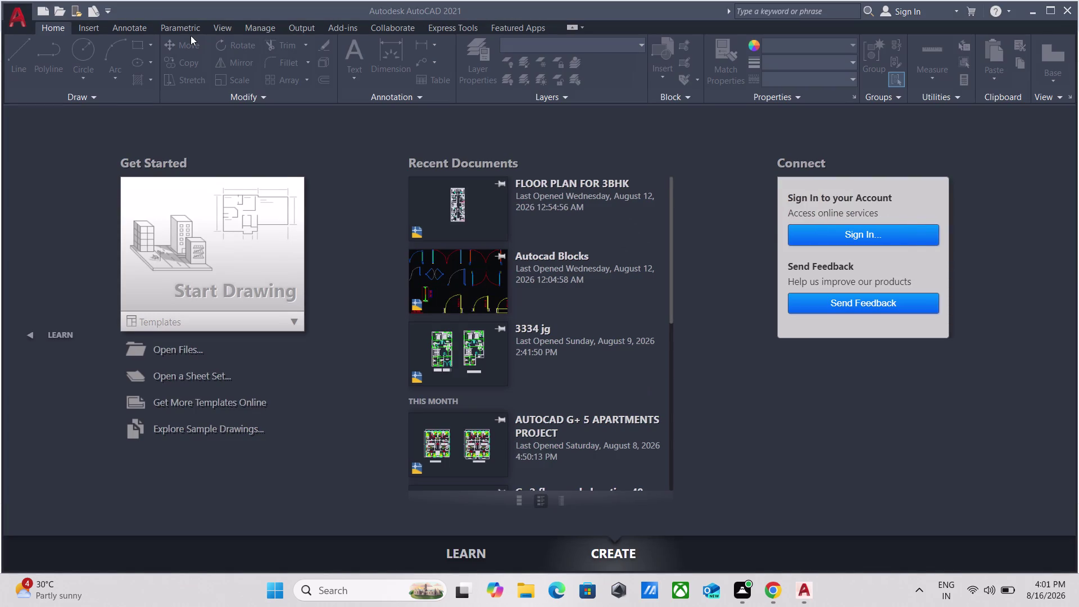
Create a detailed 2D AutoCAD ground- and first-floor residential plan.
Start a new blank drawing and run the OPTIONS command.
click(249, 293)
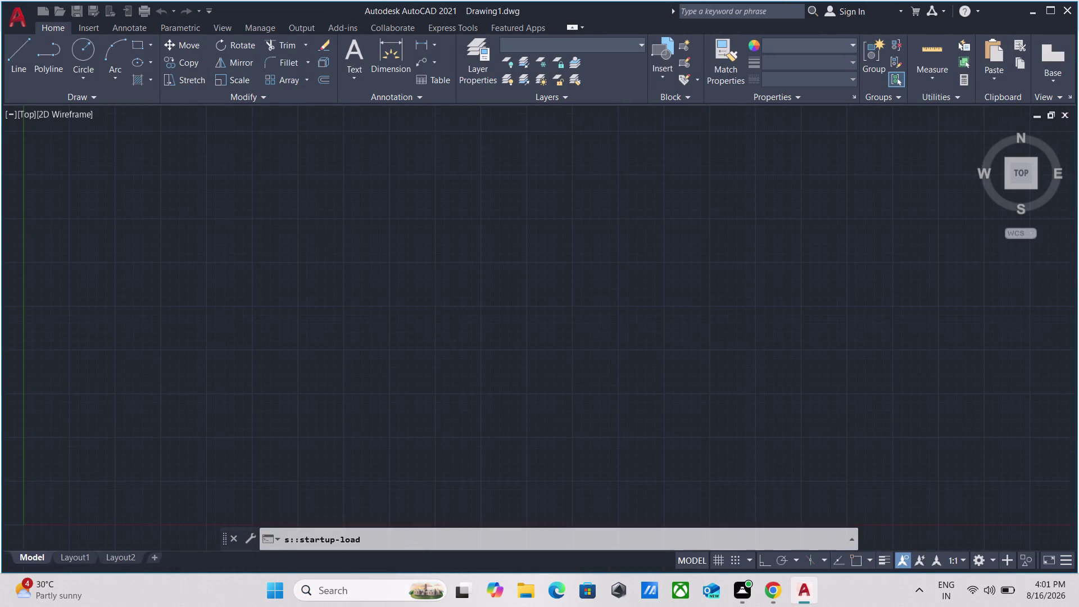
click(421, 540)
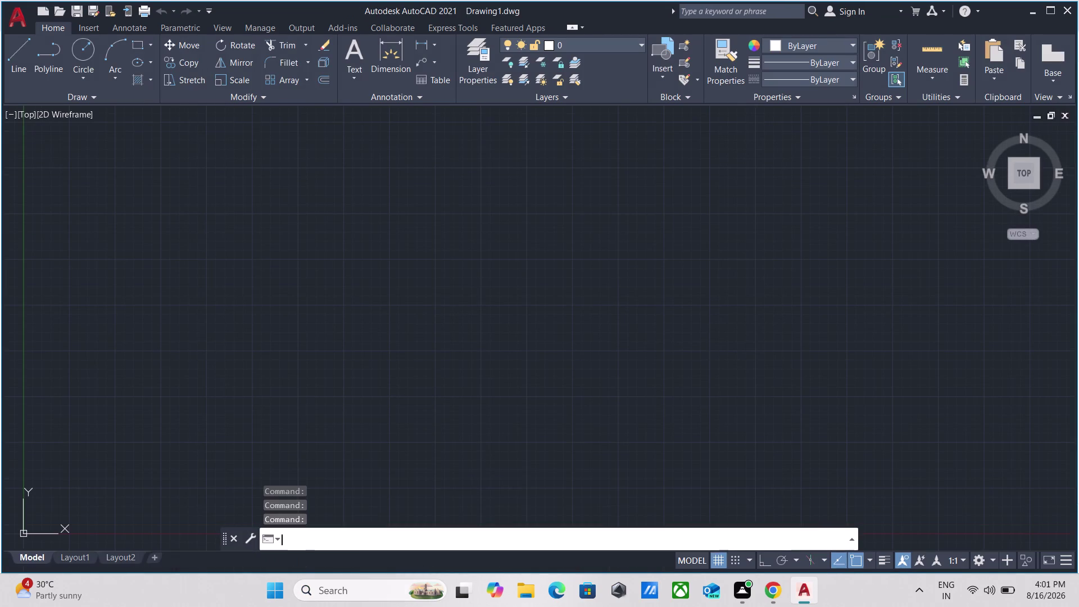
text(op)
text(tio)
text(ns)
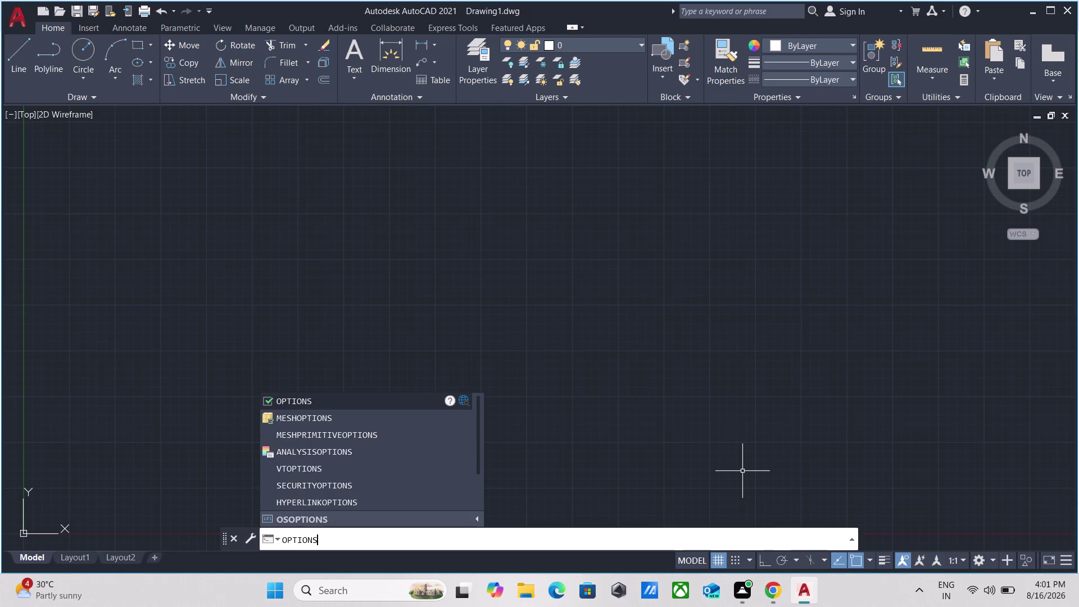
key(Return)
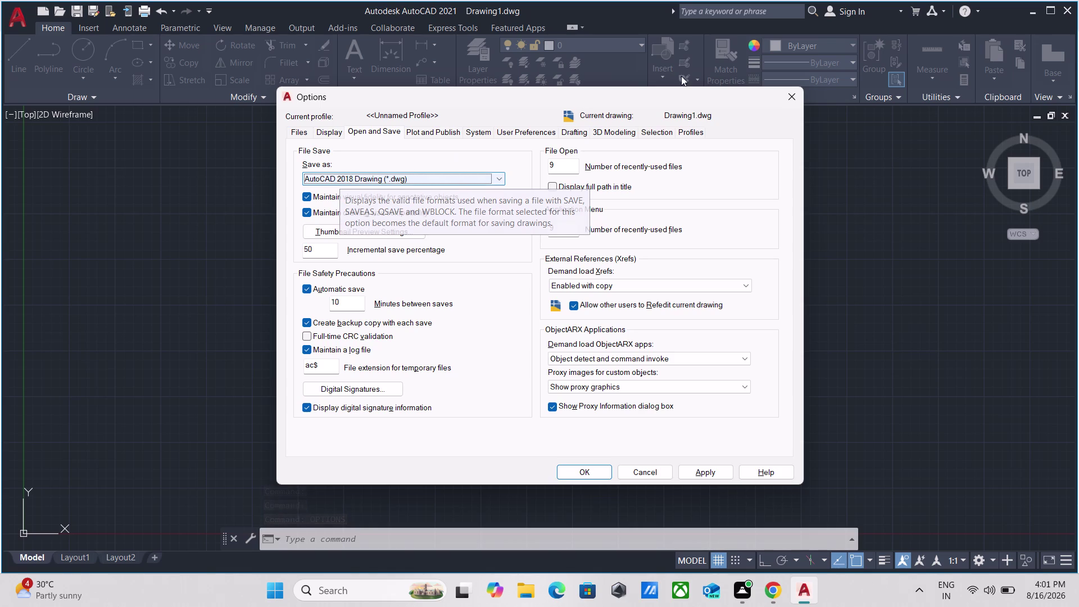
Apply the Open and Save settings, keeping AutoCAD 2018 drawing format, and close Options.
click(708, 107)
click(707, 116)
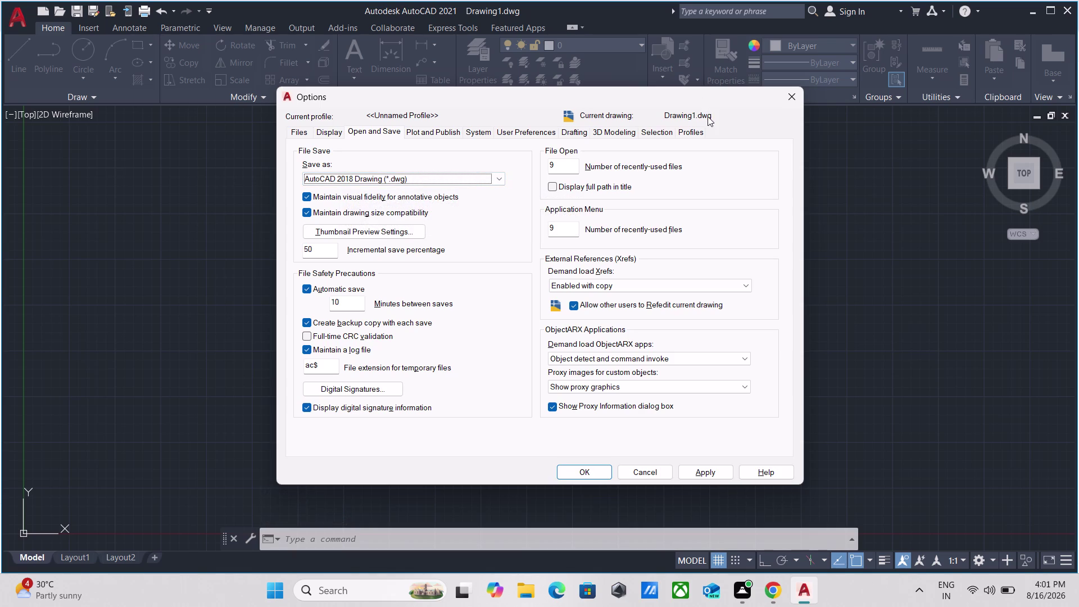
click(423, 112)
click(377, 130)
click(303, 352)
click(303, 351)
click(688, 477)
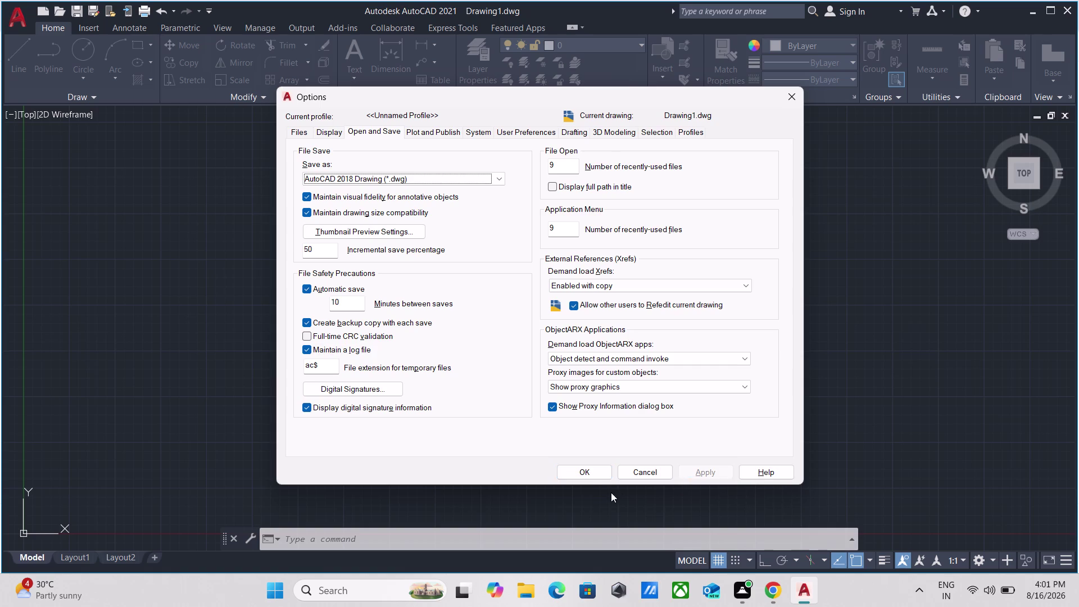
click(578, 478)
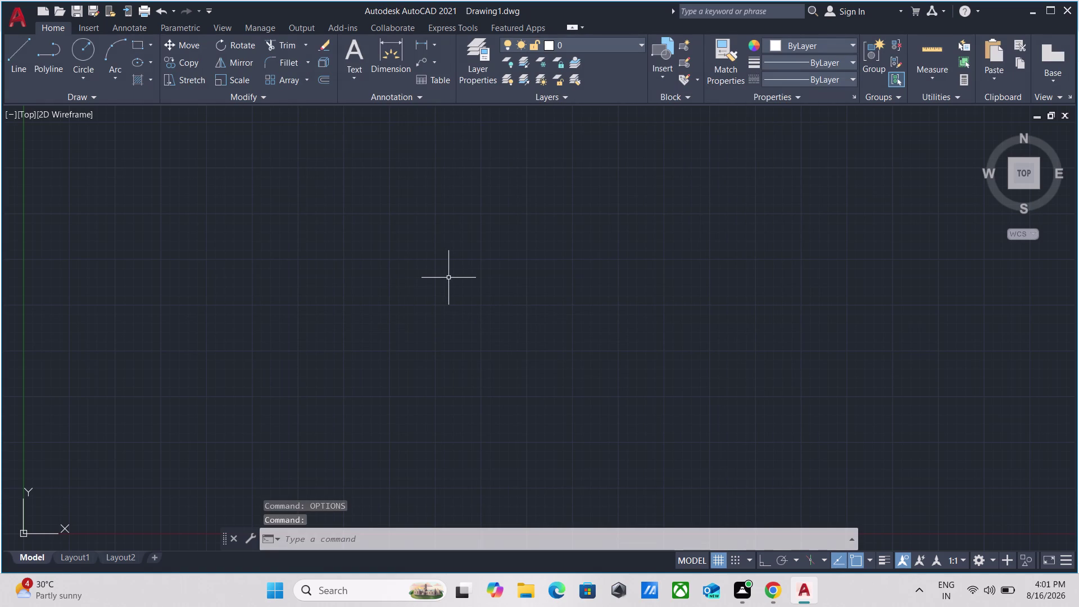
Set units via UN to Engineering, 0'-0.0" precision, Inches insertion scale.
text(un)
key(Return)
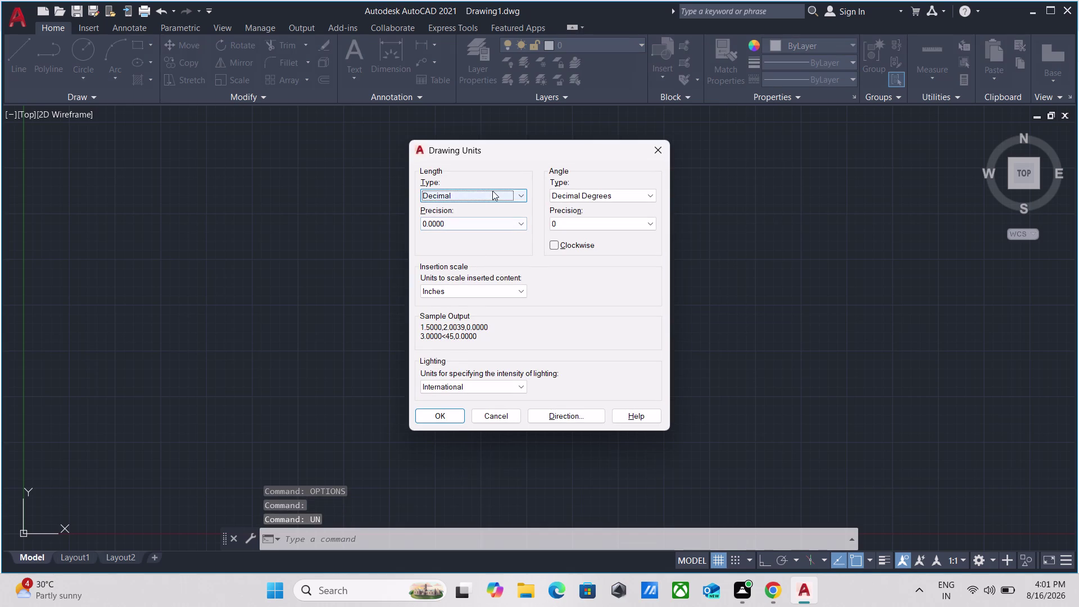
click(492, 190)
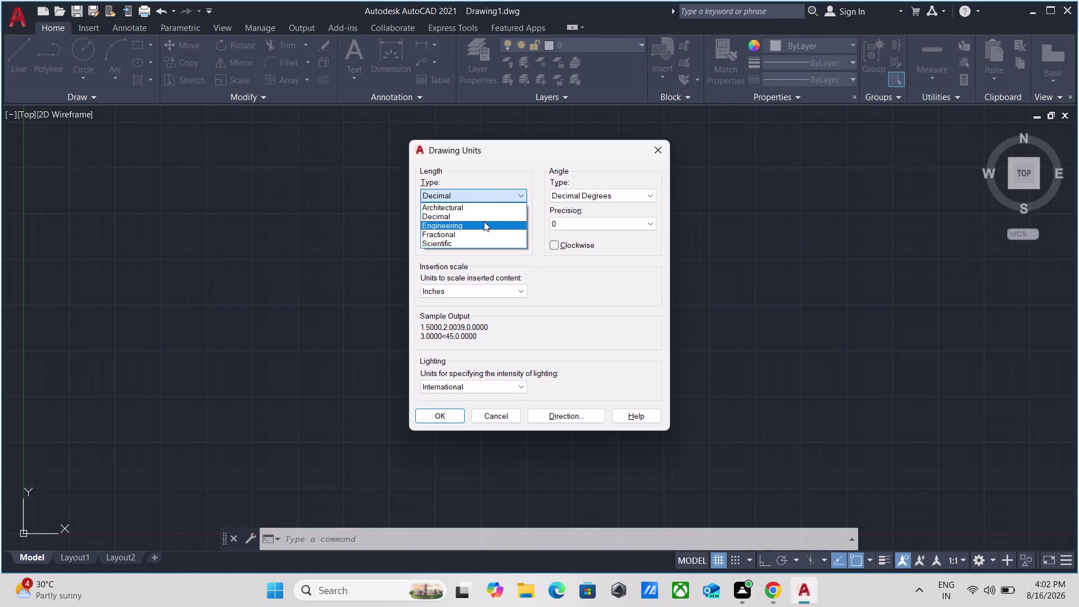
click(484, 220)
click(484, 219)
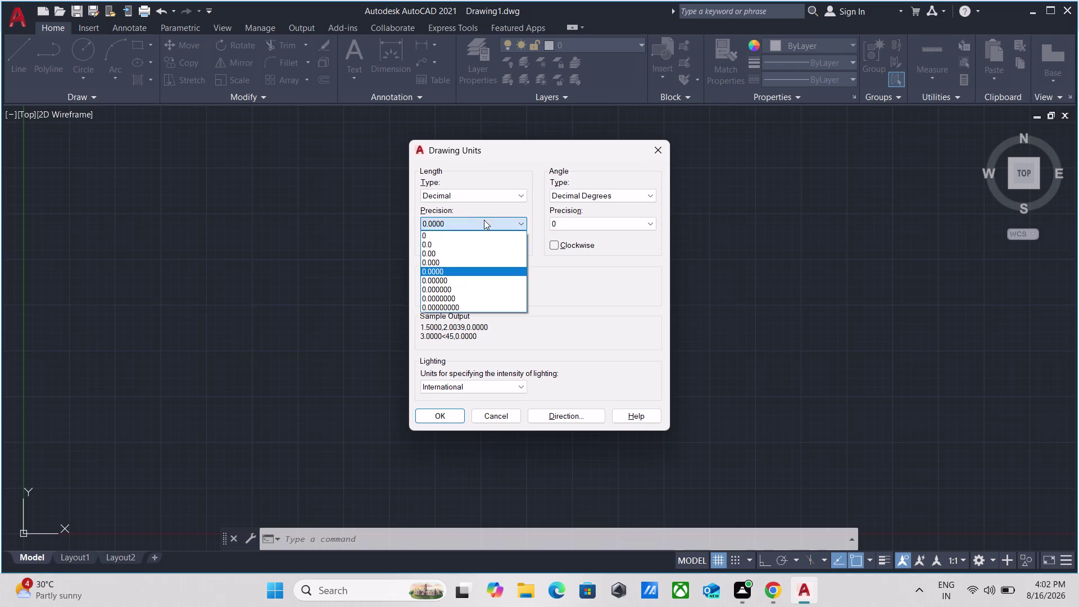
click(495, 193)
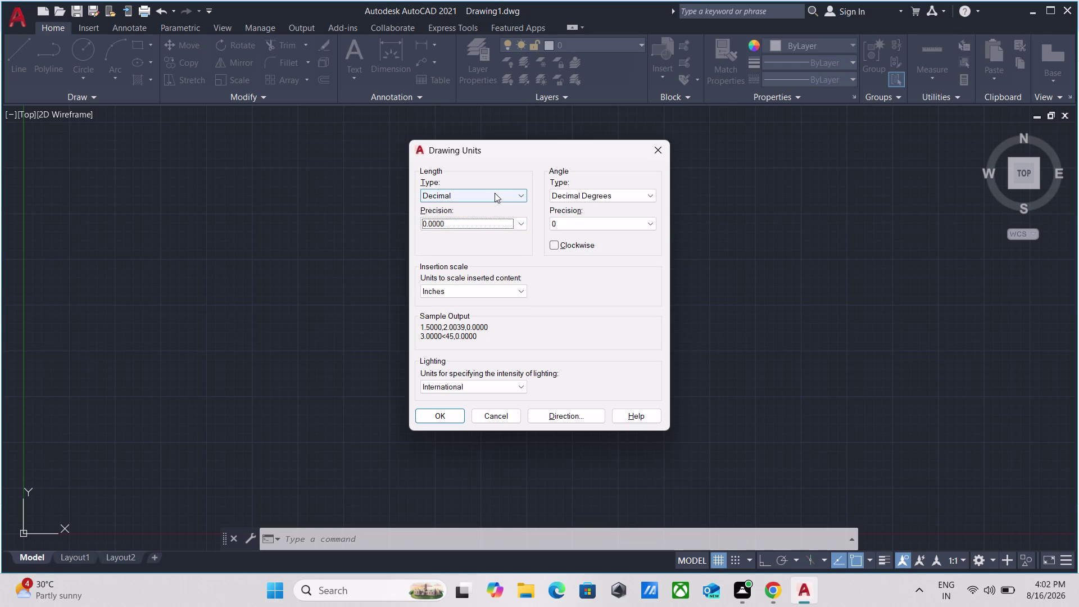
click(495, 193)
click(491, 224)
click(491, 226)
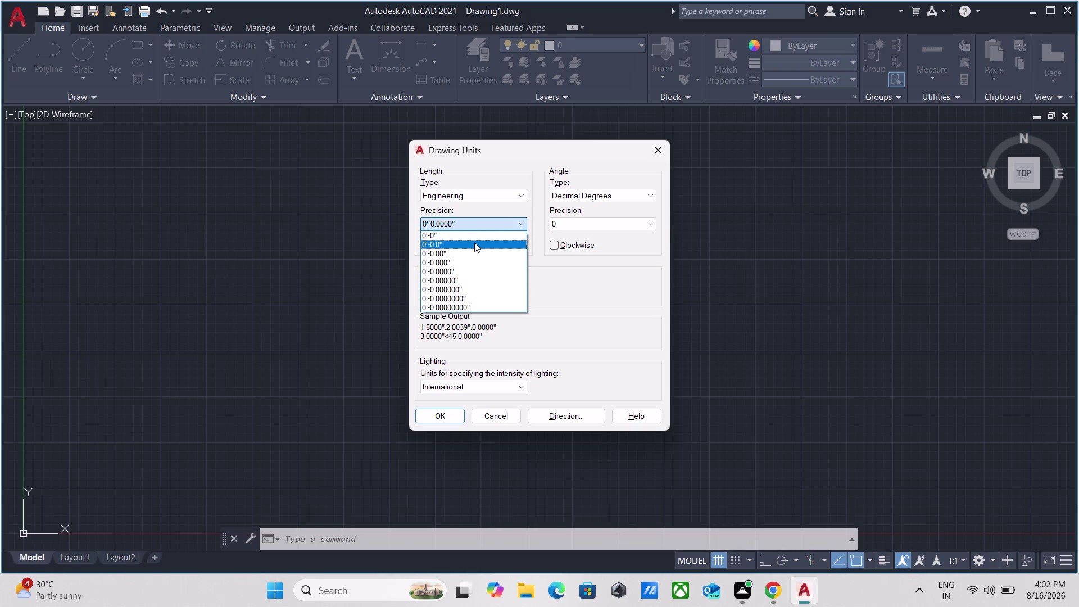
click(474, 242)
click(493, 285)
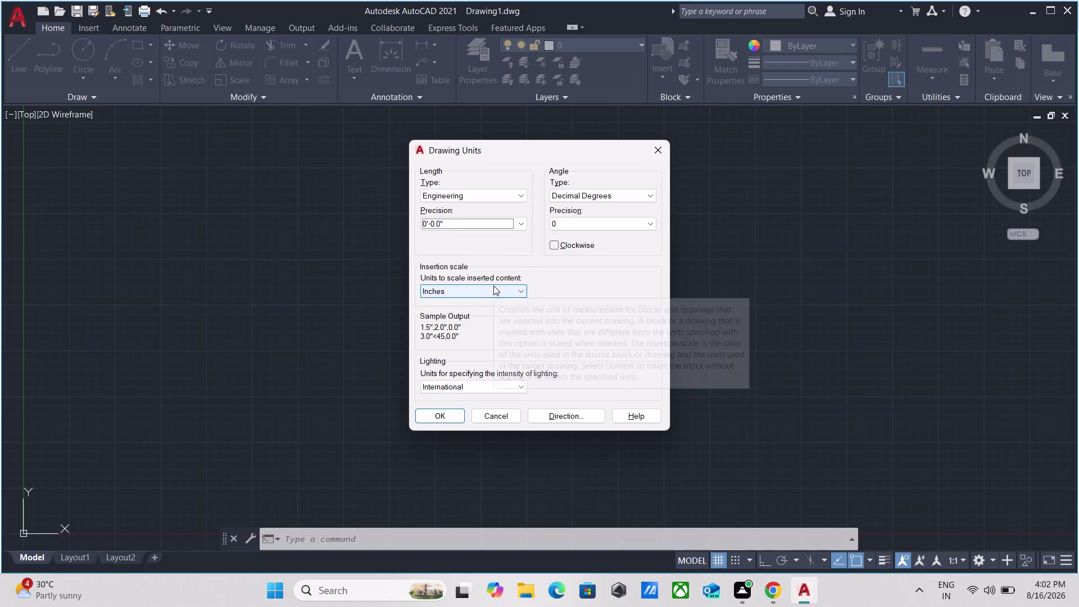
click(482, 311)
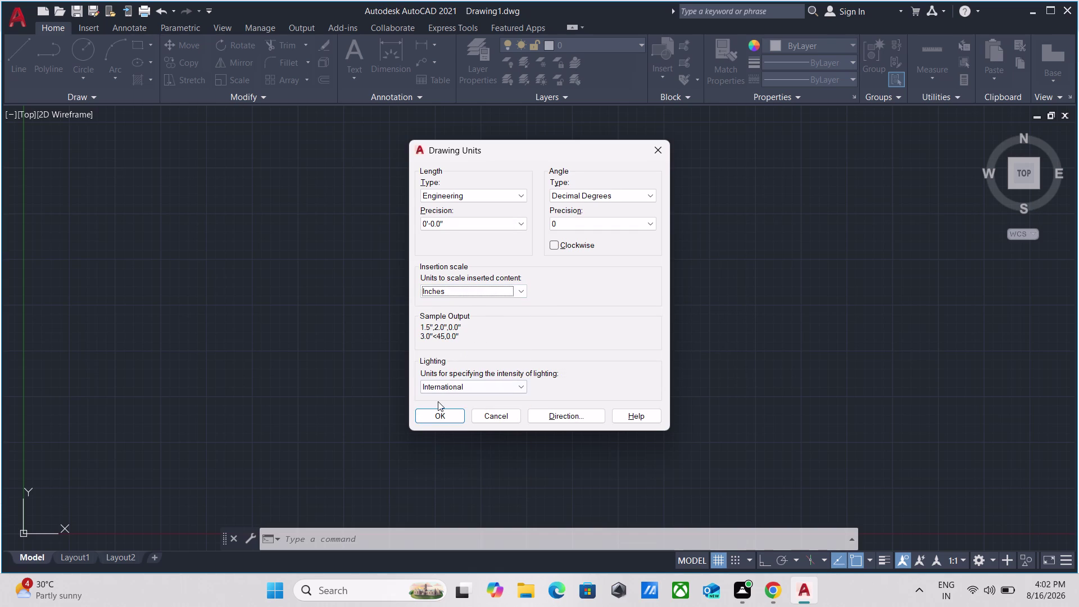
click(438, 403)
click(439, 413)
scroll(down, 3)
middle_drag(459, 247, 474, 286)
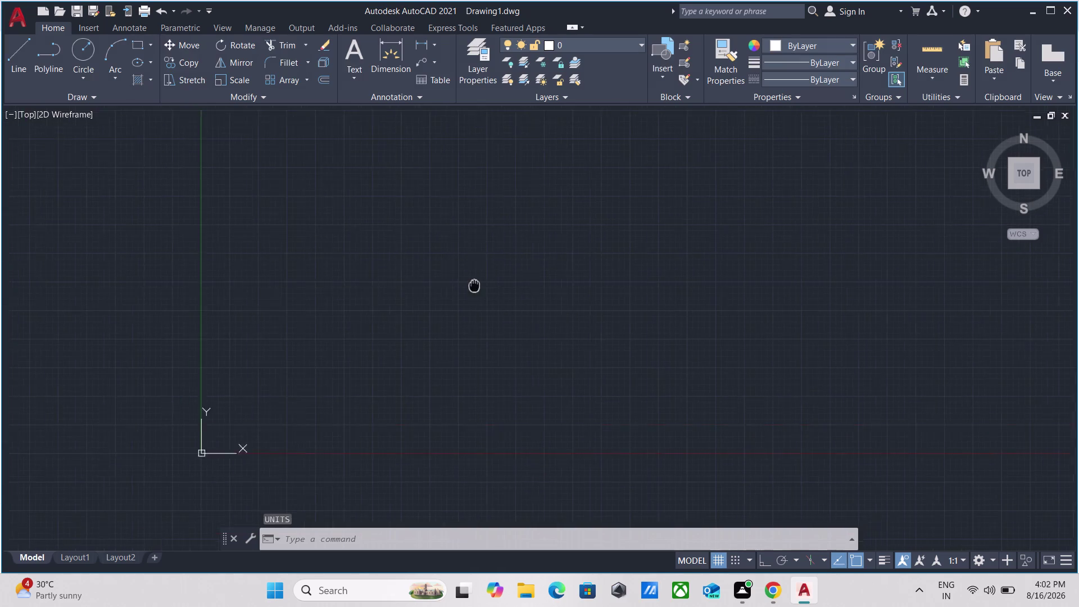
middle_drag(475, 286, 404, 323)
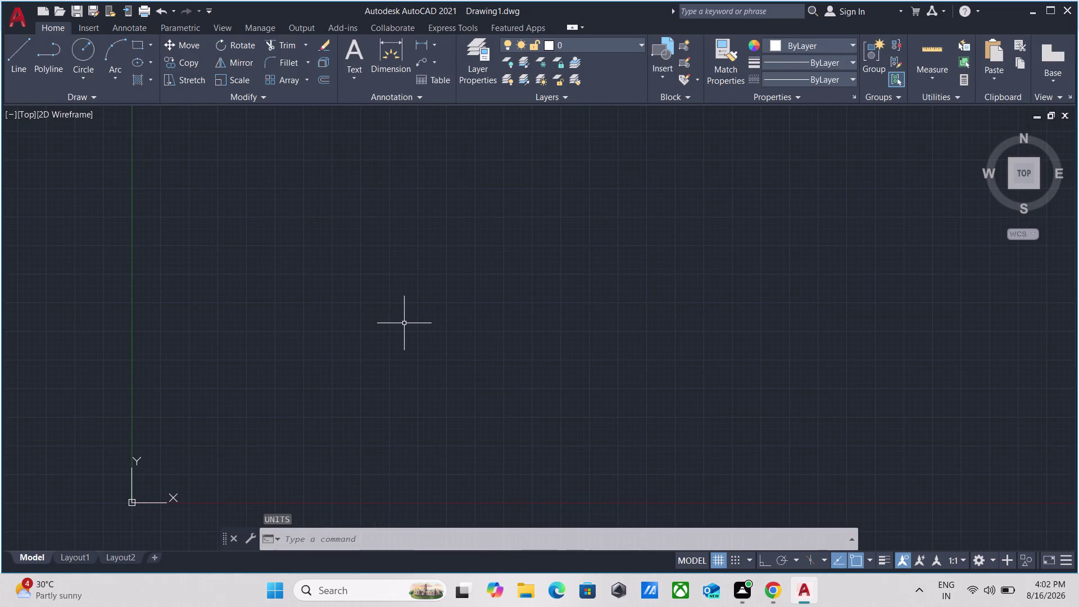
Draw crossing horizontal and vertical construction lines with XLINE and Ortho on.
key(x)
key(l)
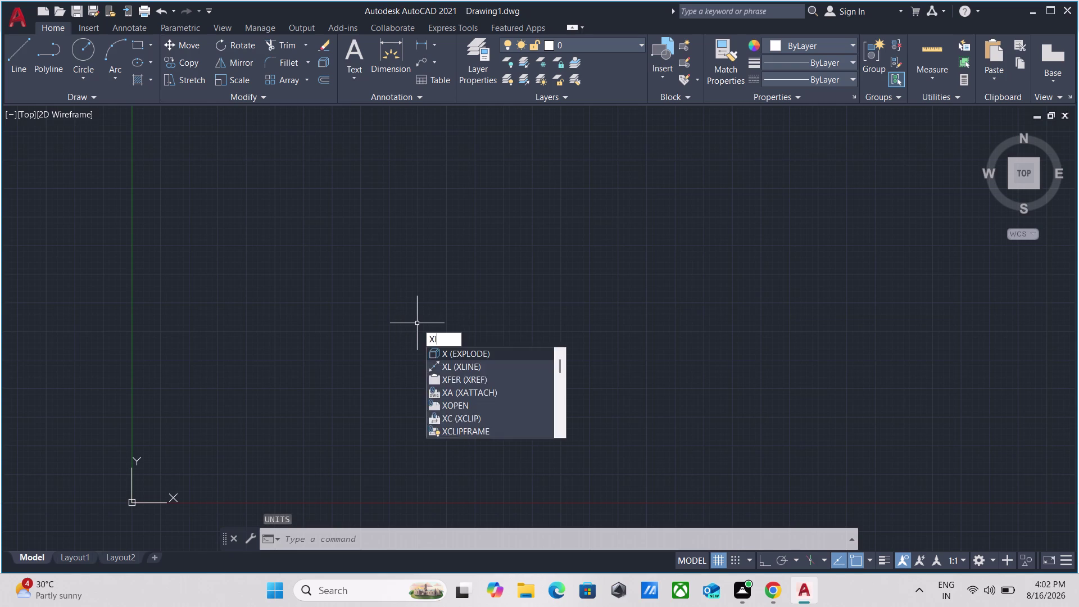
key(Return)
click(526, 184)
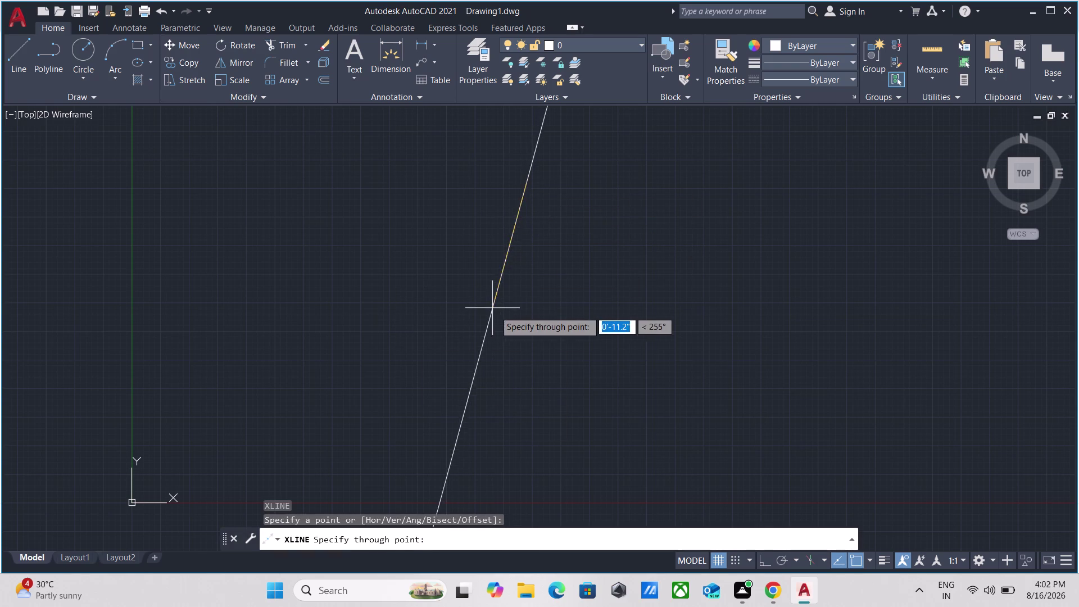
key(F8)
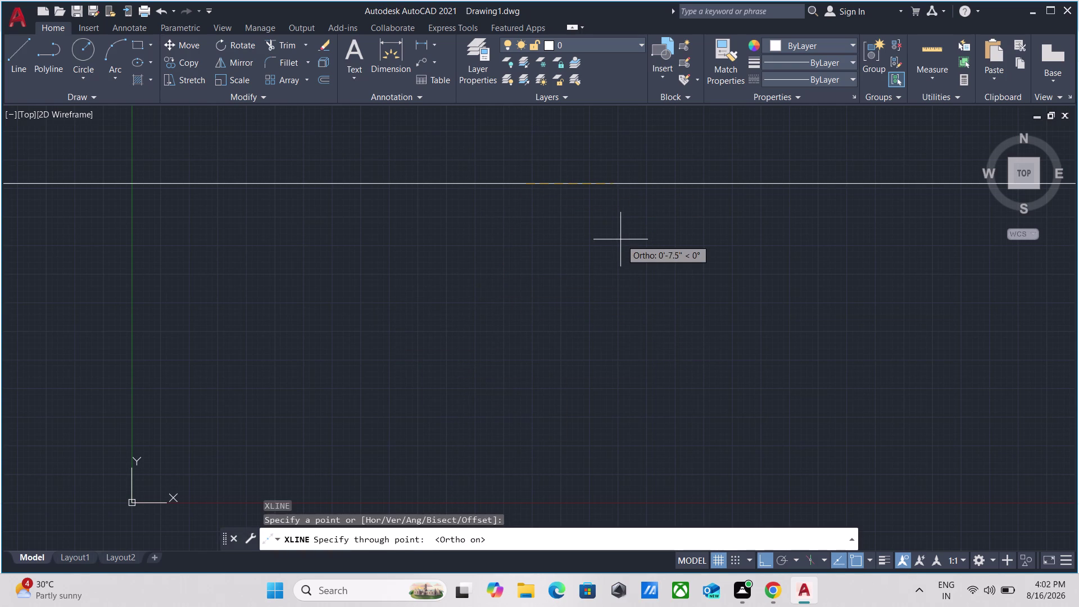
click(461, 409)
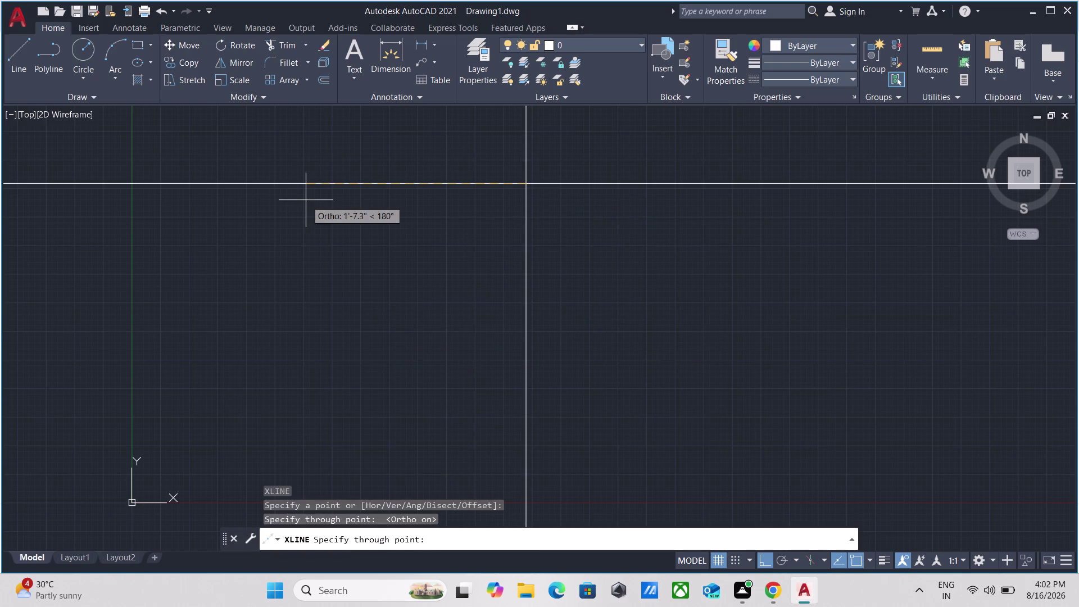
click(305, 199)
key(Escape)
scroll(down, 3)
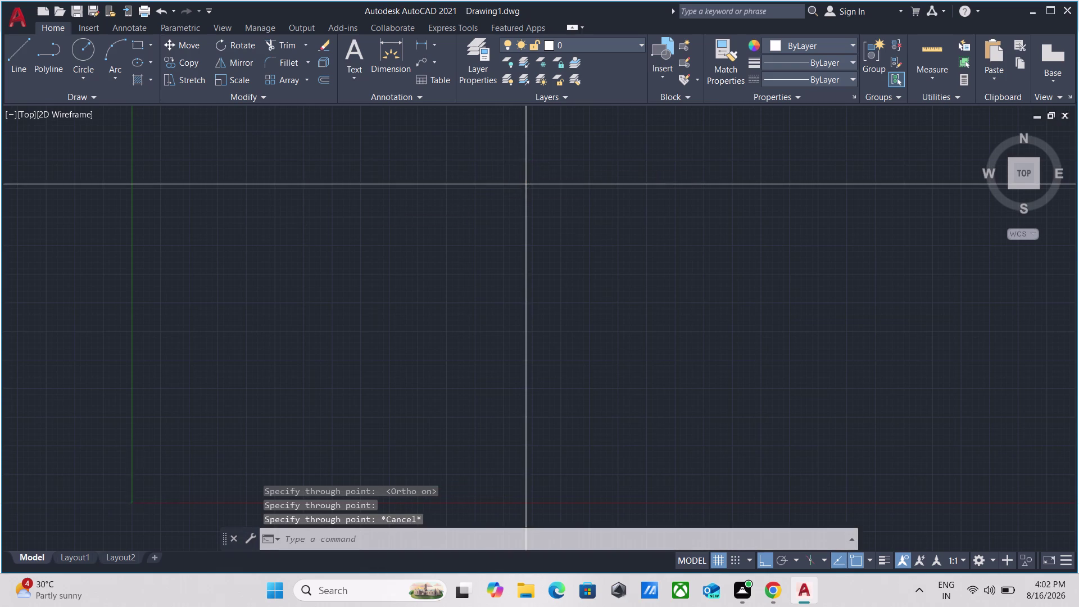
middle_drag(598, 270, 456, 447)
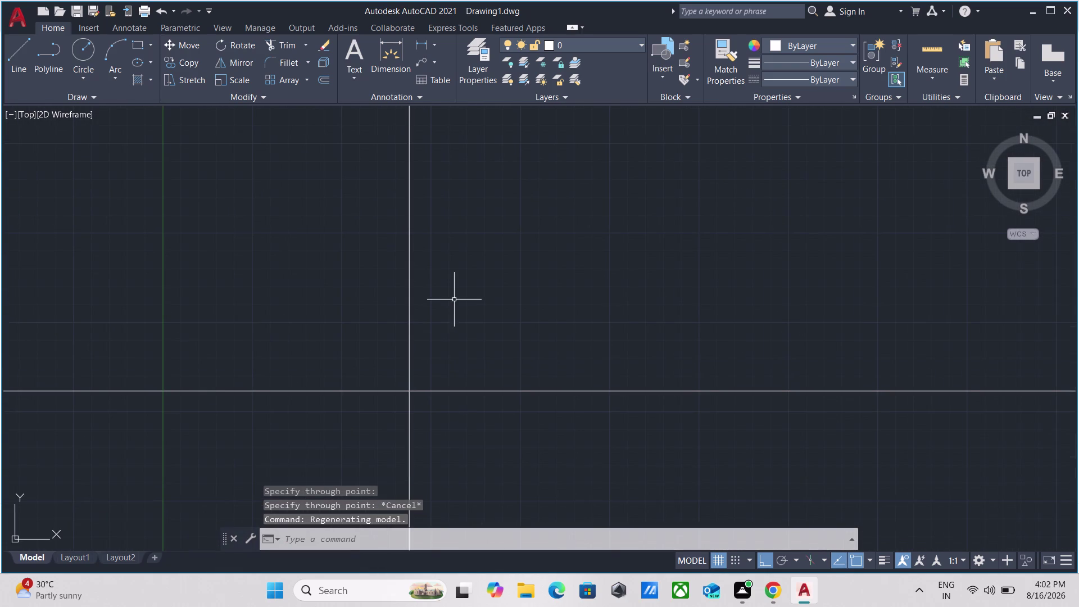
middle_drag(454, 299, 382, 312)
middle_drag(374, 293, 389, 273)
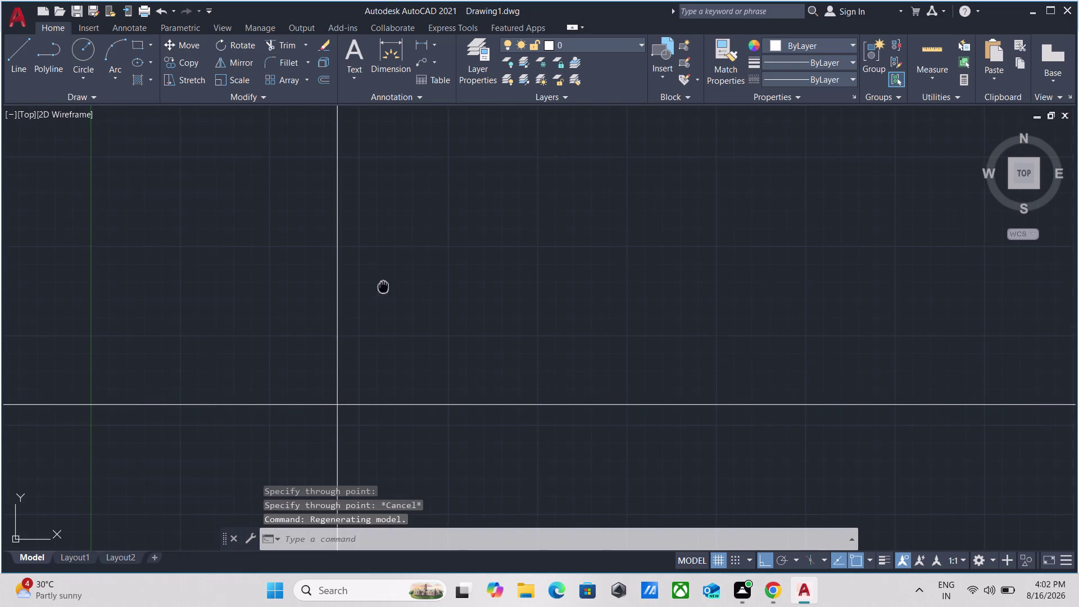
middle_drag(389, 273, 398, 249)
Move both construction lines to a new position.
drag(402, 432, 382, 407)
click(210, 245)
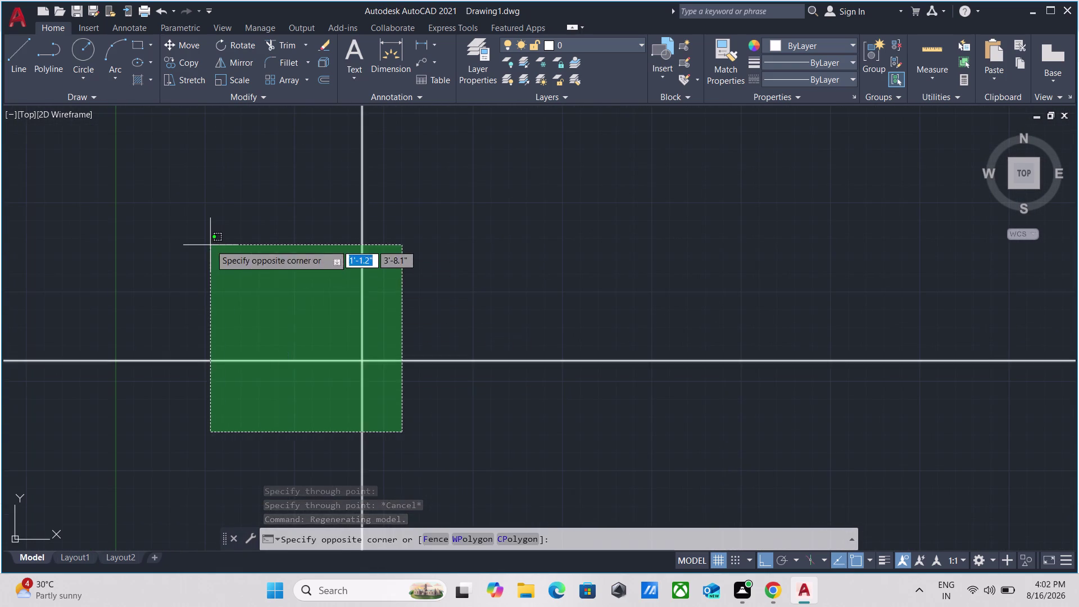
key(m)
key(Return)
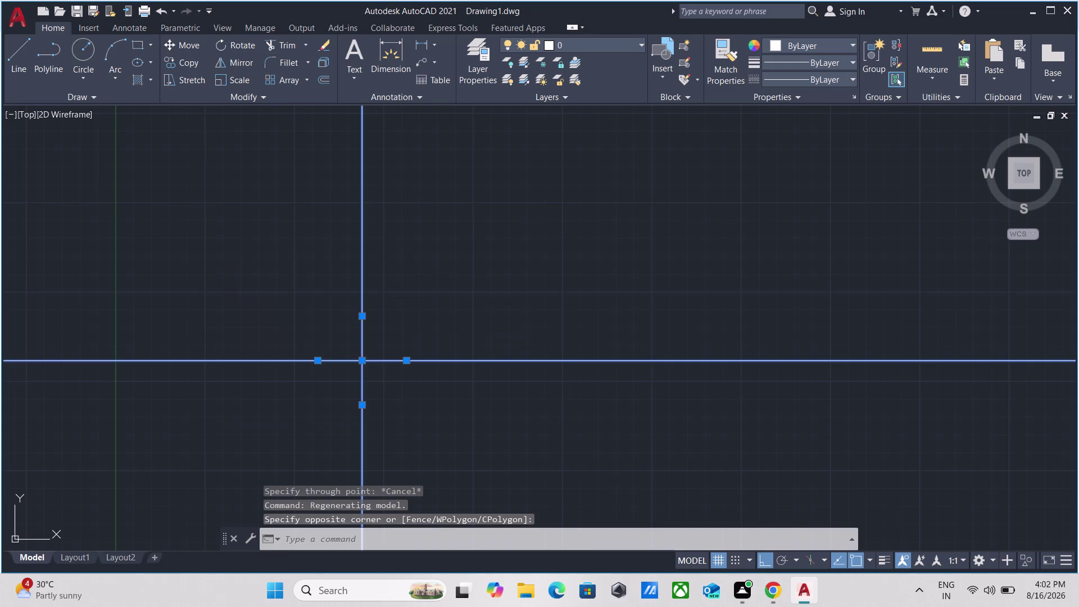
click(361, 362)
middle_drag(323, 109, 337, 280)
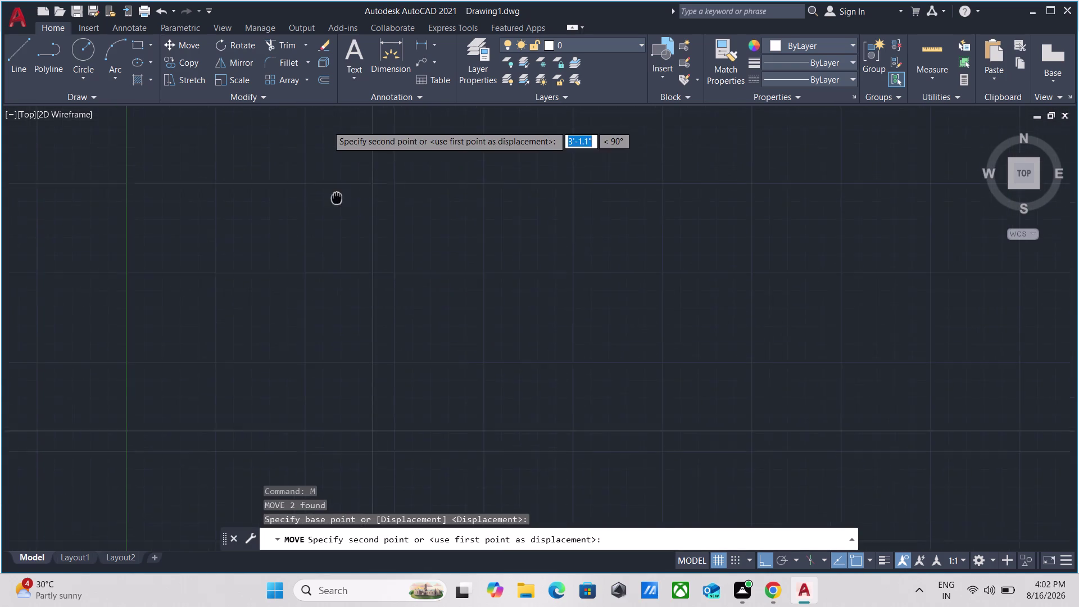
middle_drag(337, 280, 338, 281)
click(314, 241)
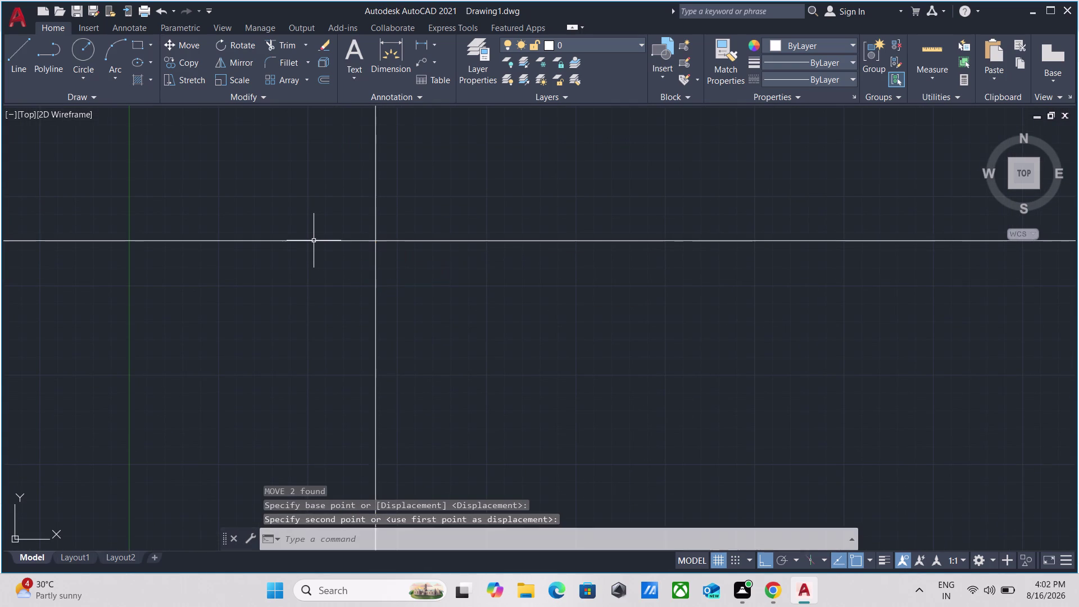
key(Escape)
scroll(down, 3)
scroll(down, 3)
scroll(up, 3)
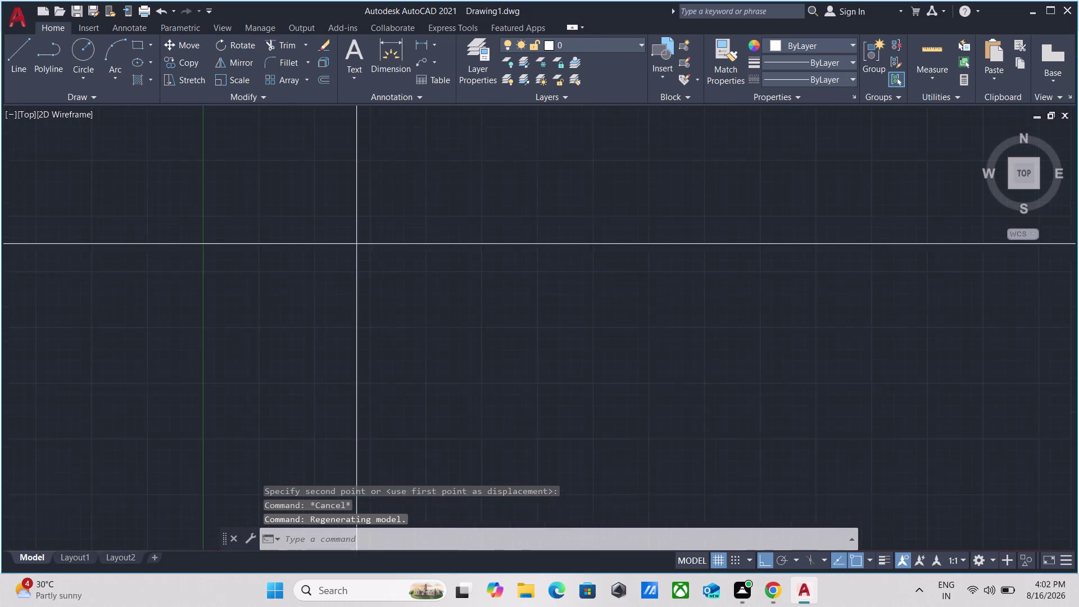
scroll(up, 3)
scroll(down, 3)
middle_drag(471, 282, 474, 318)
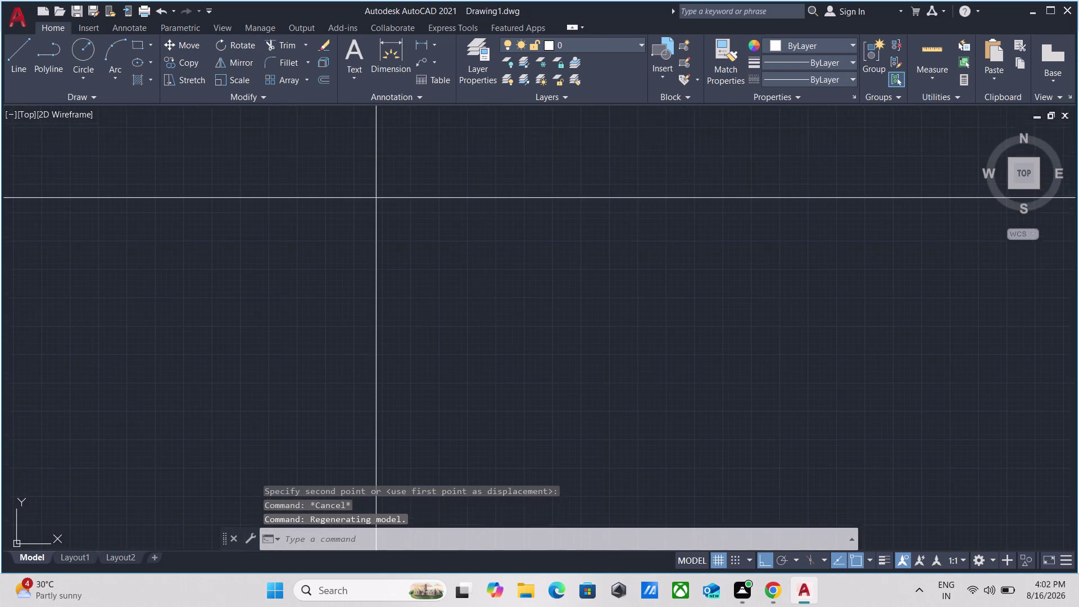
middle_drag(474, 317, 476, 331)
key(Escape)
text(d)
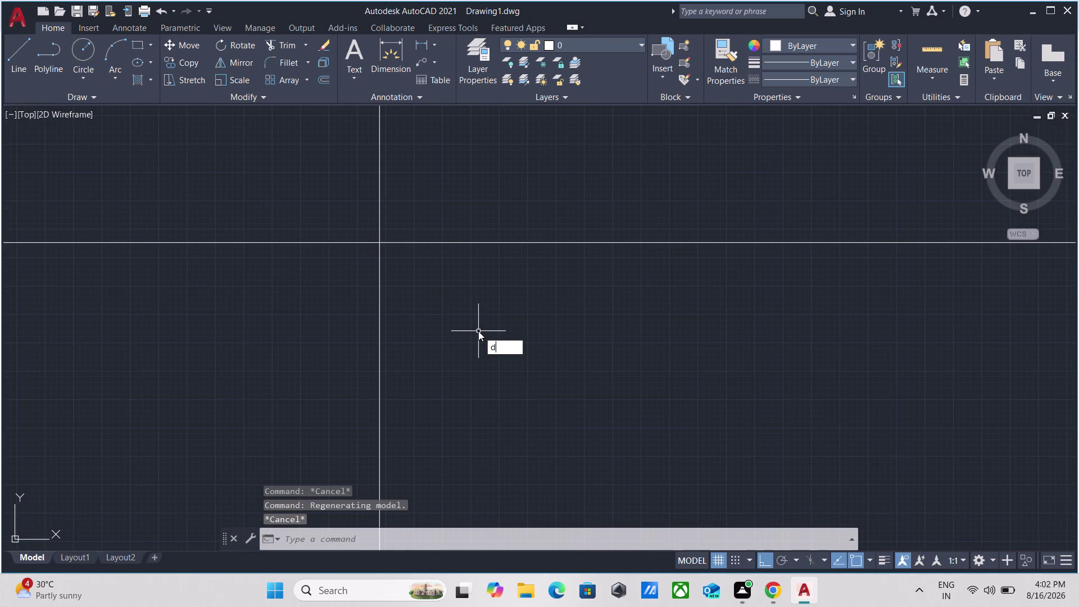
text(i)
key(m)
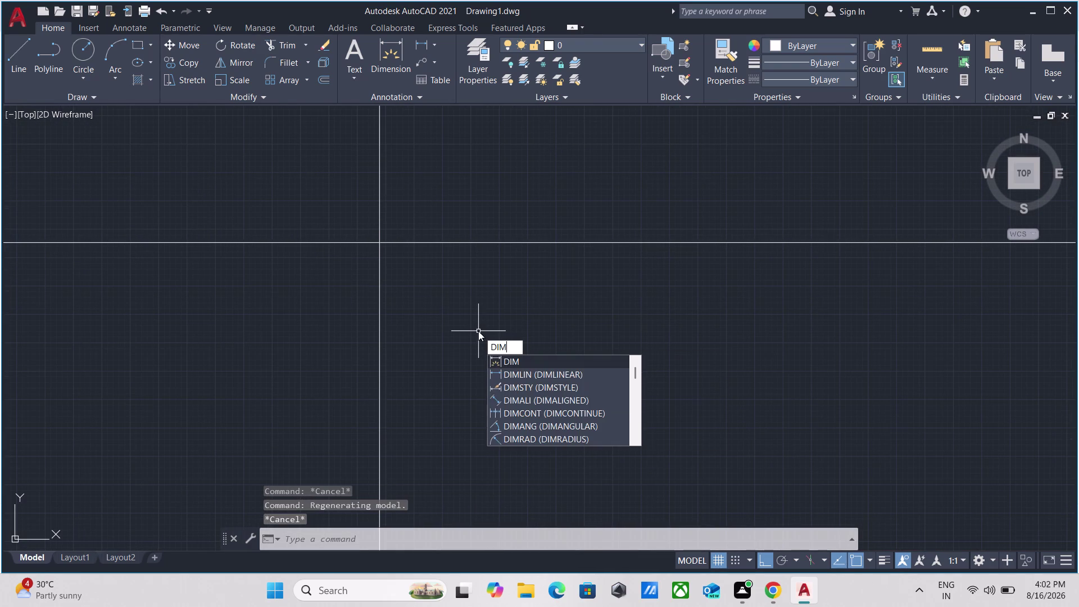
text(styl)
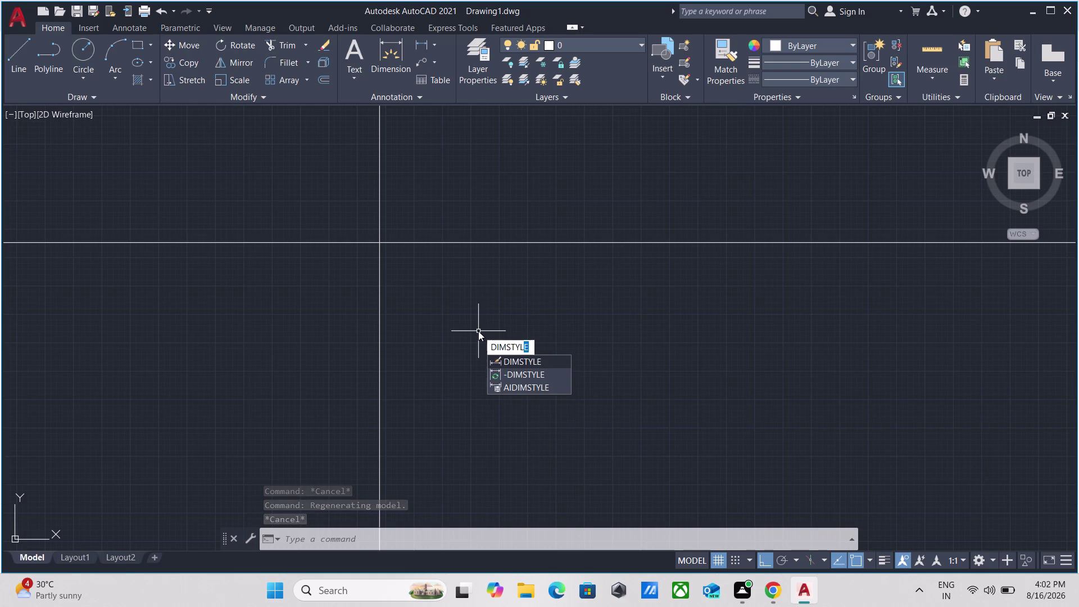
text(e)
key(Return)
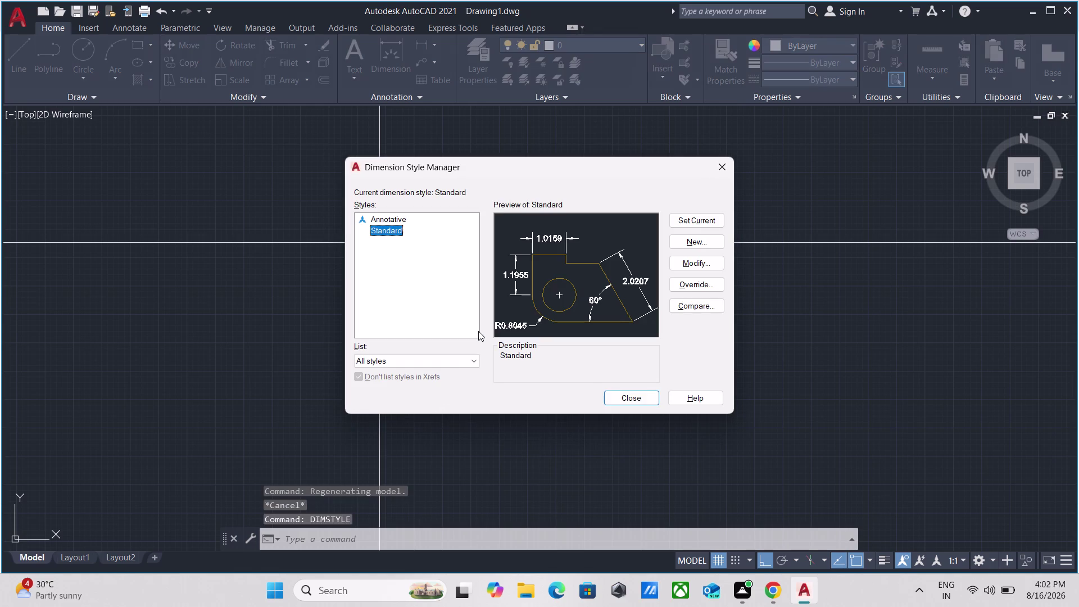
click(715, 170)
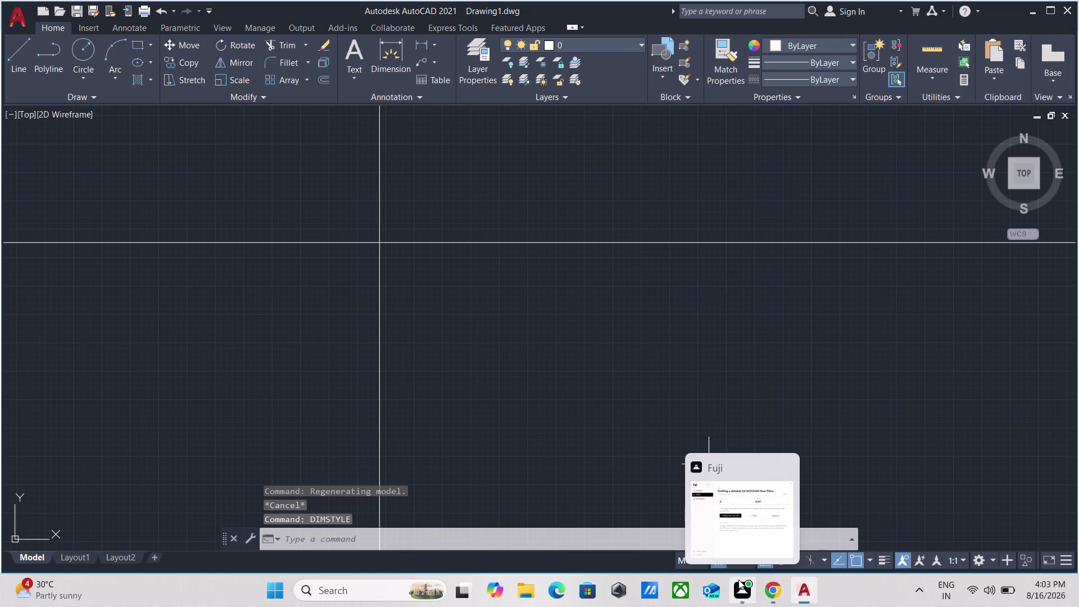
click(401, 538)
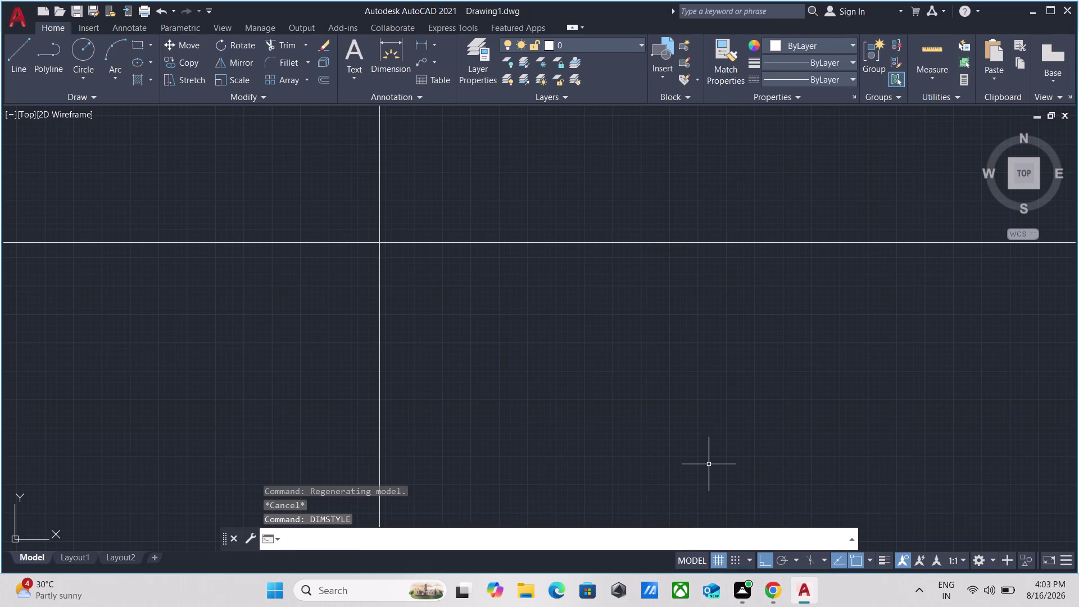
Run LOGFILENAME to display the session's log file path.
text(log)
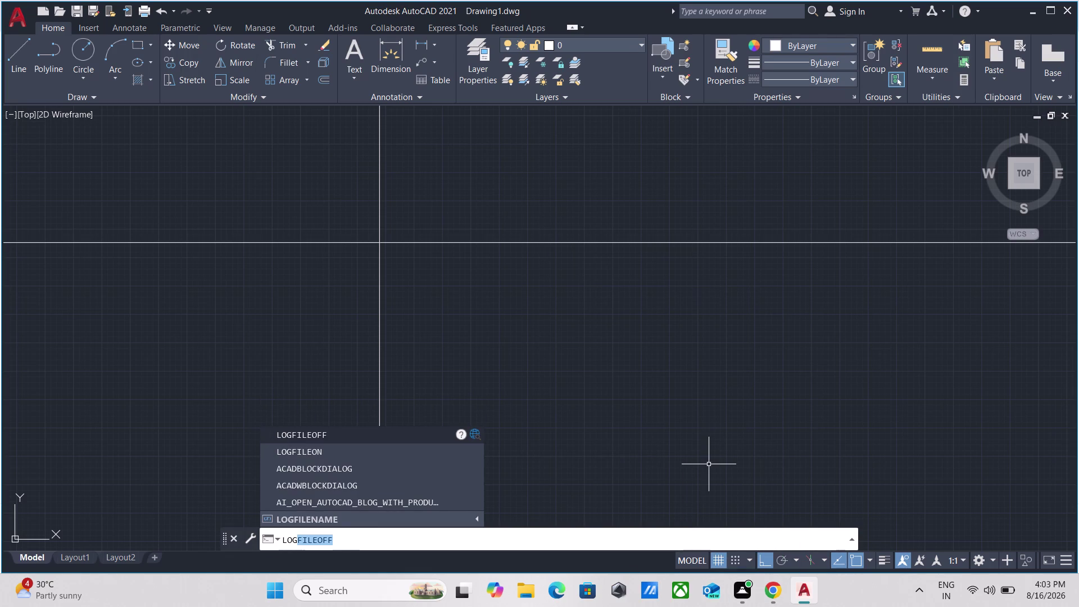
text(f)
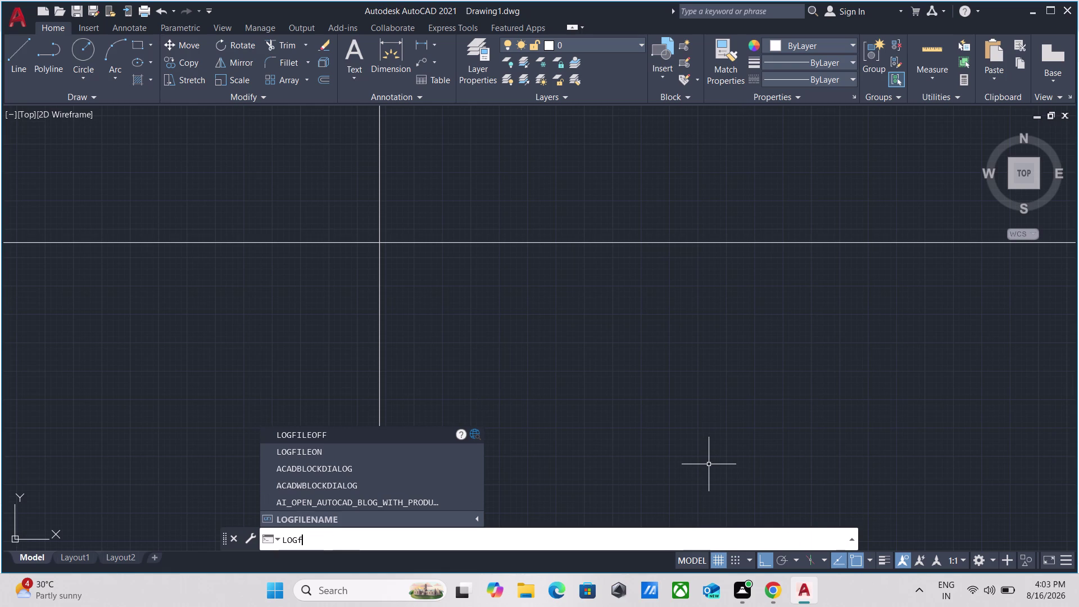
text(ile)
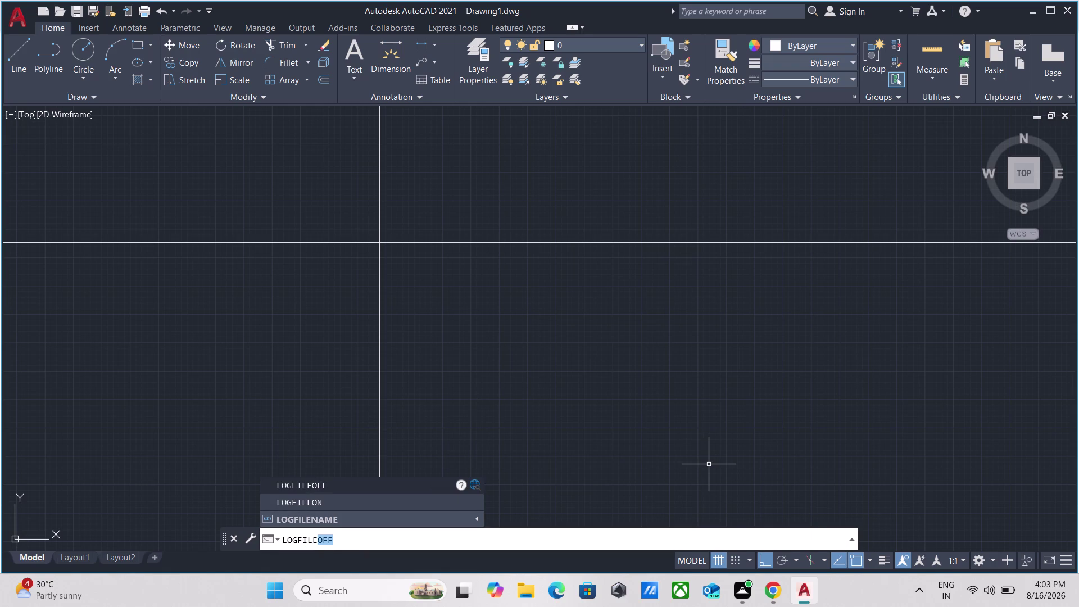
text(na)
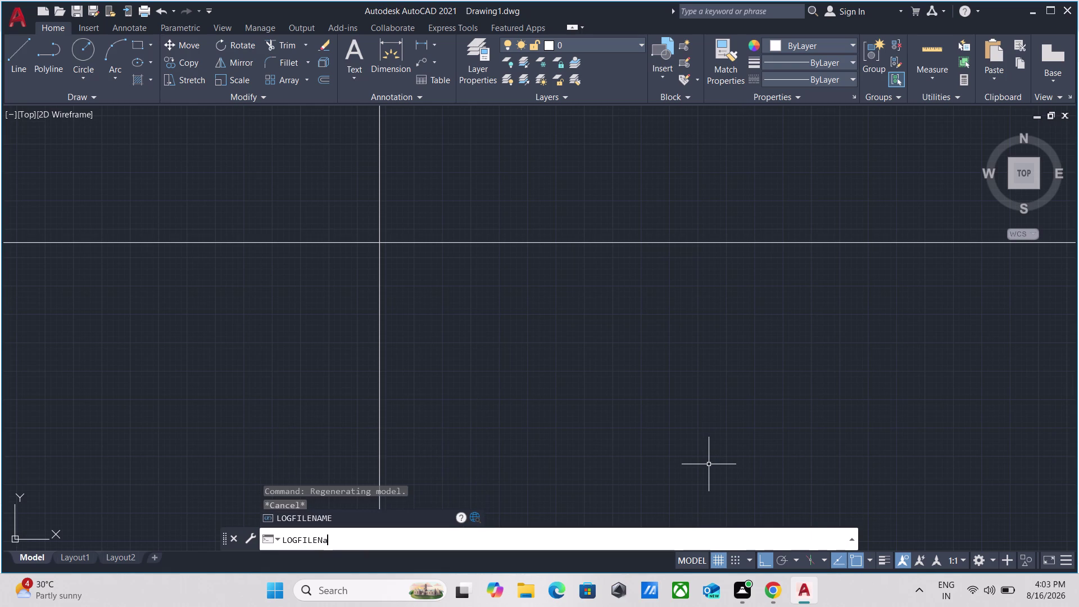
text(mw)
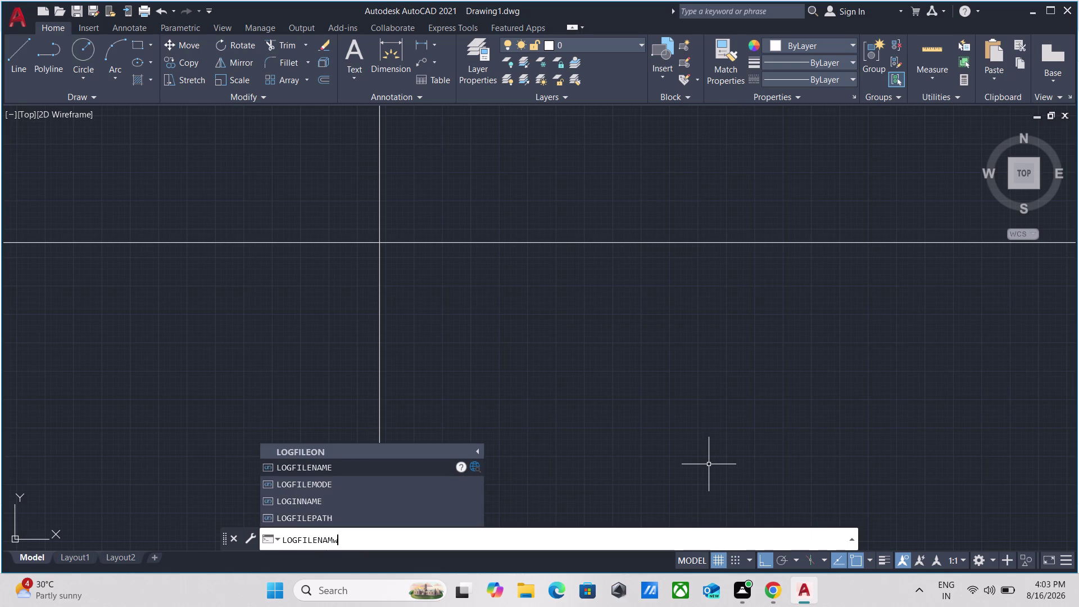
key(BackSpace)
key(e)
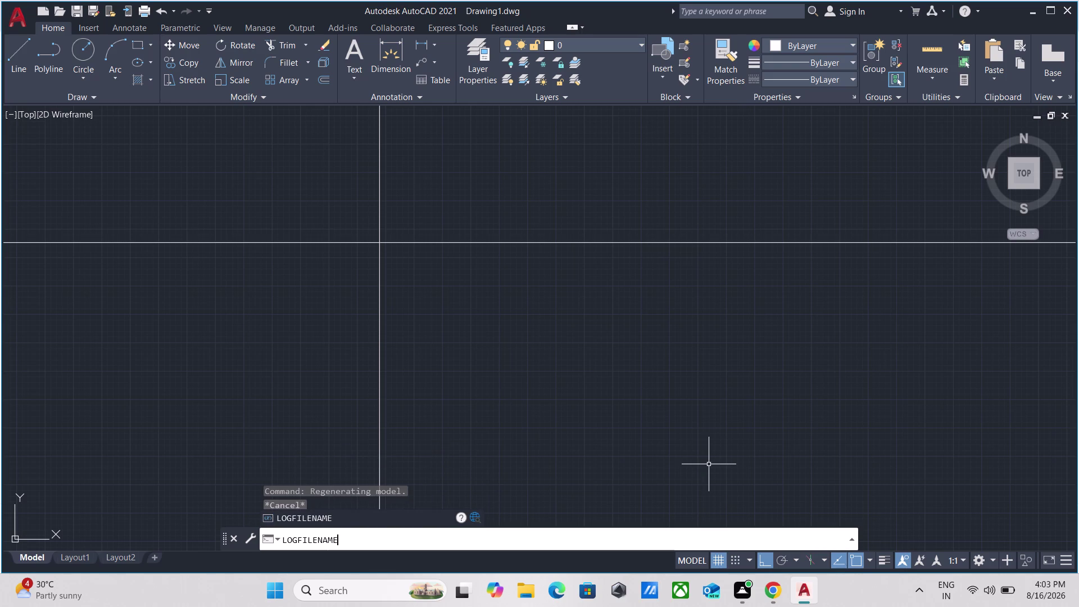
key(Return)
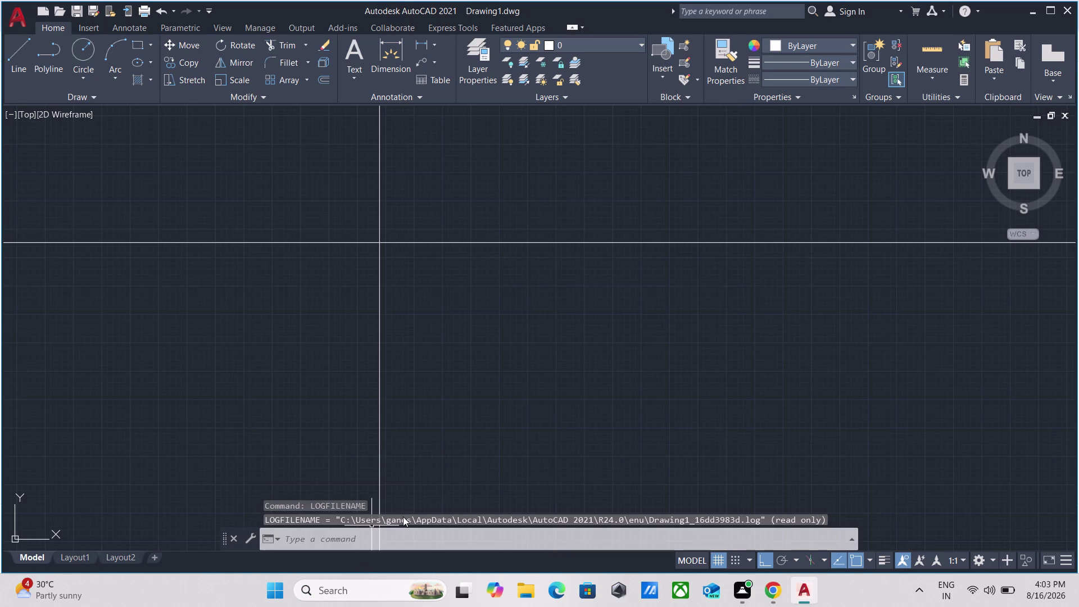
Review the command-line output and pan around the construction lines.
click(419, 523)
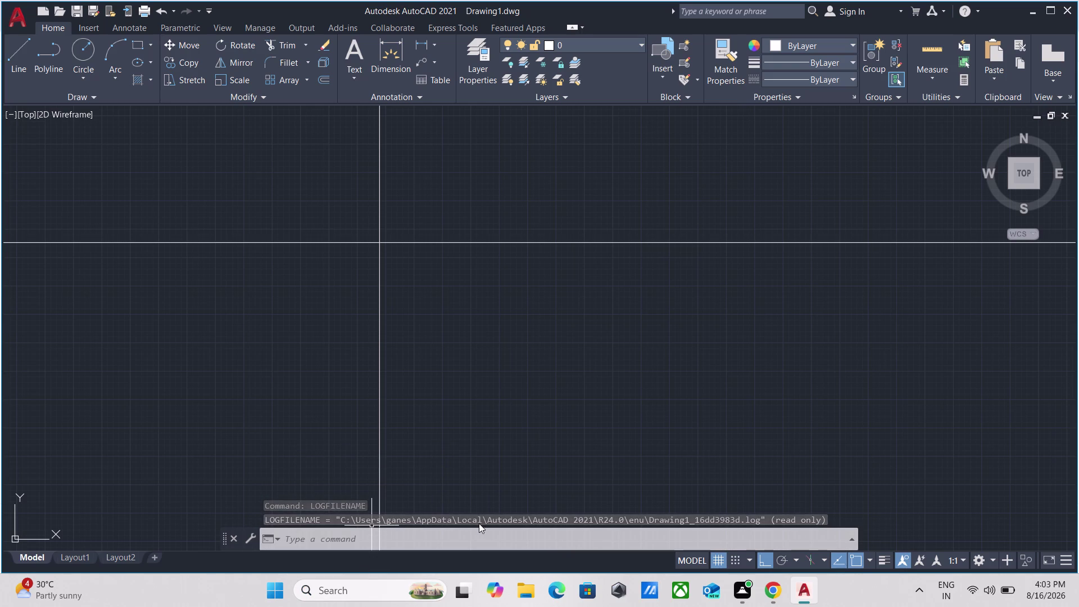
click(484, 523)
scroll(down, 3)
middle_drag(566, 300, 449, 286)
scroll(up, 3)
middle_drag(441, 293, 558, 337)
scroll(down, 3)
middle_drag(352, 282, 401, 303)
scroll(down, 3)
scroll(up, 3)
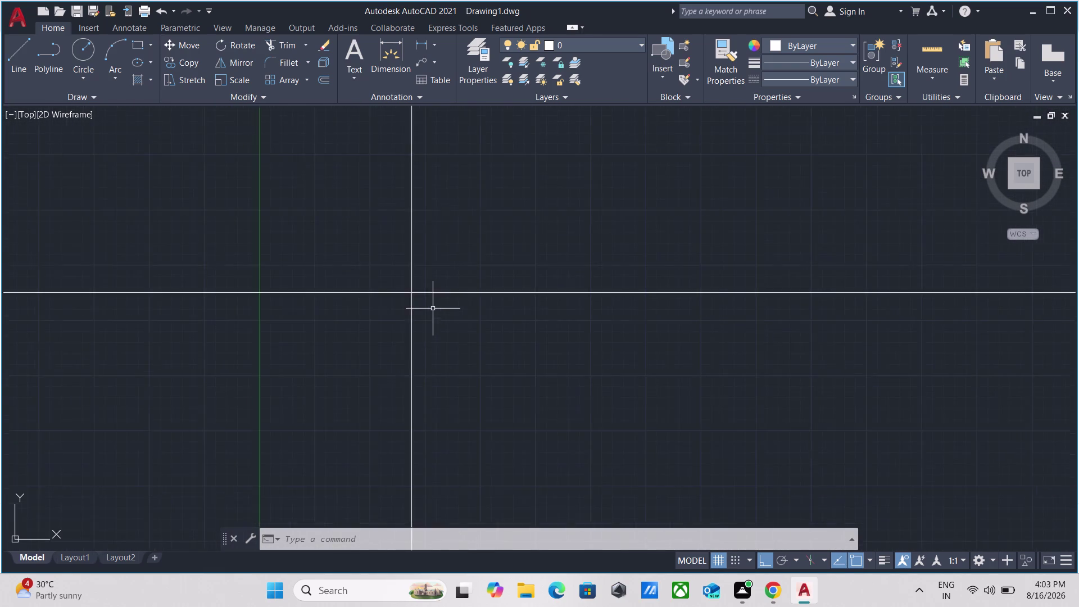
middle_drag(428, 305, 494, 343)
click(514, 359)
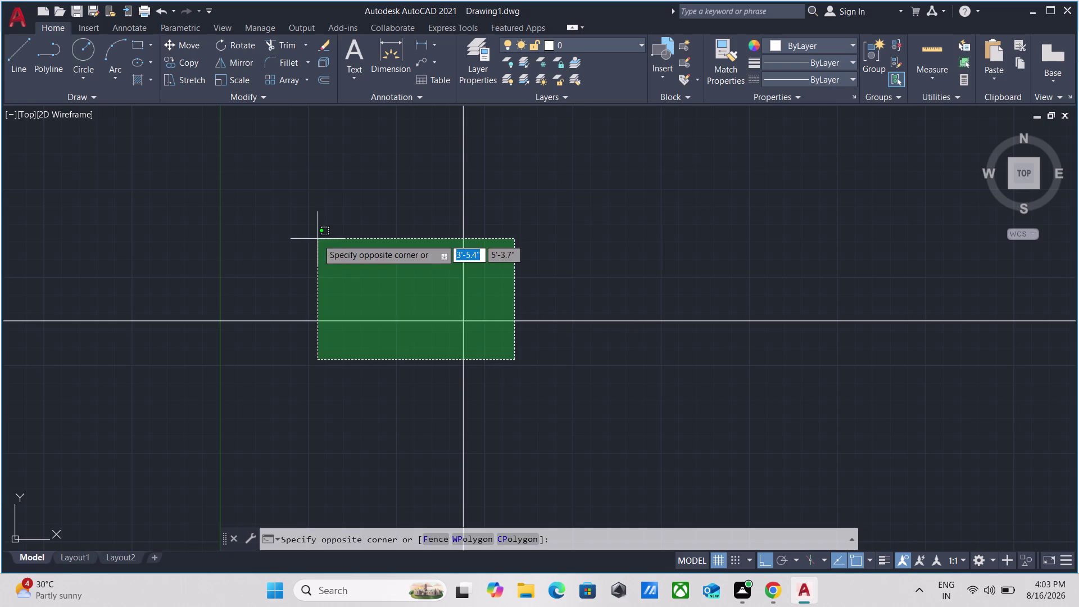
click(609, 369)
scroll(down, 3)
middle_drag(533, 398, 506, 369)
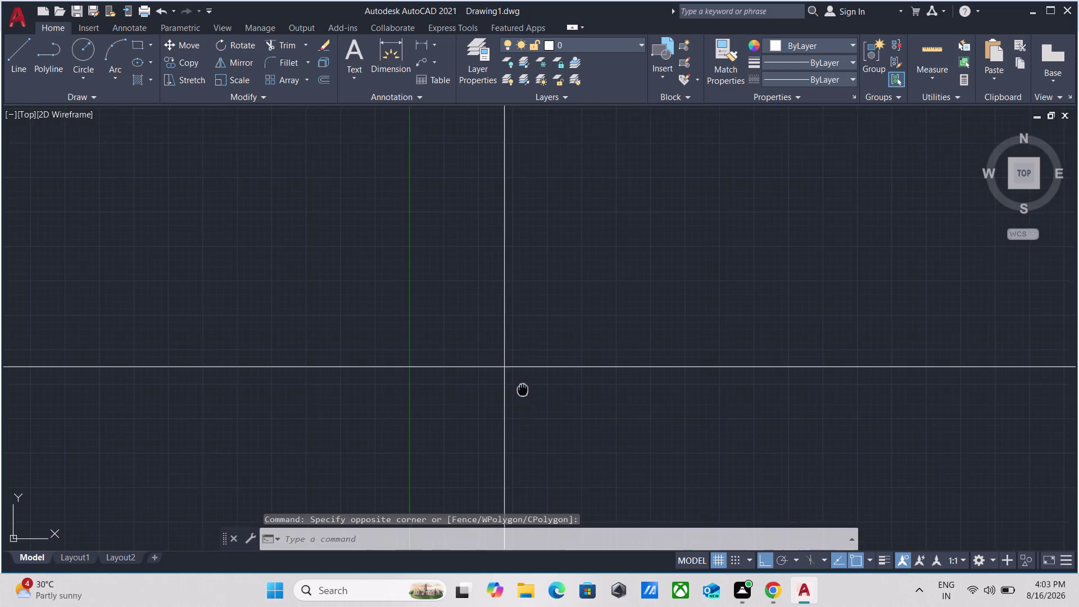
middle_drag(506, 368, 410, 248)
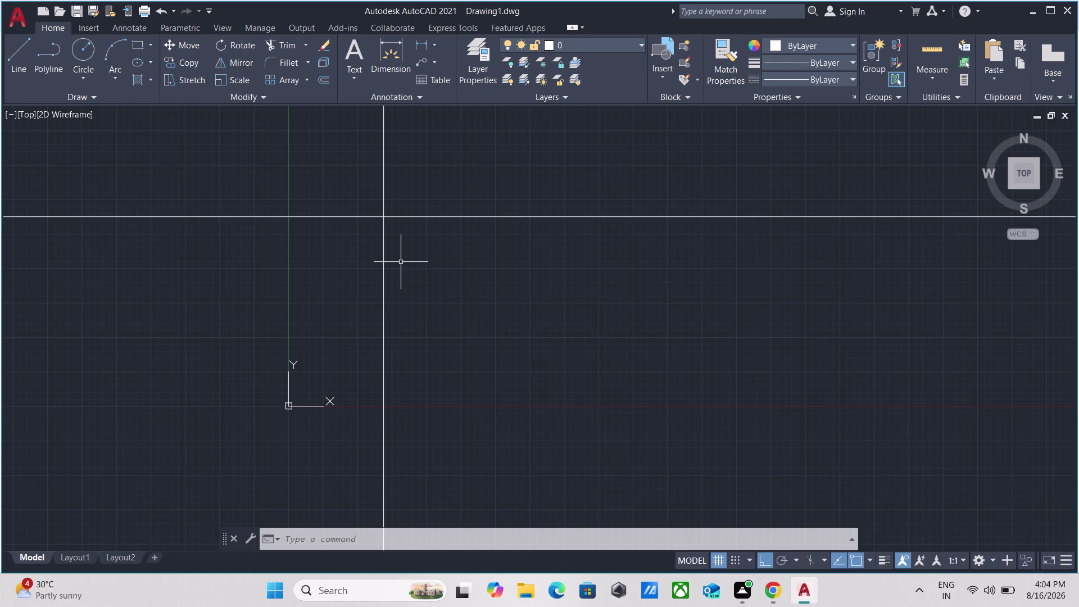
Offset the vertical construction line by 9 inches.
key(o)
key(Return)
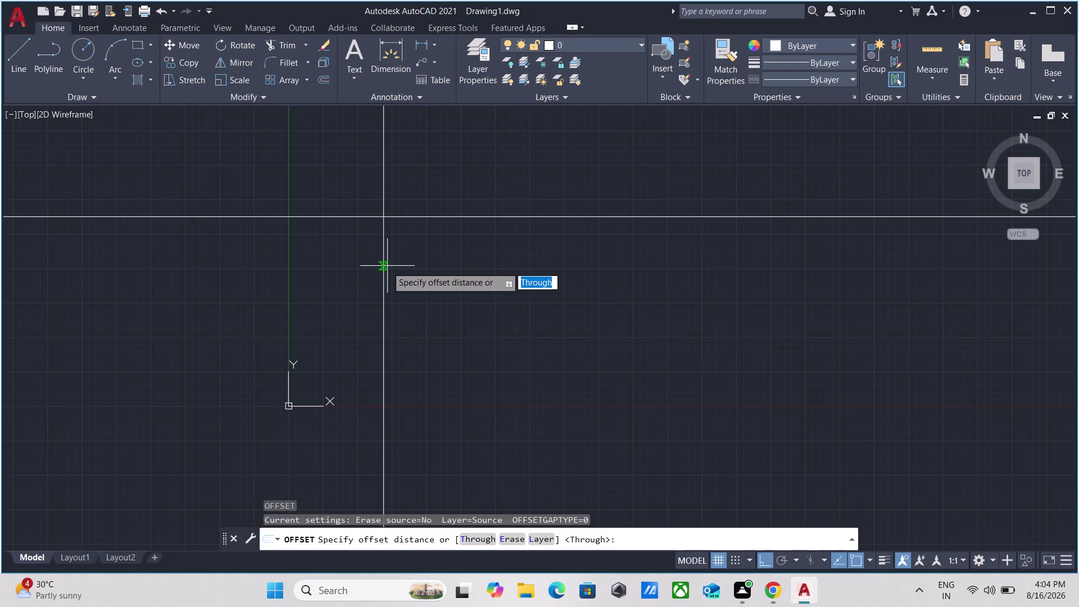
click(379, 279)
click(424, 278)
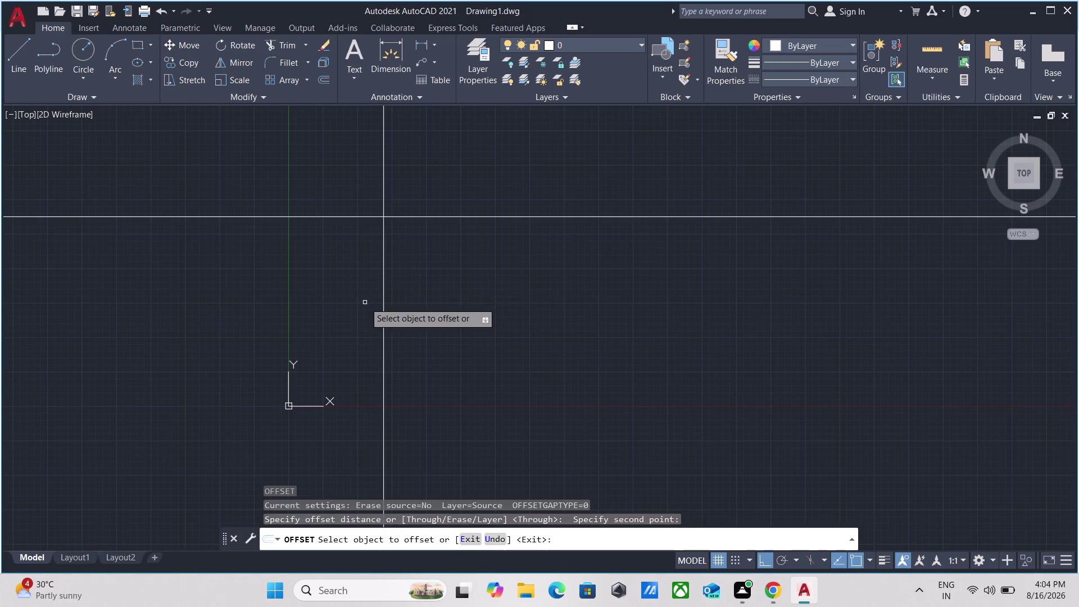
click(384, 294)
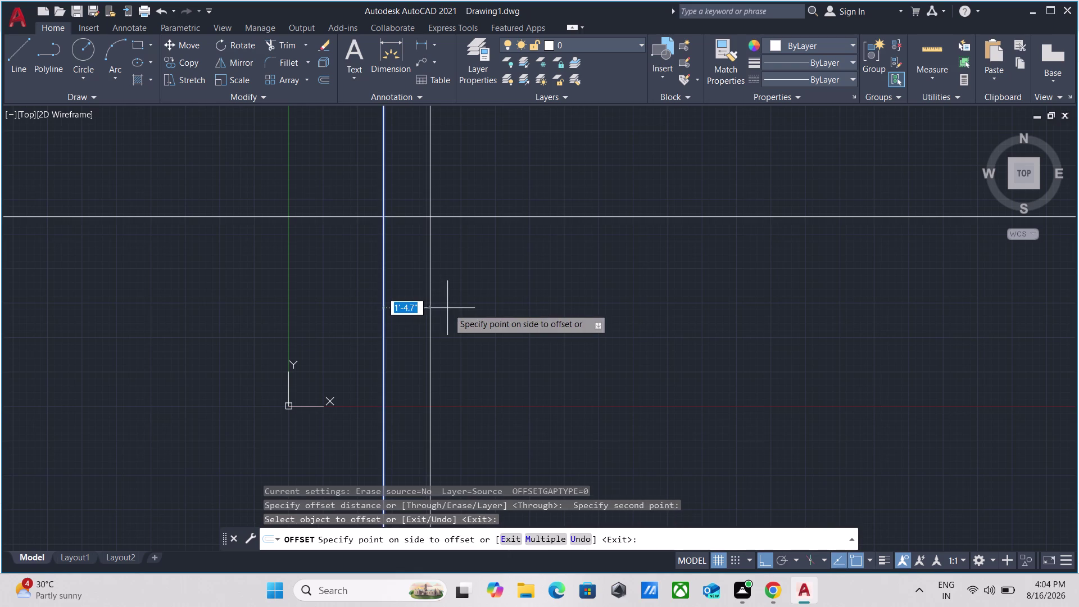
key(9)
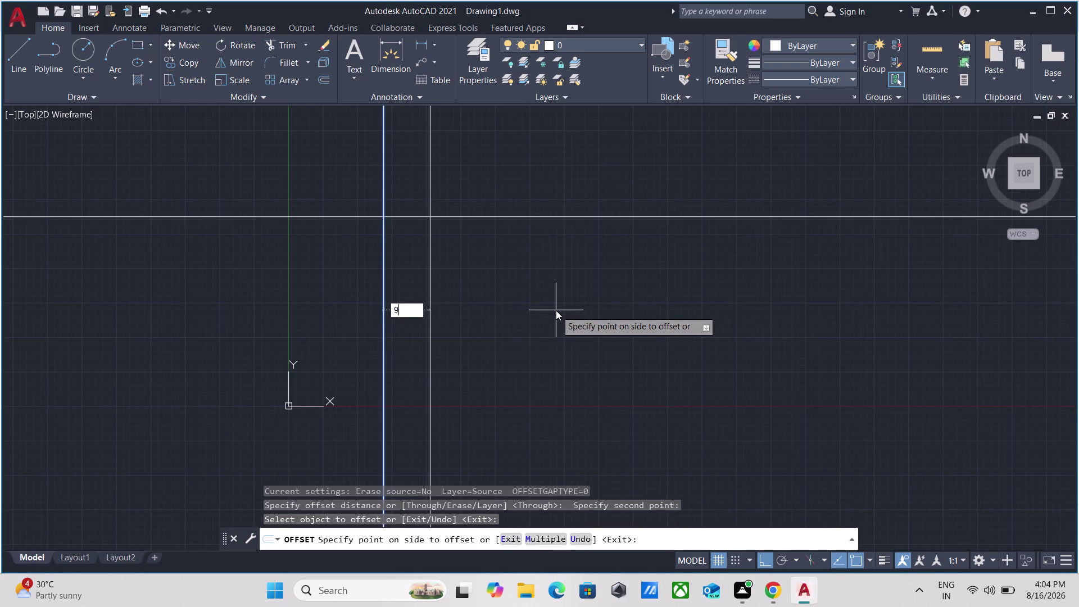
key(Return)
scroll(down, 3)
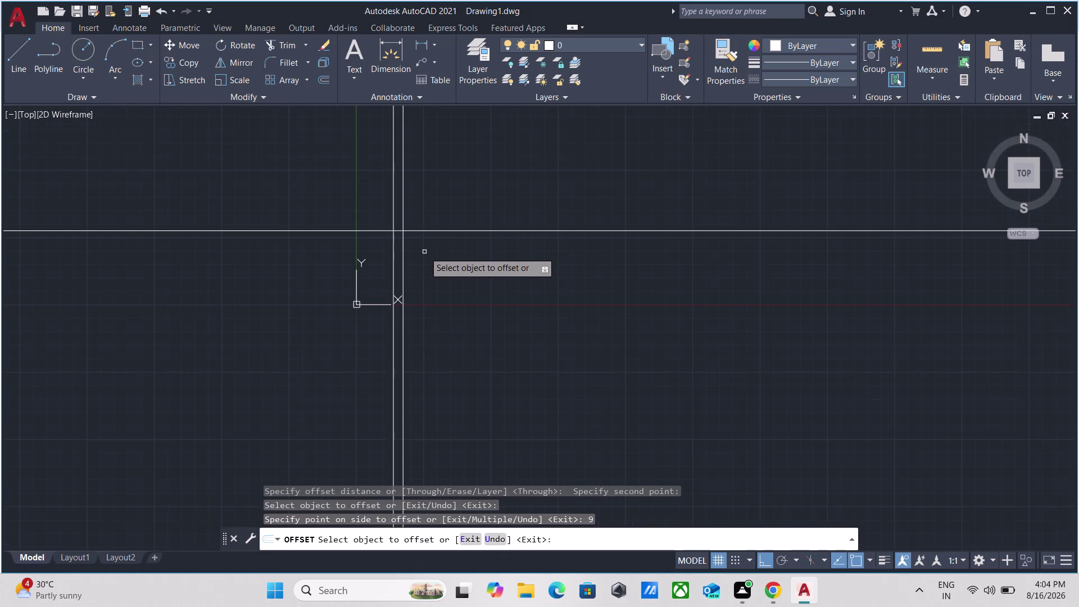
scroll(up, 3)
key(Escape)
drag(439, 259, 423, 242)
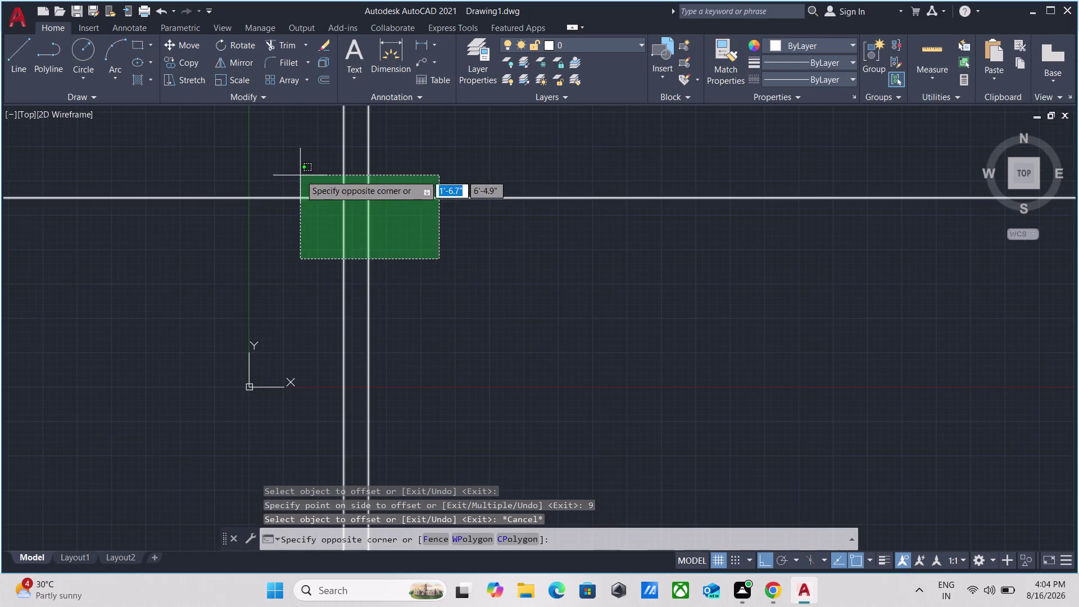
click(301, 173)
key(m)
key(Return)
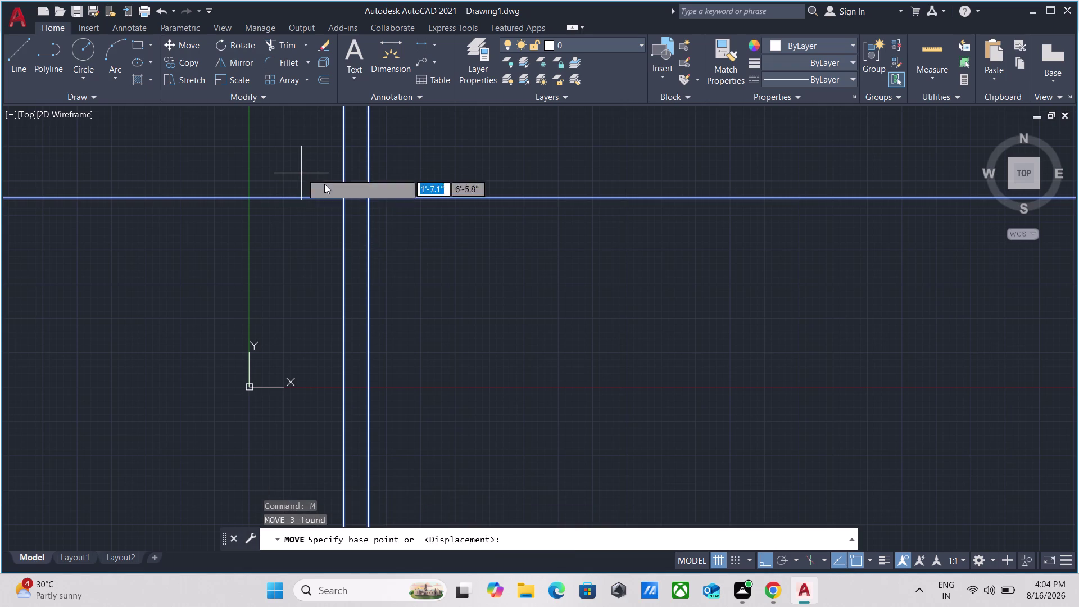
click(368, 197)
scroll(down, 3)
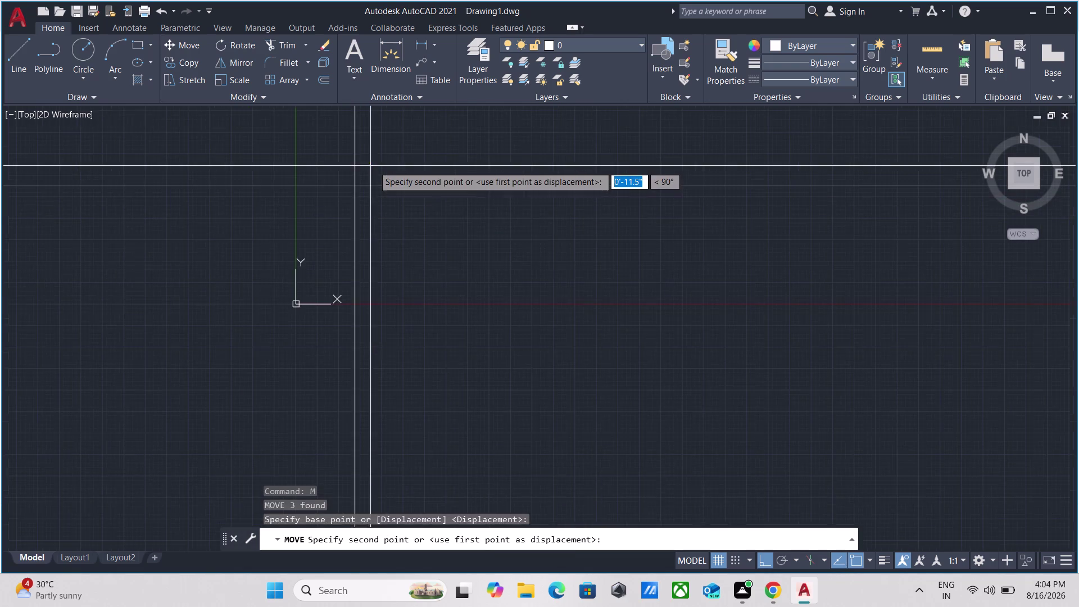
scroll(down, 3)
middle_drag(373, 165, 336, 418)
middle_drag(364, 216, 364, 216)
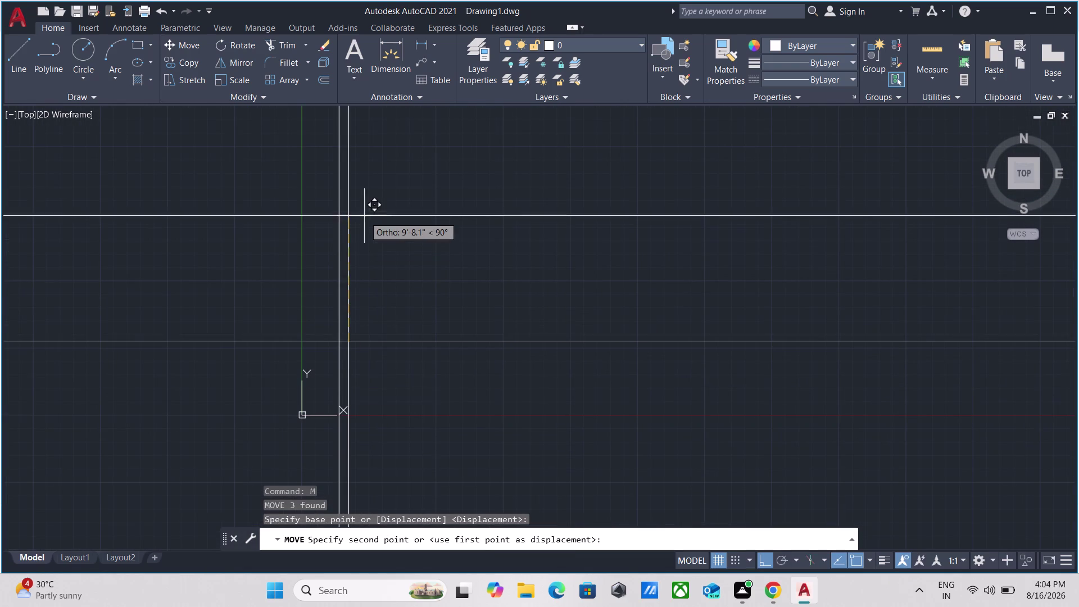
middle_drag(365, 215, 289, 392)
click(328, 249)
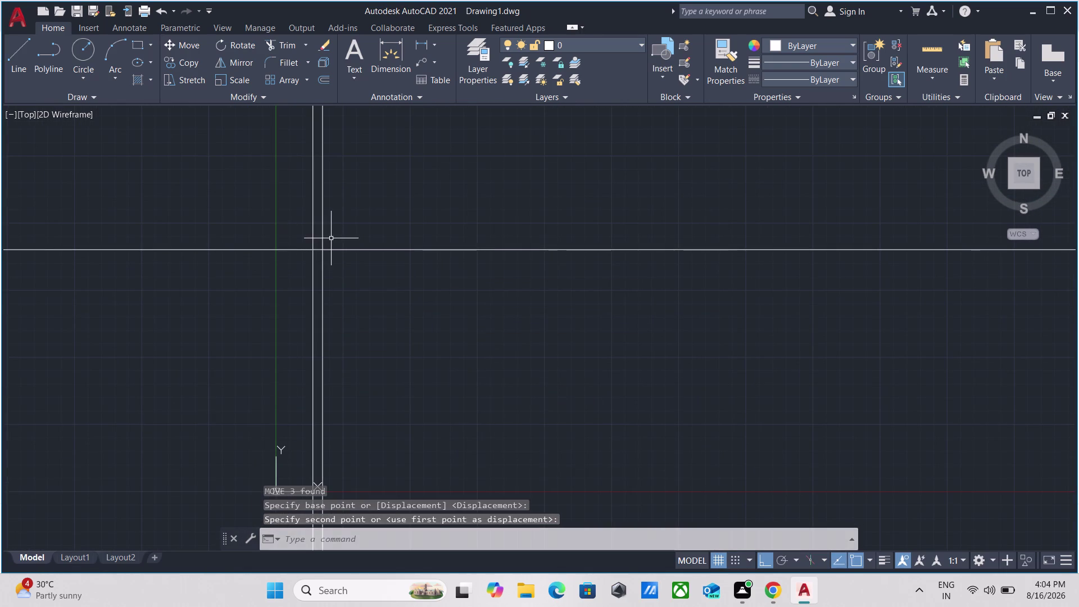
key(Escape)
scroll(up, 3)
scroll(down, 3)
scroll(down, 3)
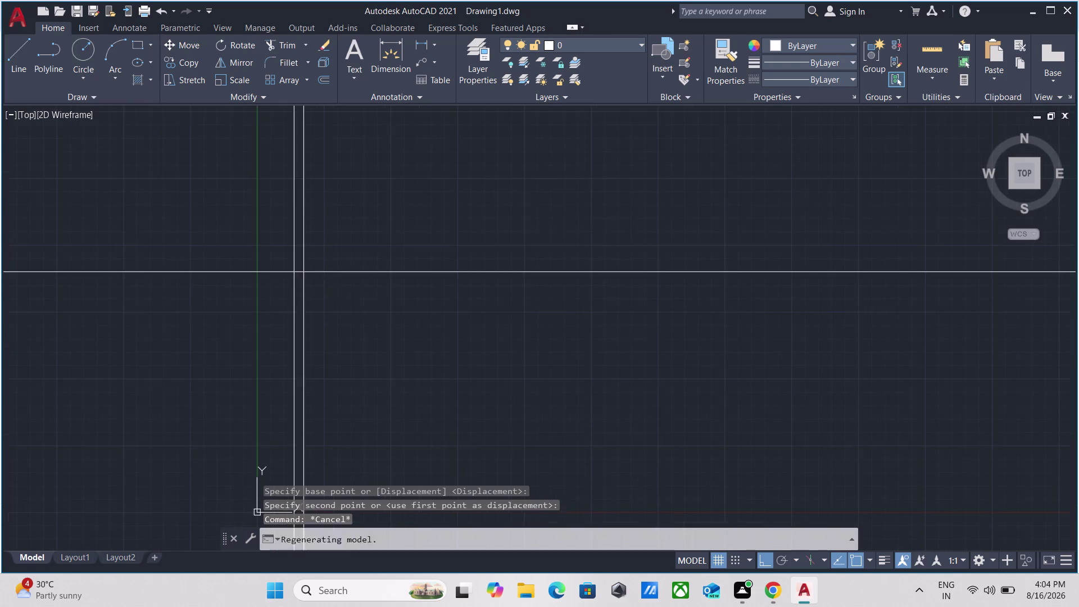
drag(374, 308, 348, 295)
click(280, 247)
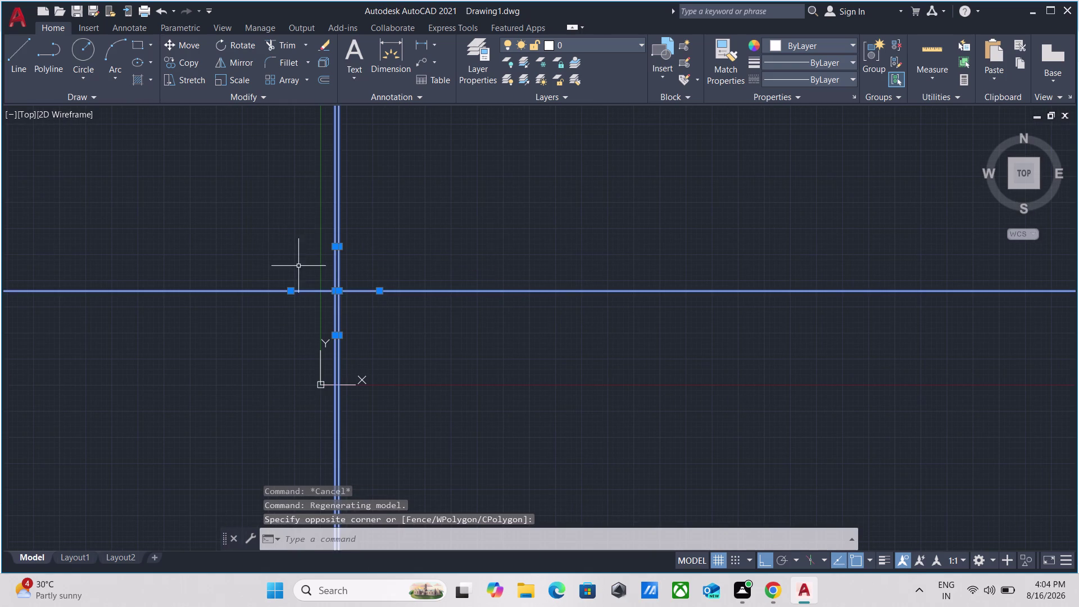
scroll(up, 3)
scroll(down, 3)
middle_drag(309, 269, 295, 269)
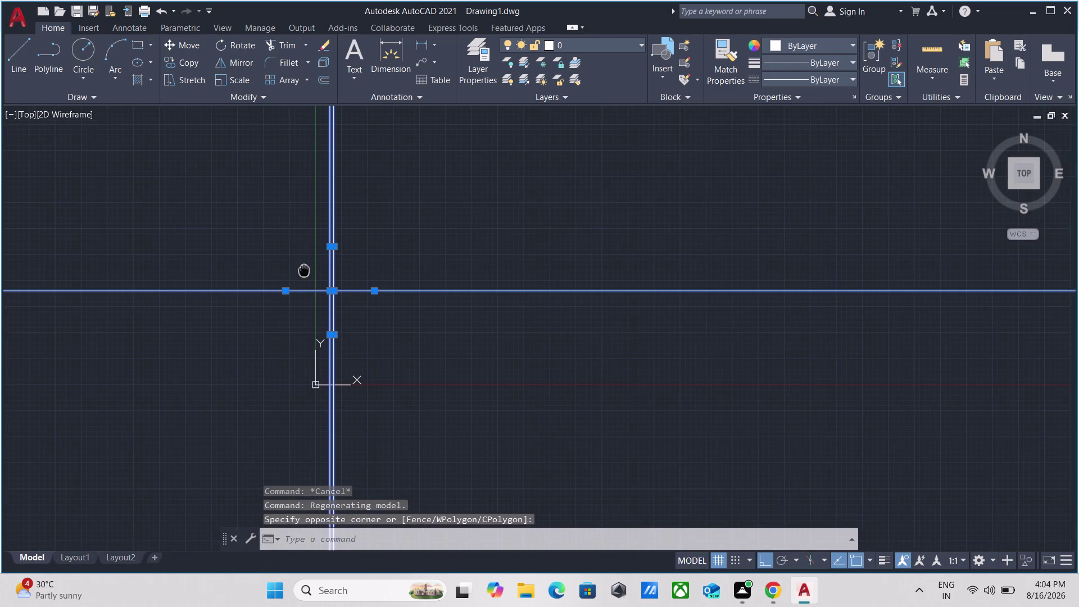
middle_drag(295, 269, 290, 269)
text(u)
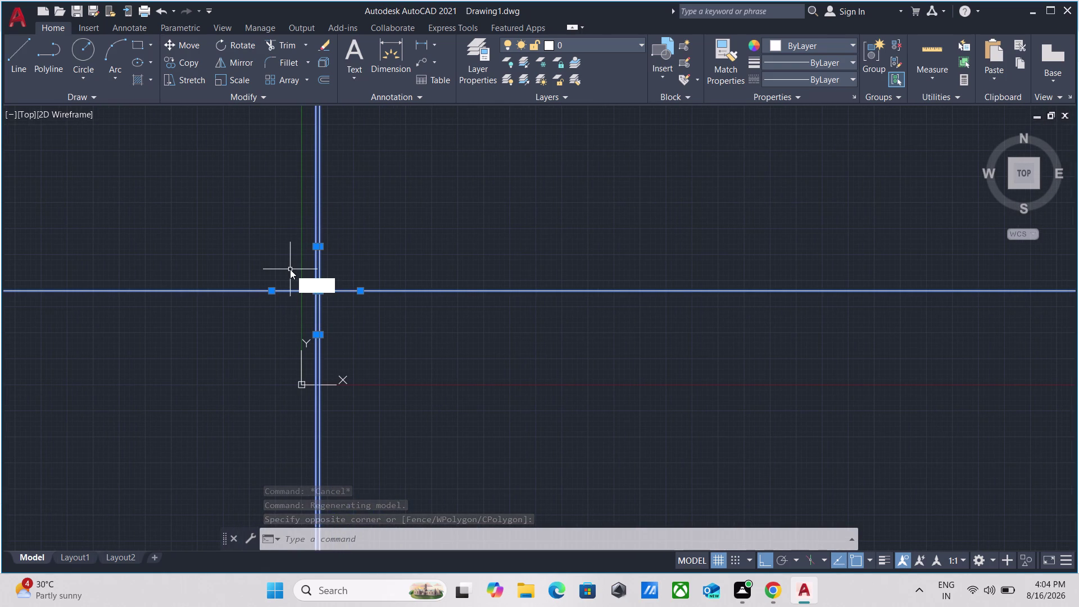
text(c)
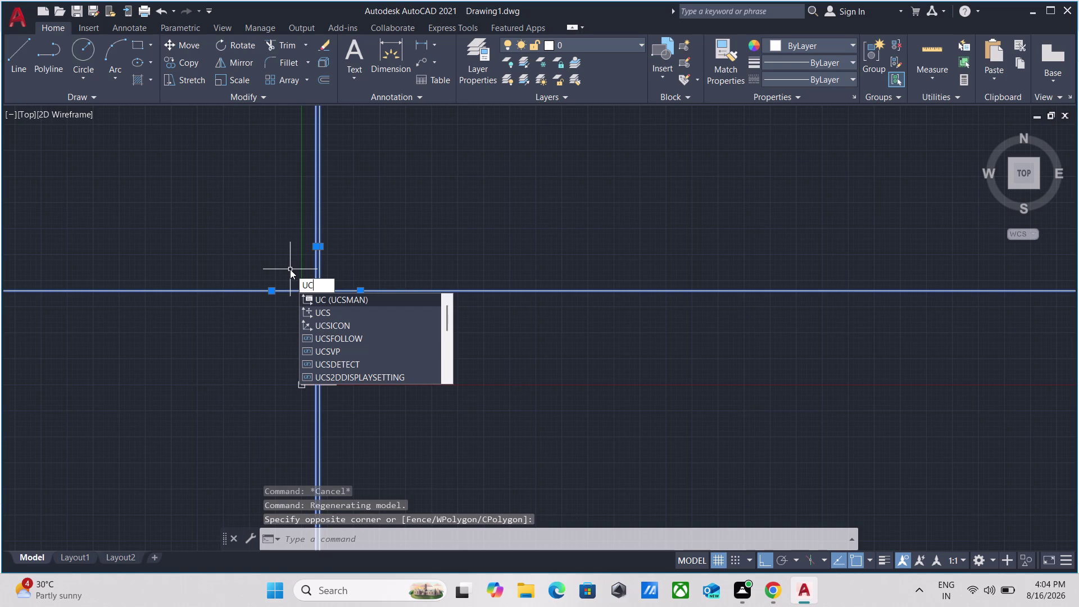
key(s)
key(Return)
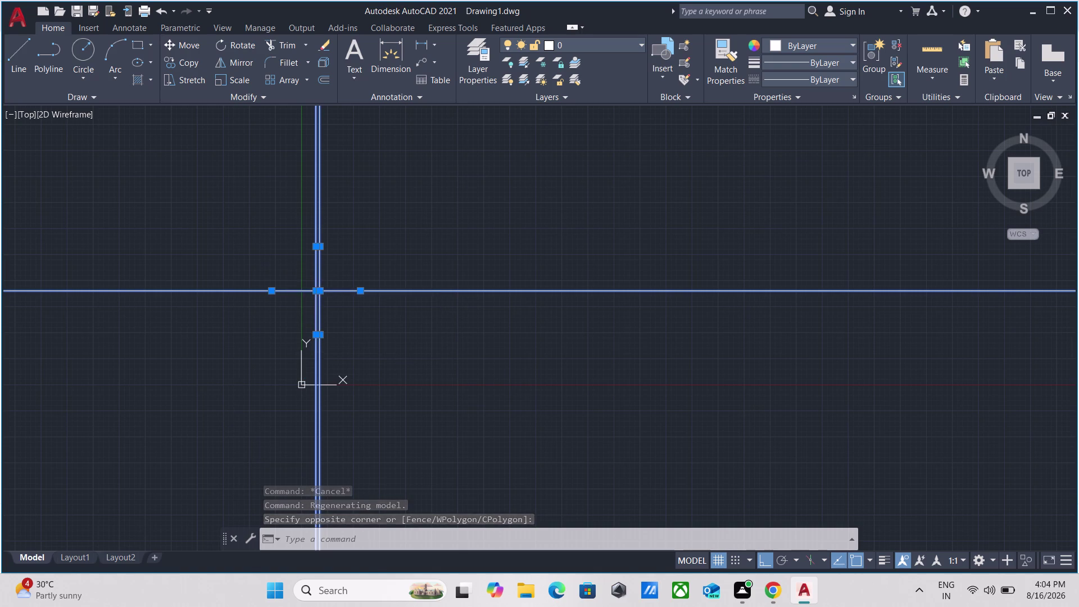
scroll(down, 3)
middle_drag(481, 296, 345, 242)
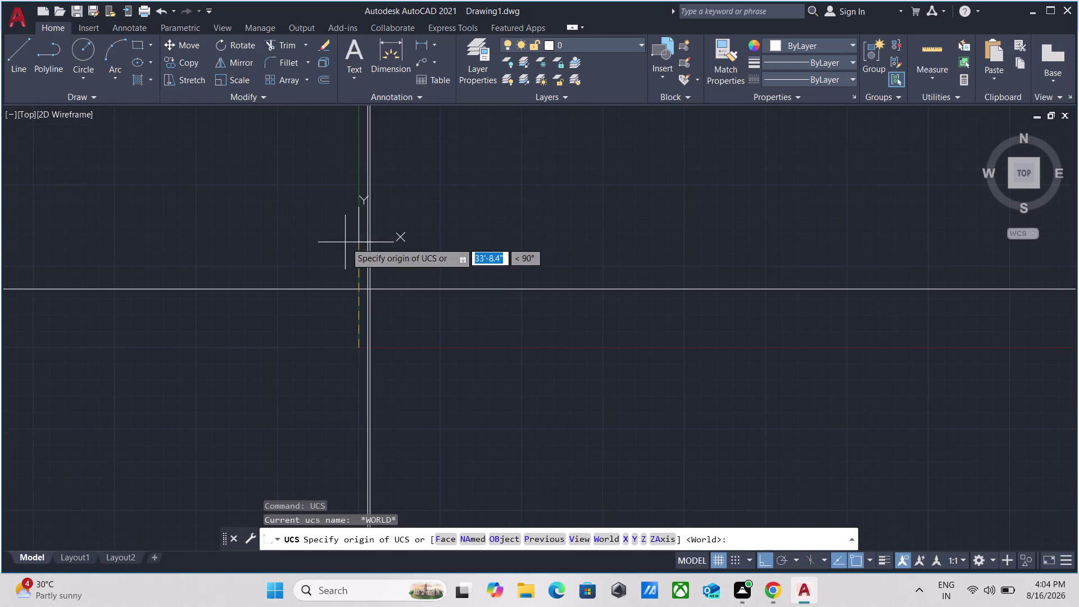
scroll(up, 3)
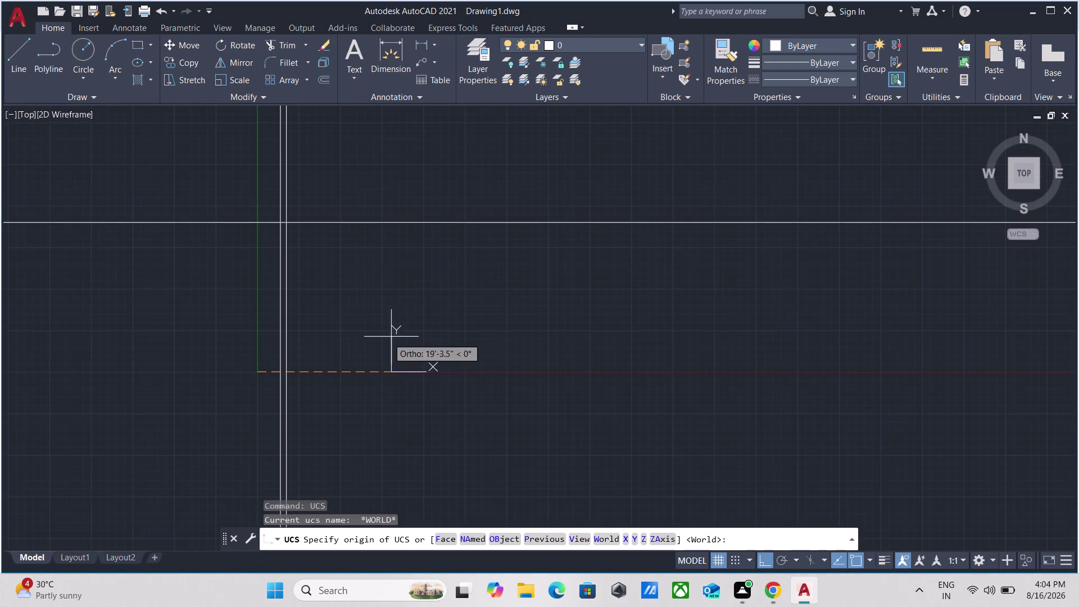
key(Escape)
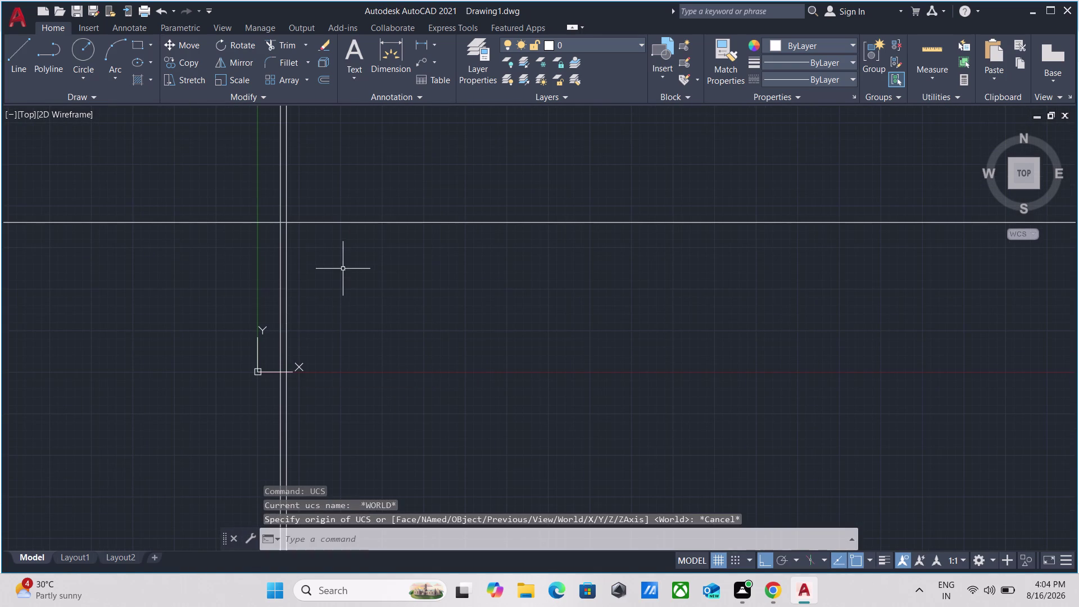
middle_drag(342, 268, 334, 297)
scroll(up, 3)
scroll(up, 3)
middle_drag(254, 252, 306, 275)
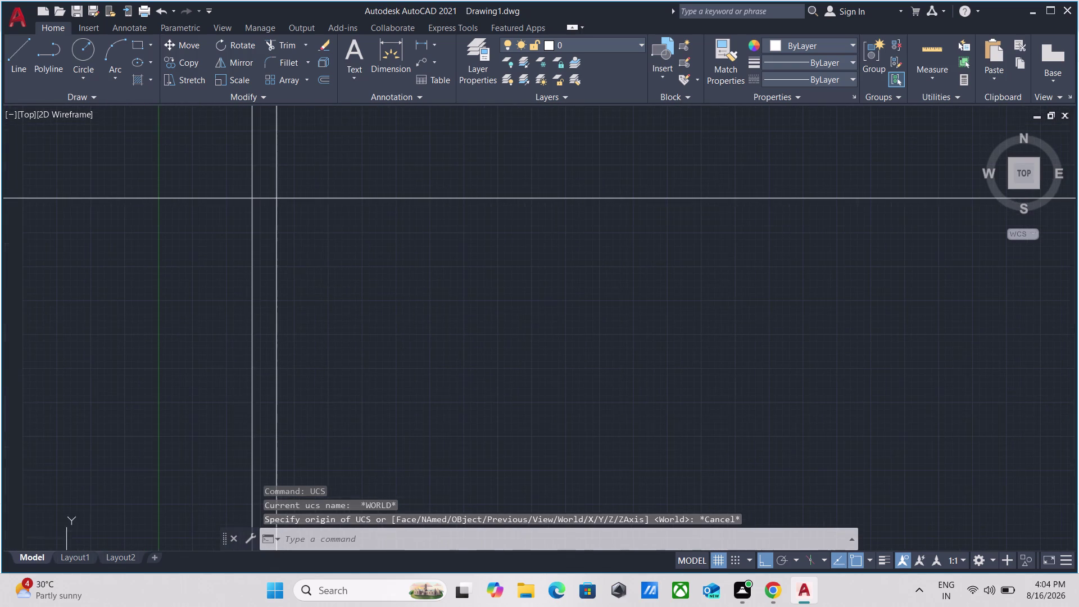
drag(328, 262, 319, 254)
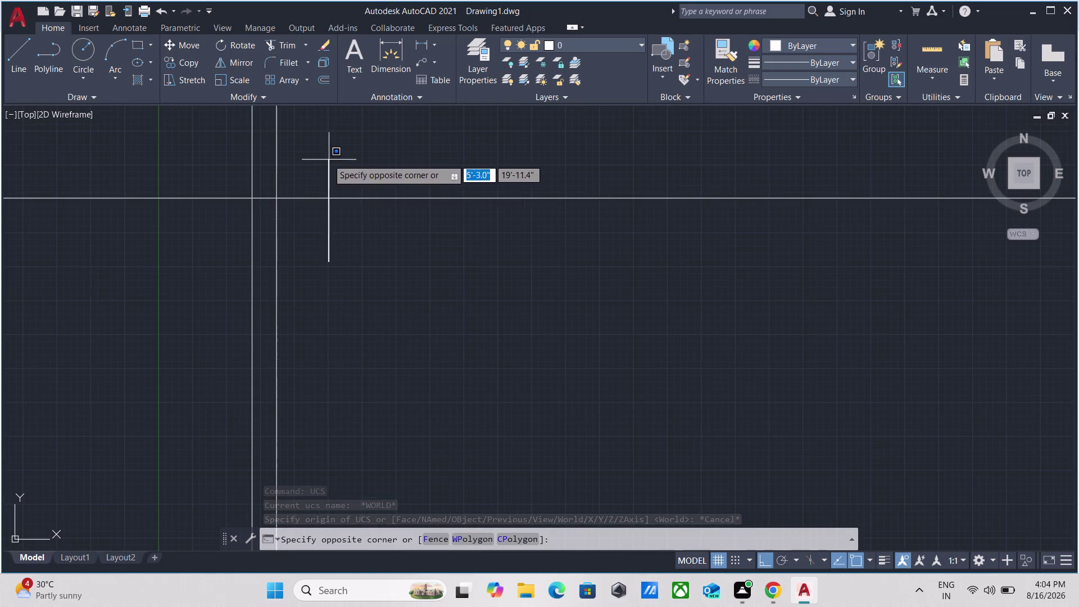
Offset the horizontal wall line by 9 inches.
click(305, 155)
key(o)
key(Return)
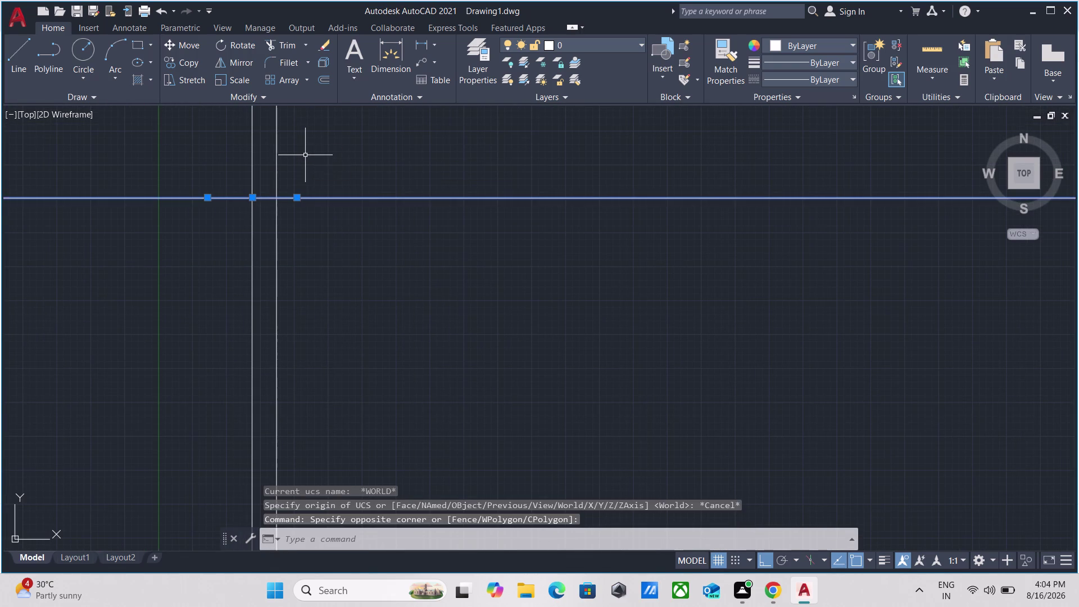
click(471, 197)
drag(458, 265, 452, 256)
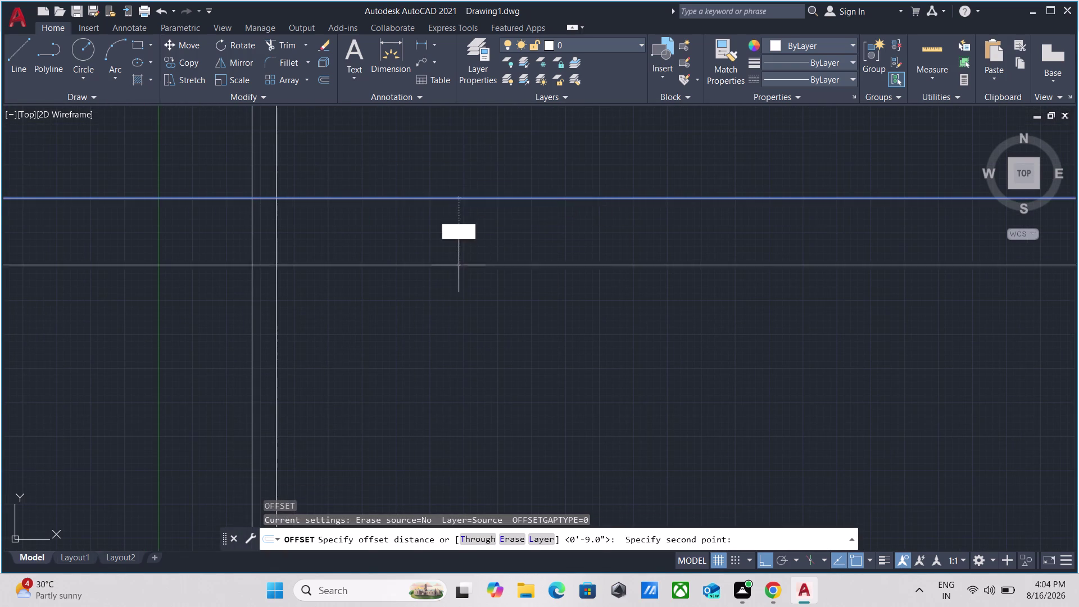
key(9)
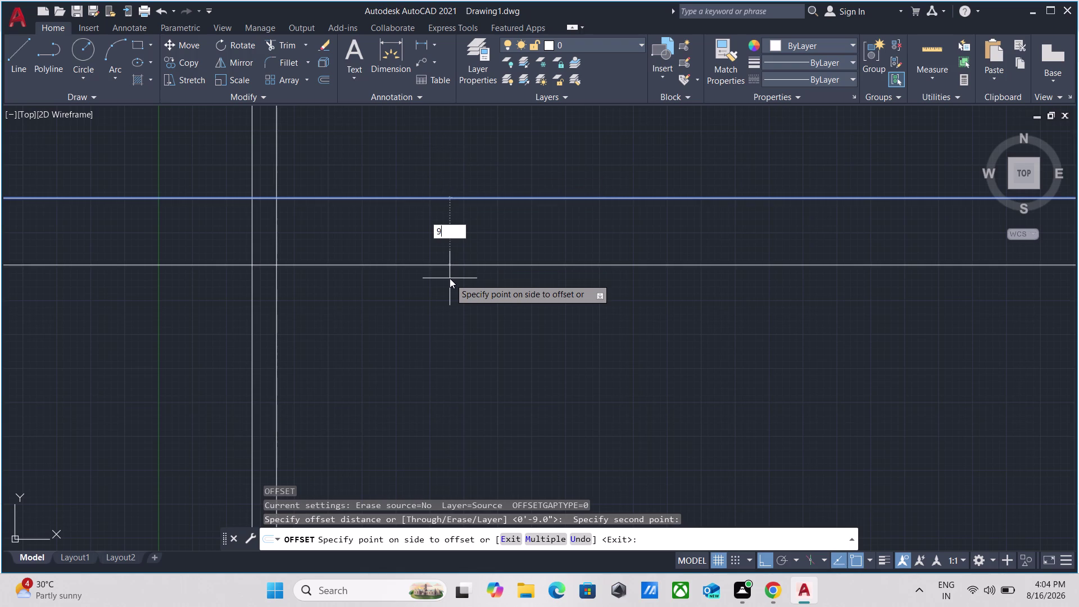
key(Return)
scroll(up, 3)
scroll(up, 3)
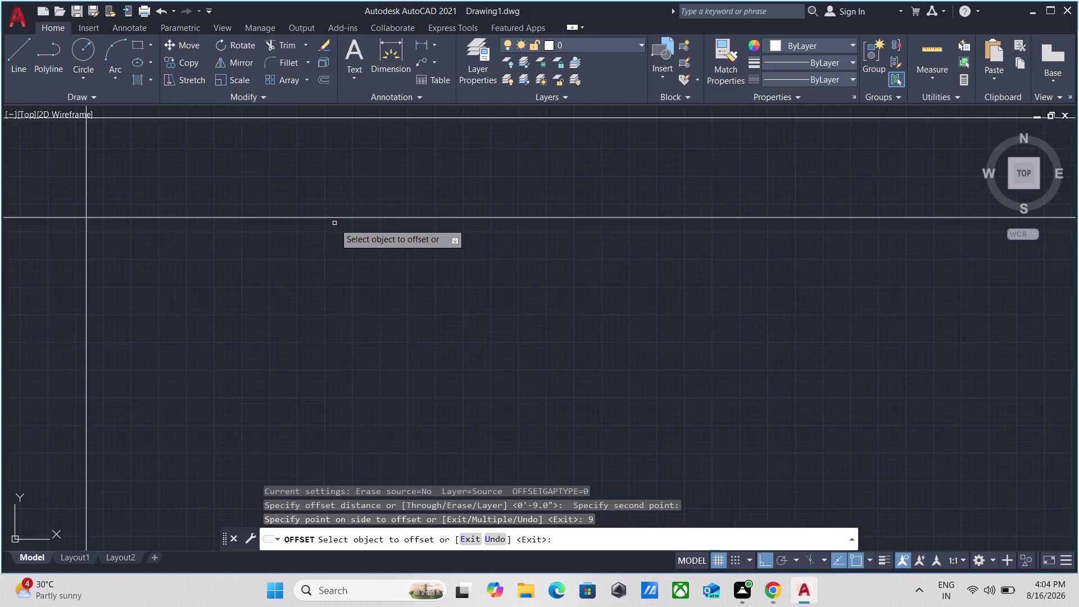
scroll(down, 3)
key(Escape)
Select the four junction lines and begin moving them, then cancel.
drag(331, 275, 317, 272)
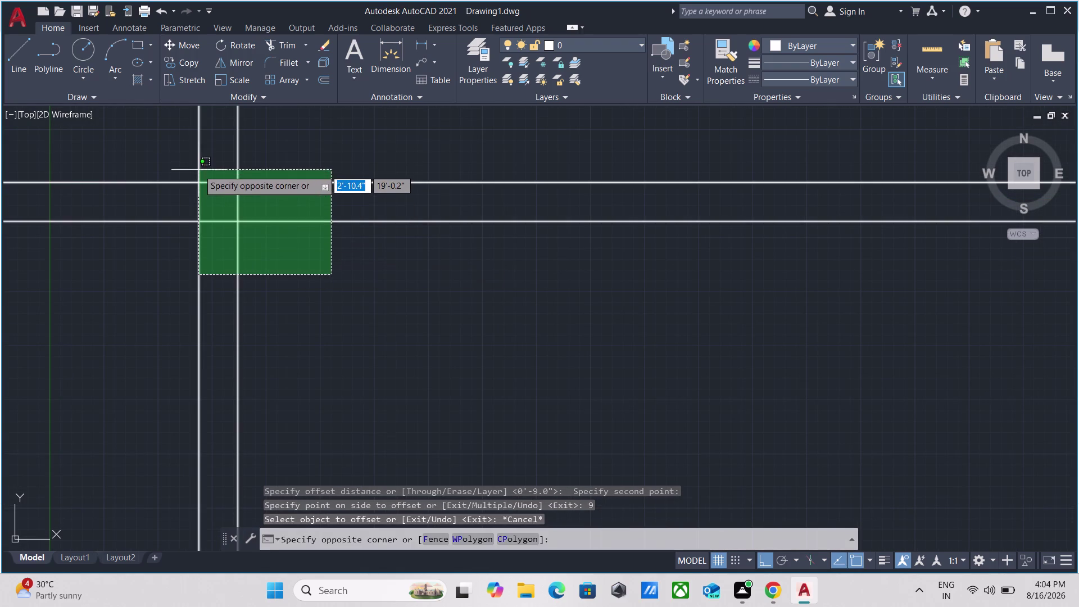
click(192, 161)
key(m)
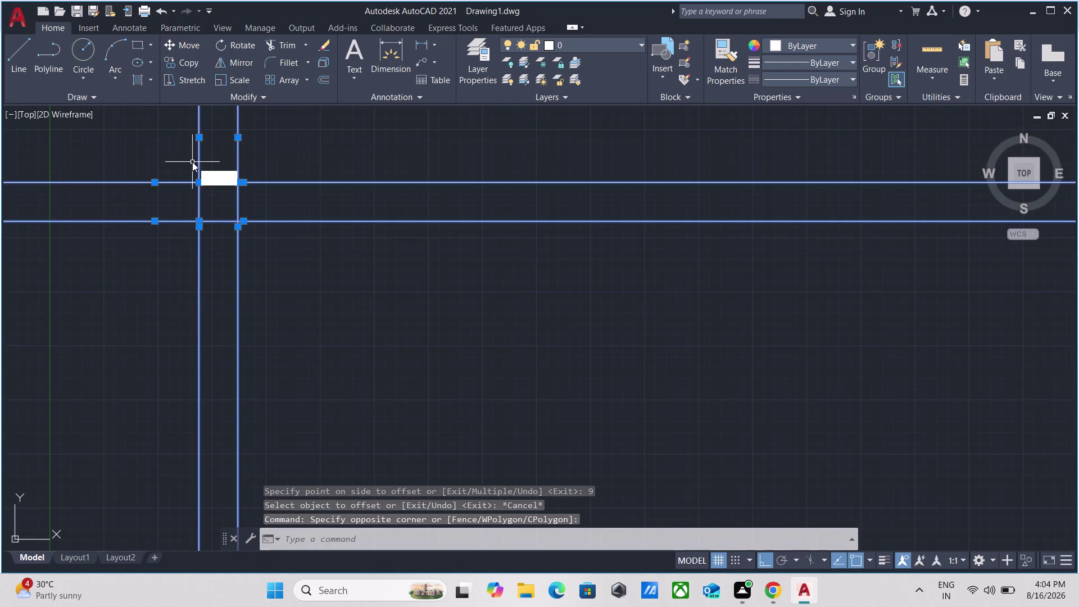
key(Return)
click(236, 224)
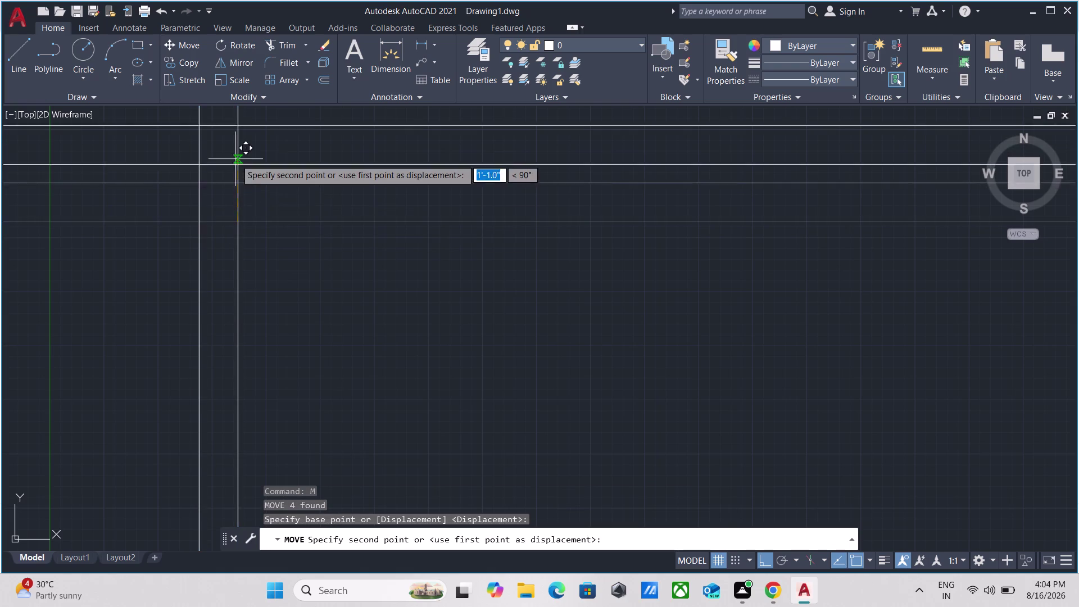
scroll(down, 3)
middle_drag(236, 159, 161, 416)
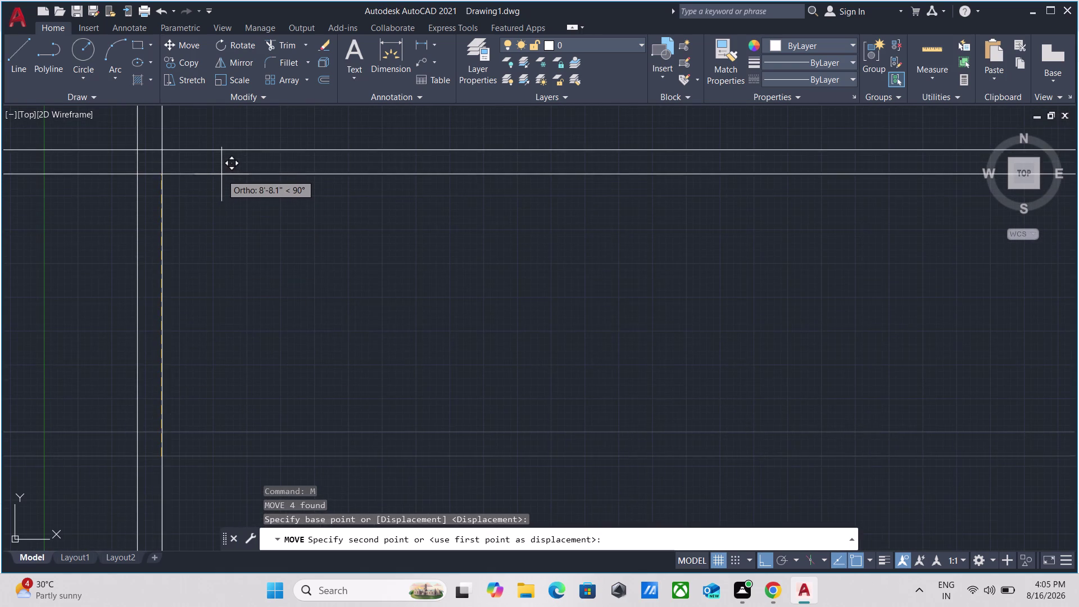
scroll(down, 3)
click(221, 174)
key(Escape)
scroll(up, 3)
middle_drag(214, 180, 315, 243)
text(t)
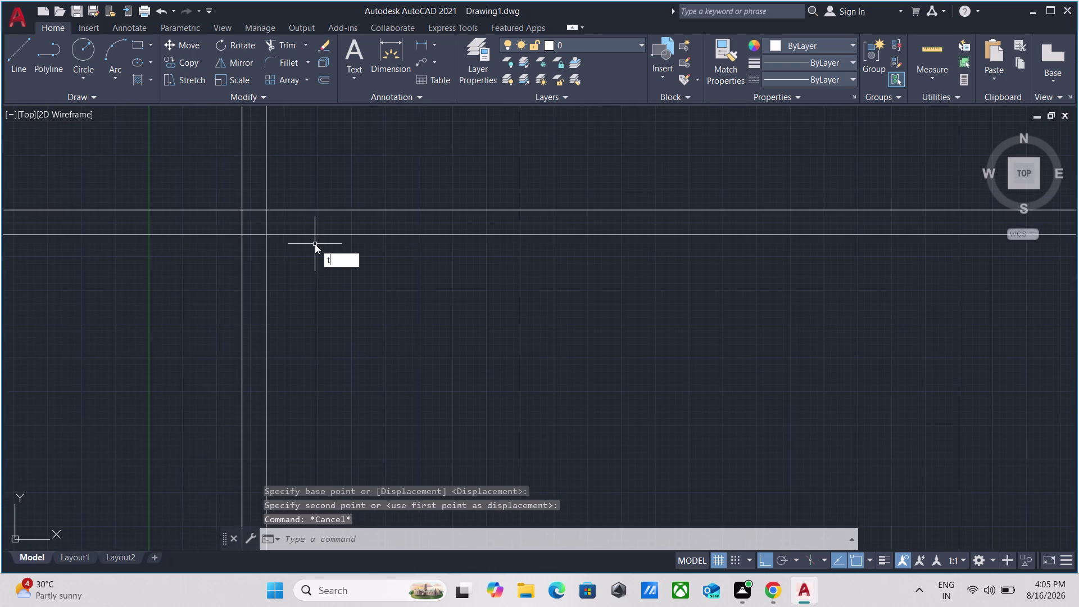
Fence-trim the protruding construction line ends at the wall junction.
text(r)
key(Return)
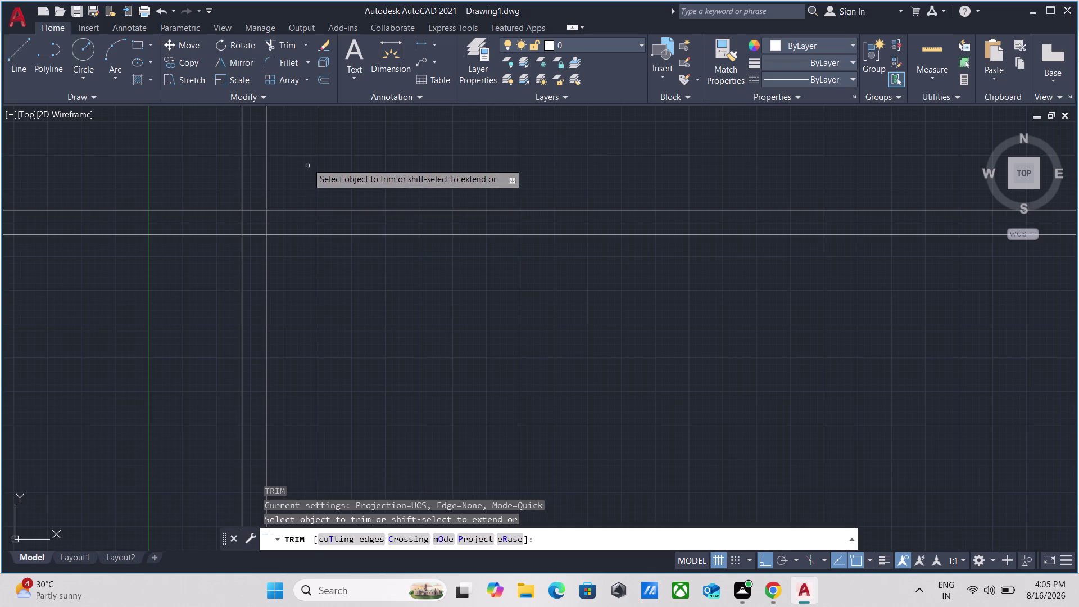
click(307, 163)
click(154, 173)
click(158, 171)
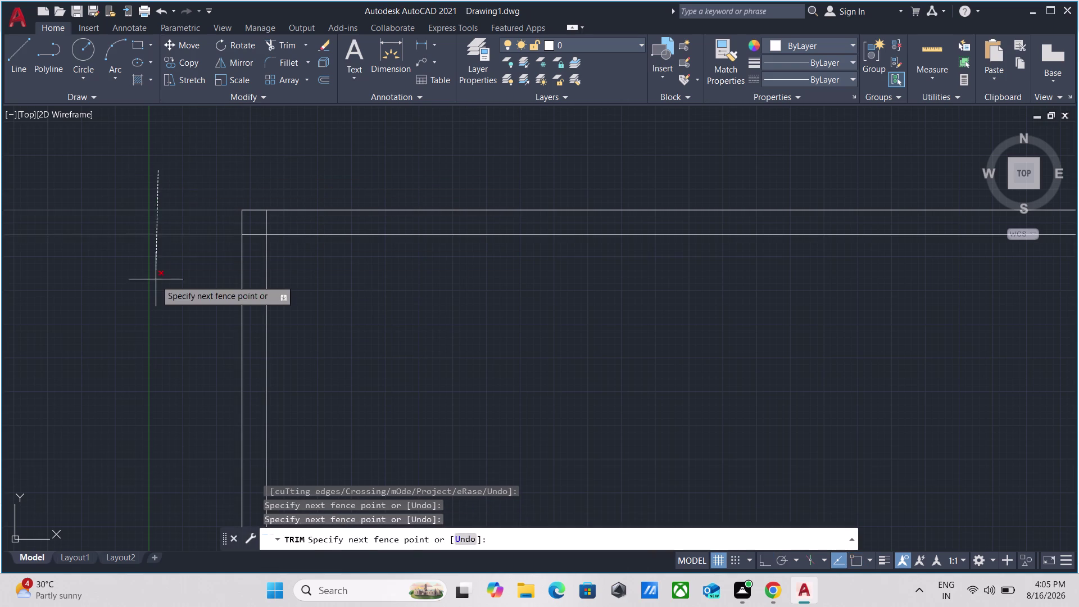
click(157, 284)
key(Escape)
scroll(down, 3)
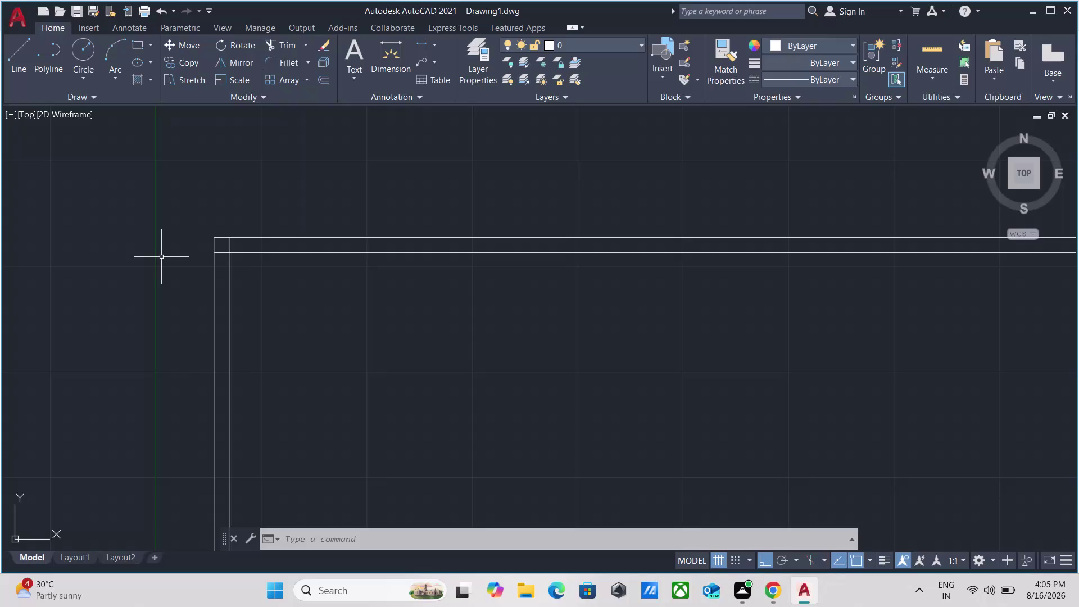
Offset the inner vertical wall line 11 feet, then add a 5-inch second face.
key(o)
key(Return)
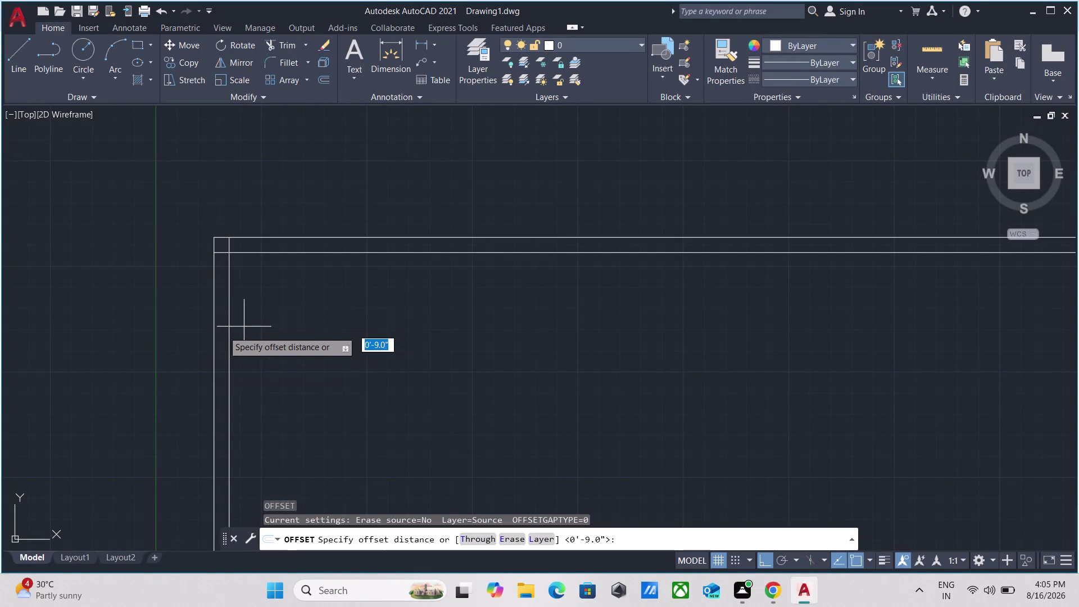
click(226, 332)
click(315, 329)
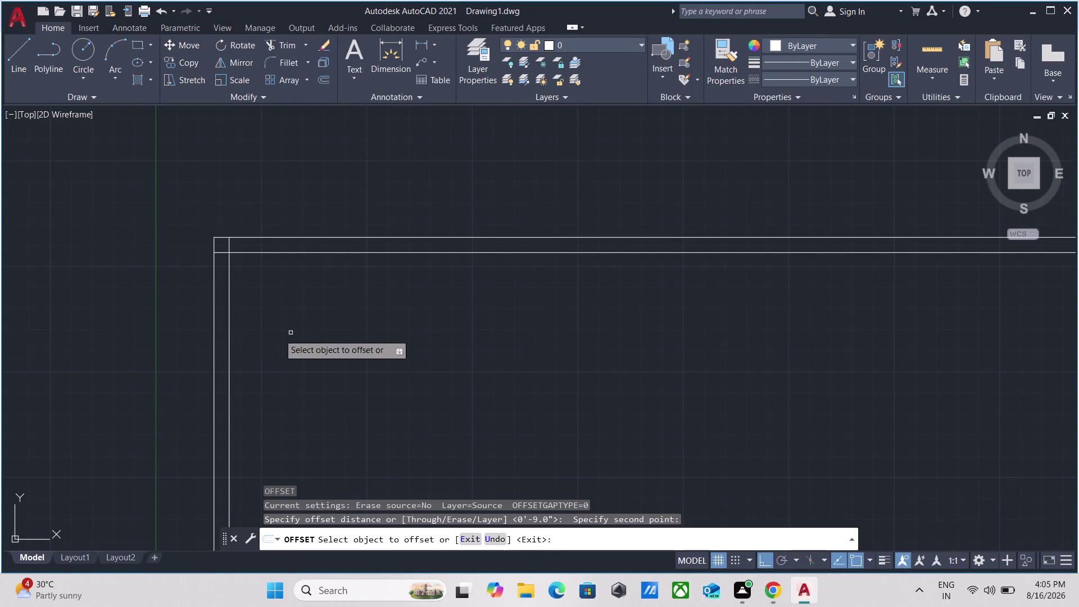
click(228, 311)
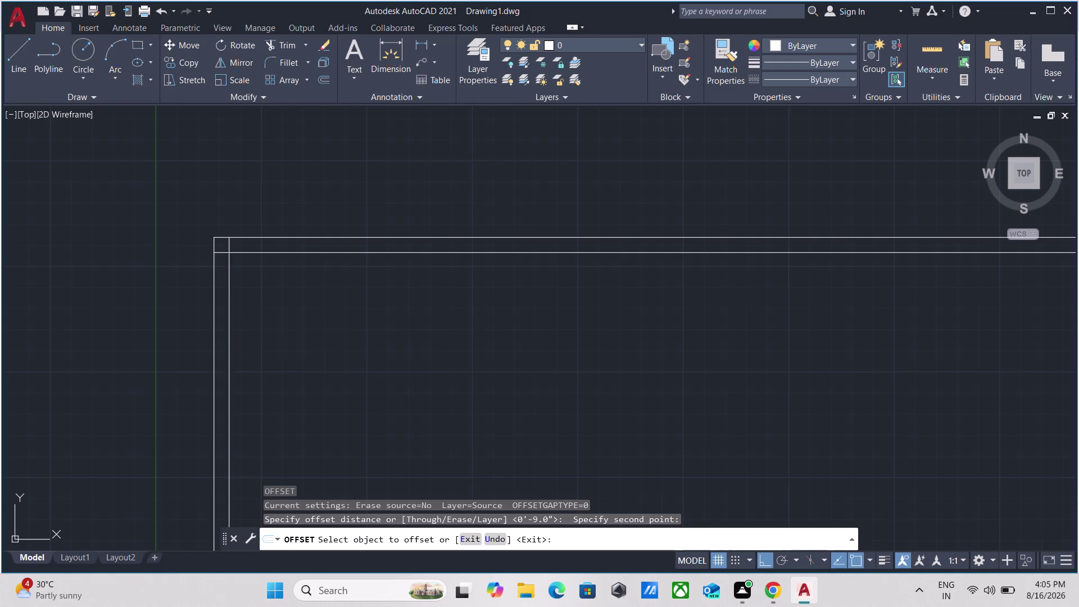
text(11')
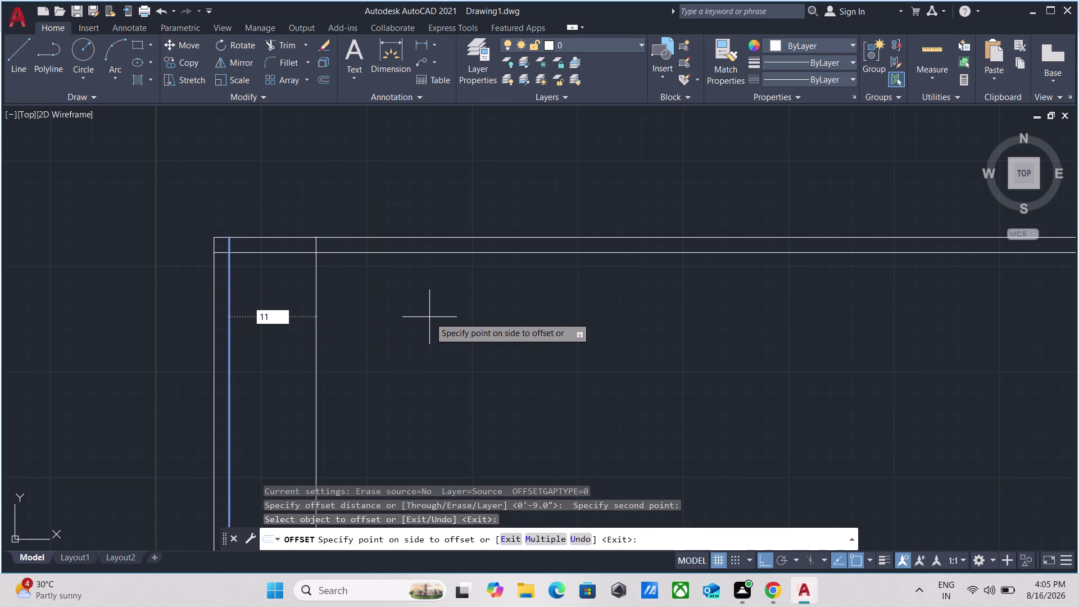
key(Return)
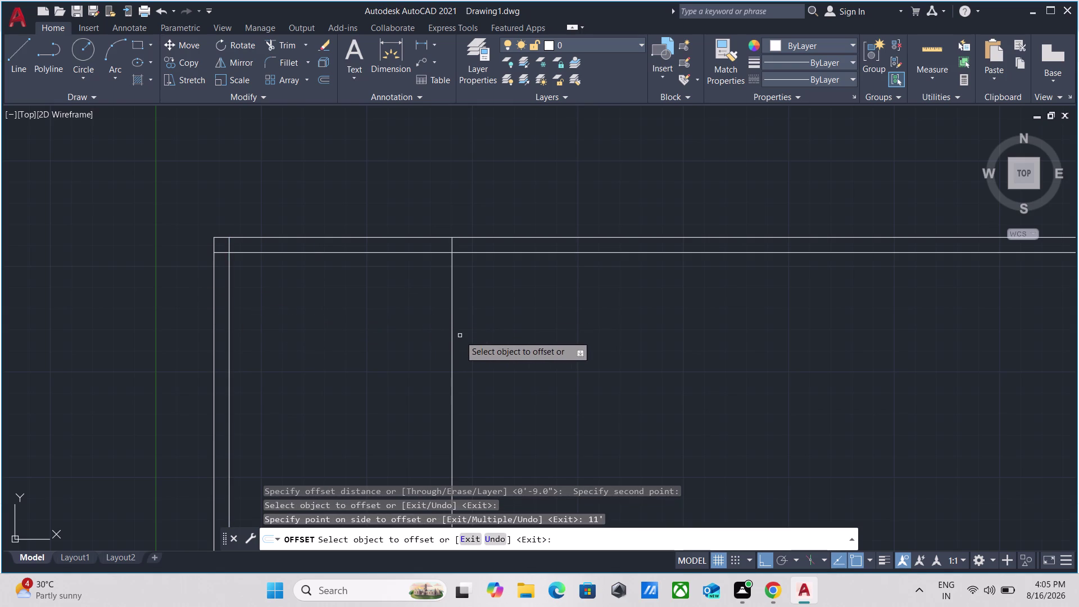
click(450, 328)
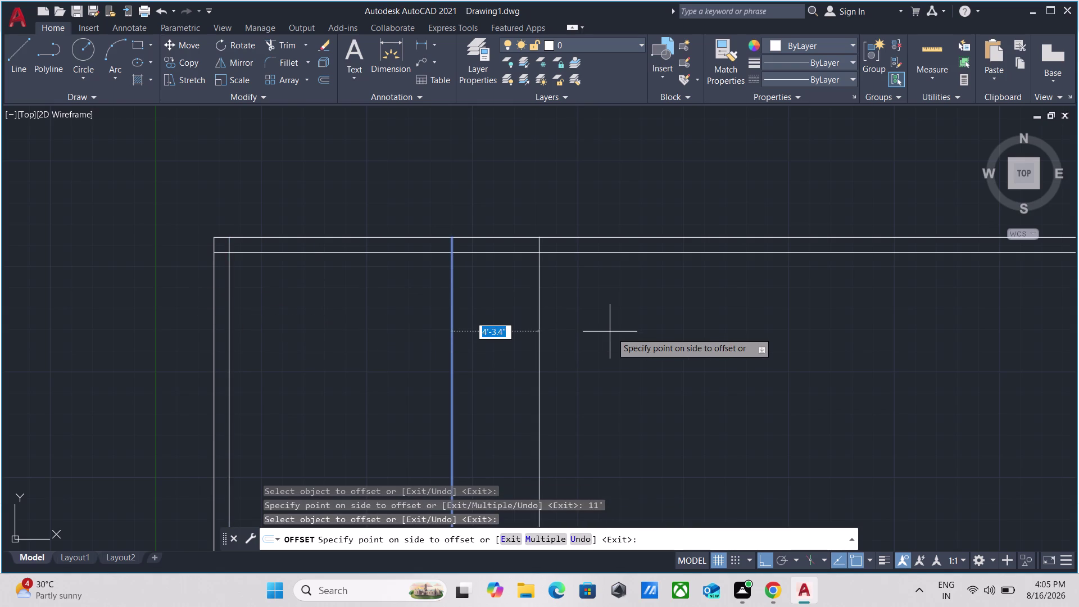
key(5)
key(Return)
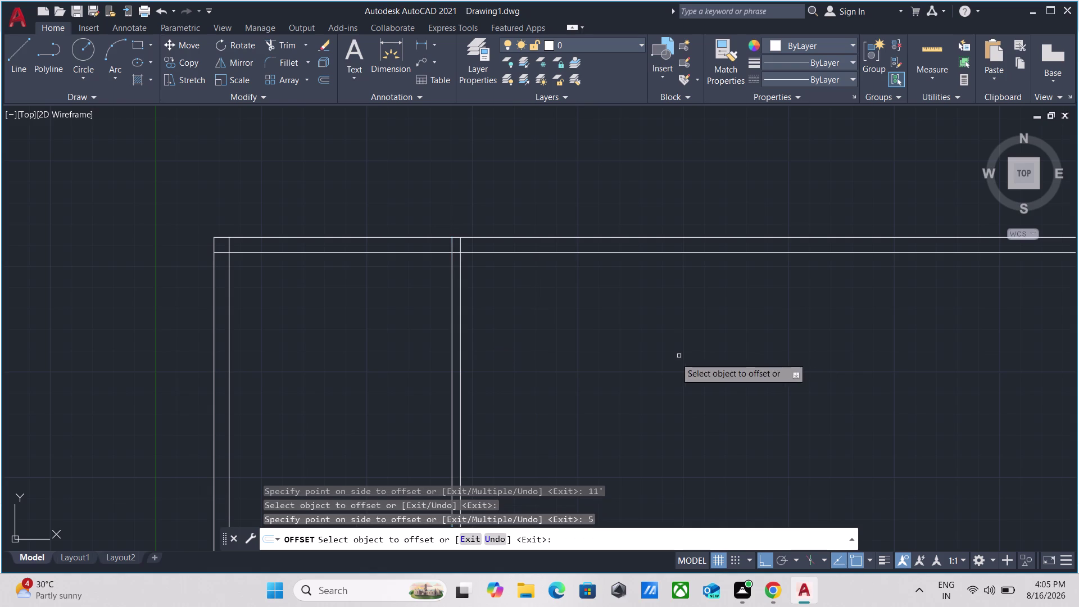
Offset a line 7'7" beyond that partition and add its 5-inch second face.
click(460, 308)
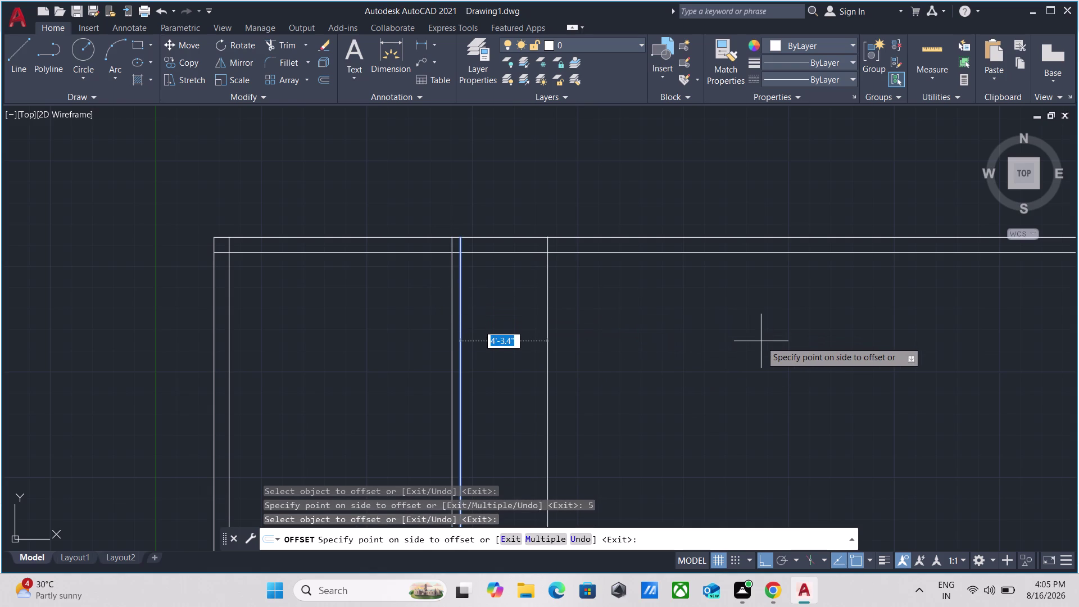
text(7')
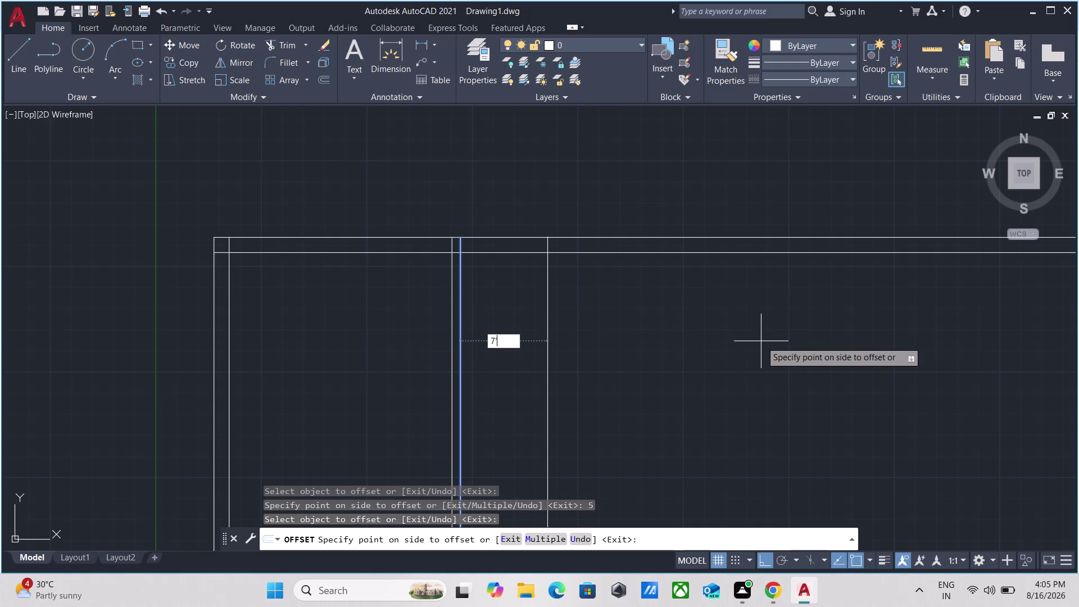
key(7)
key(Return)
scroll(down, 3)
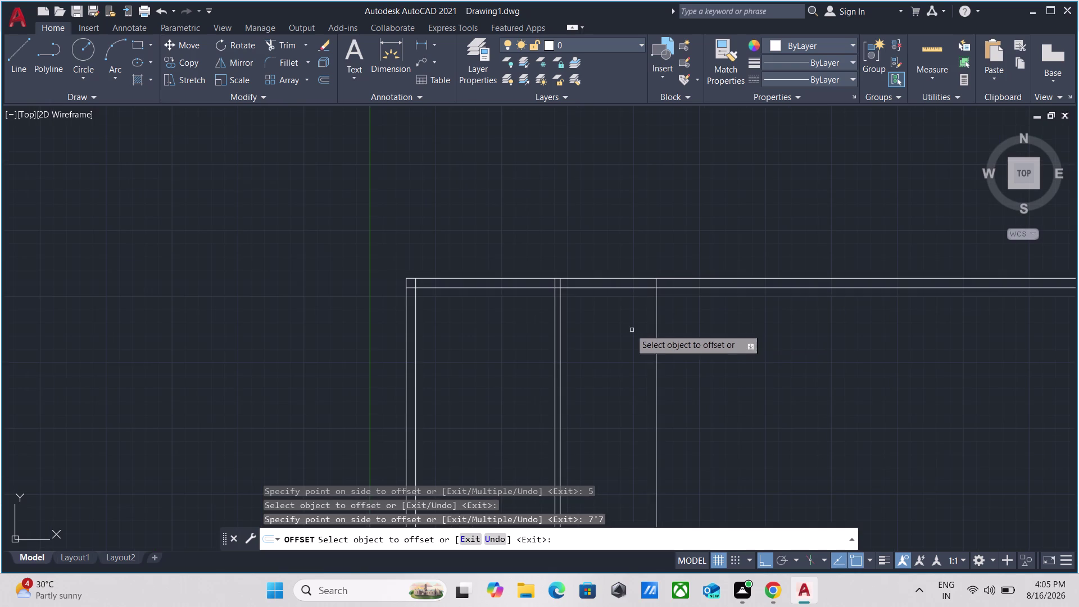
click(656, 331)
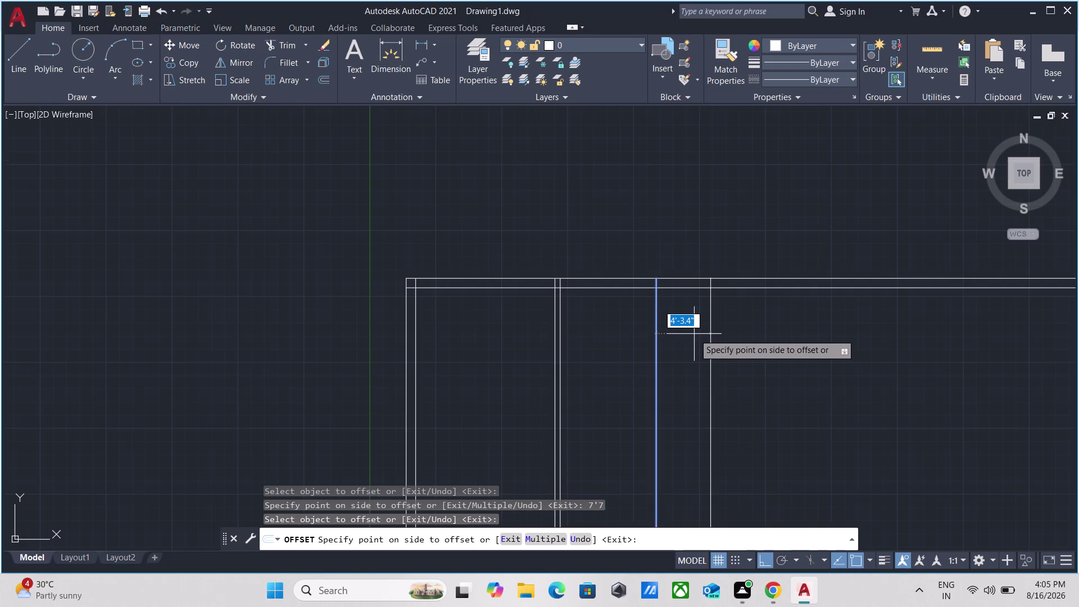
key(5)
key(Return)
Offset another wall line 11 feet and give it a 9-inch wall thickness.
scroll(up, 3)
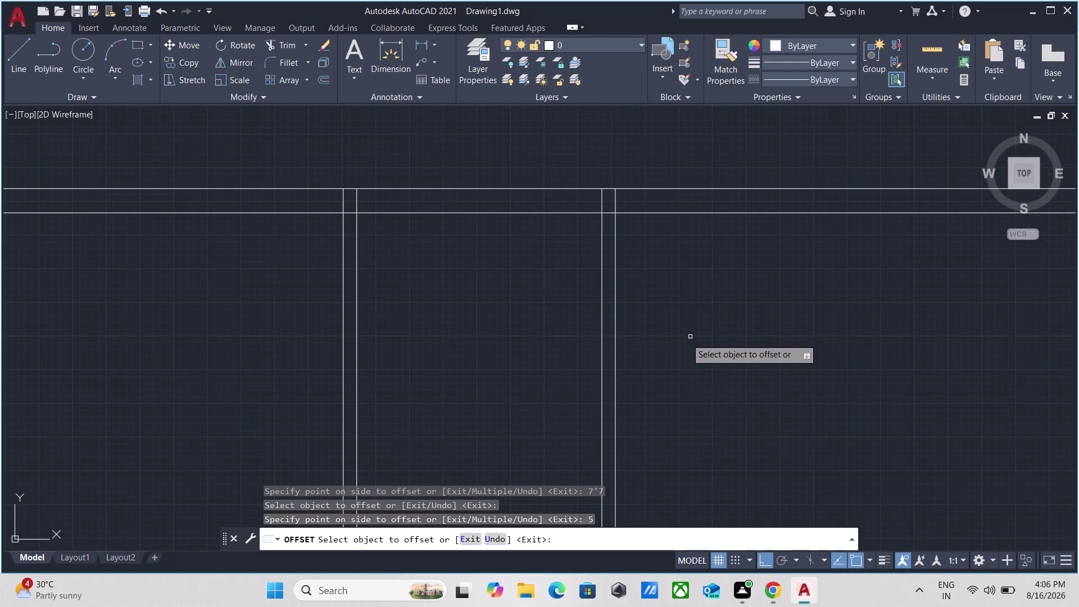
click(614, 324)
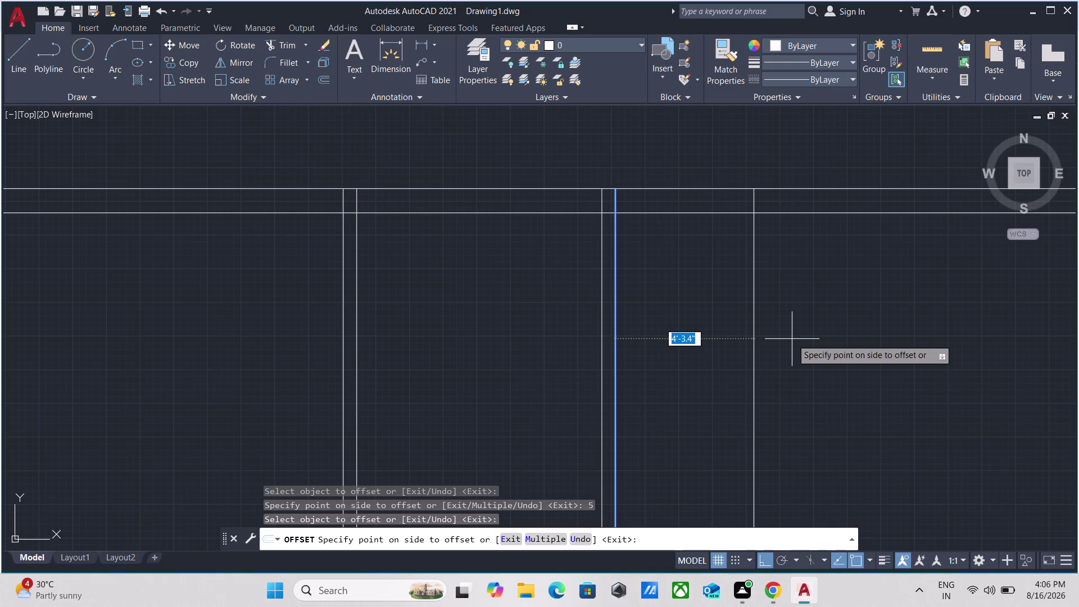
text(1)
text(1)
key(apostrophe)
key(Return)
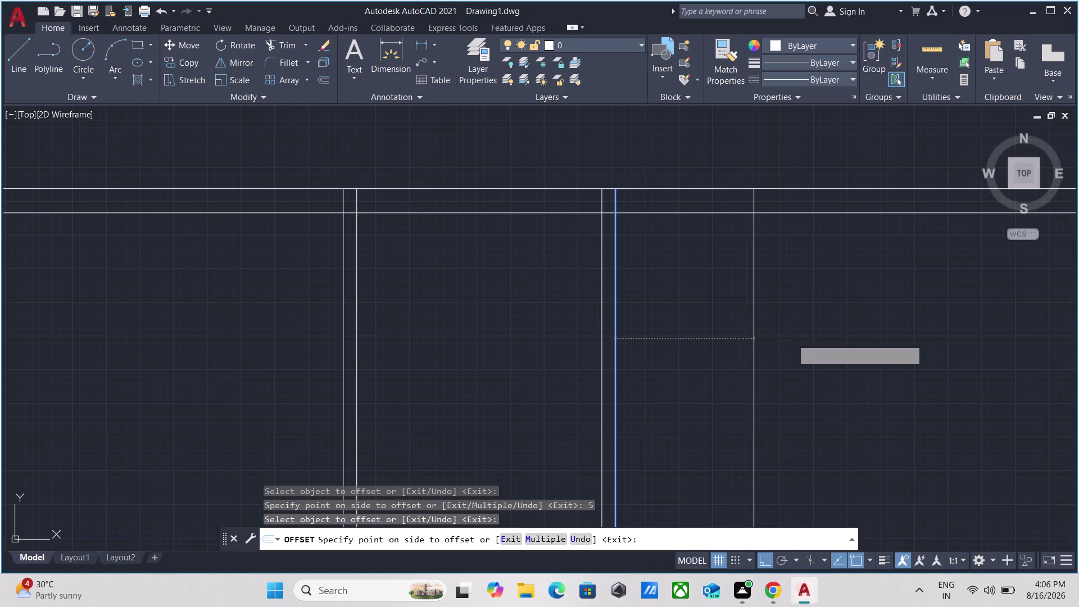
scroll(down, 3)
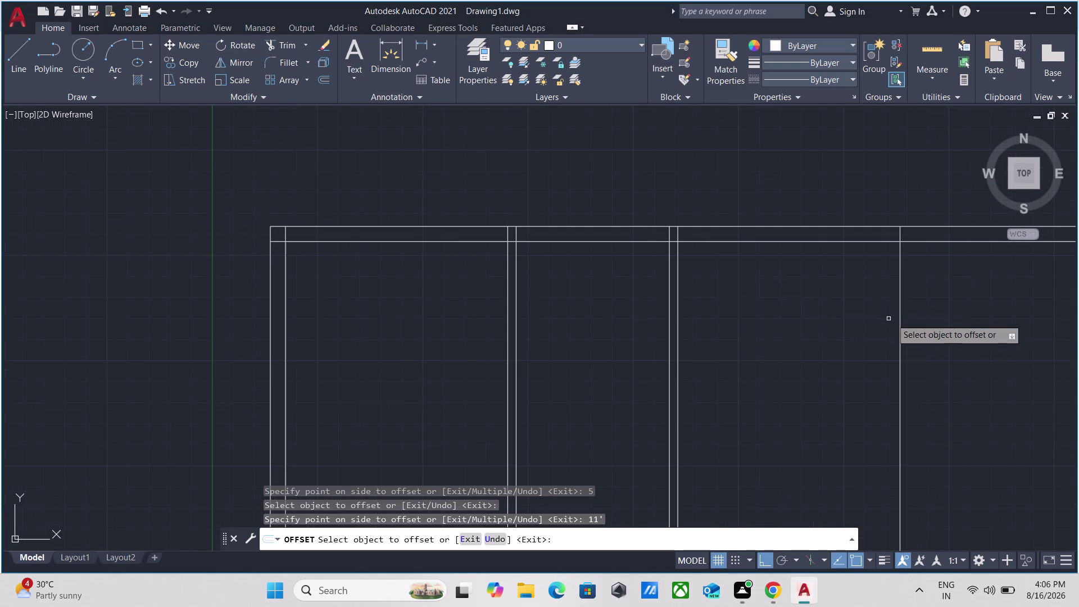
click(898, 314)
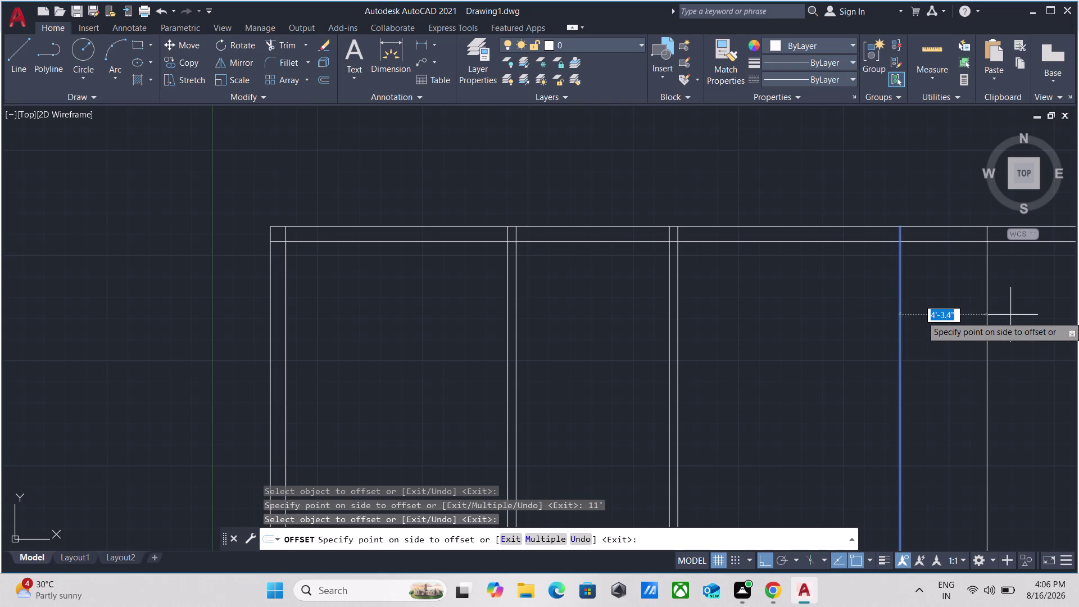
key(9)
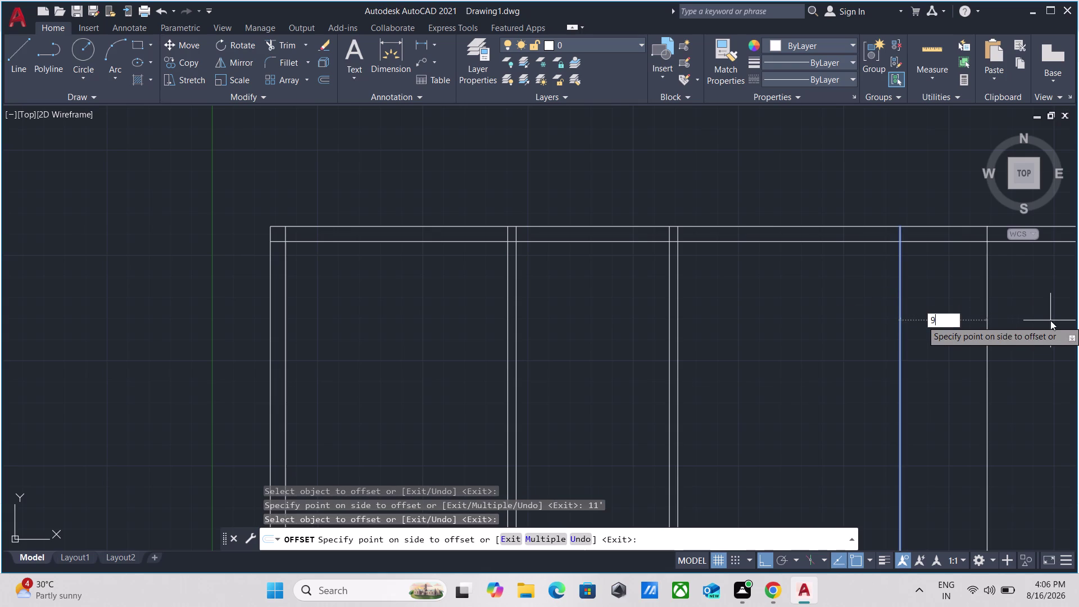
key(Return)
middle_drag(1051, 319, 984, 319)
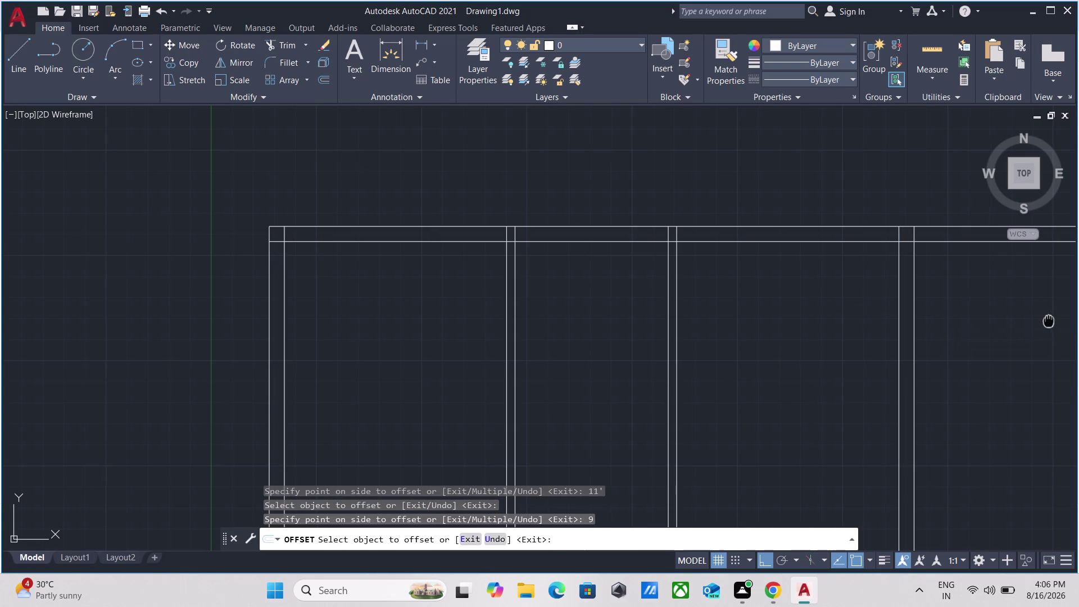
middle_drag(984, 319, 929, 310)
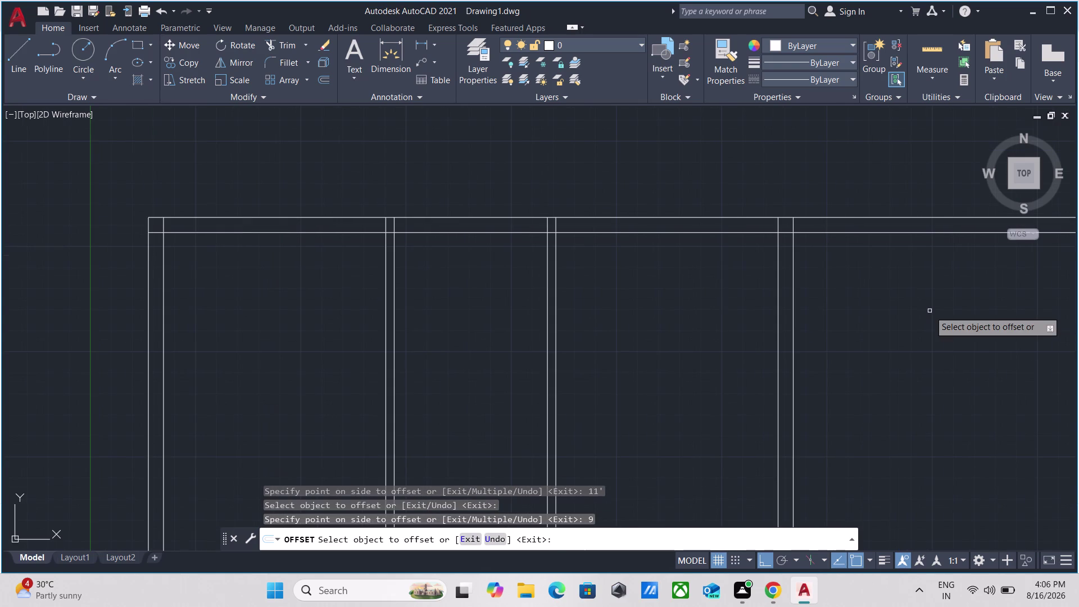
key(Escape)
text(t)
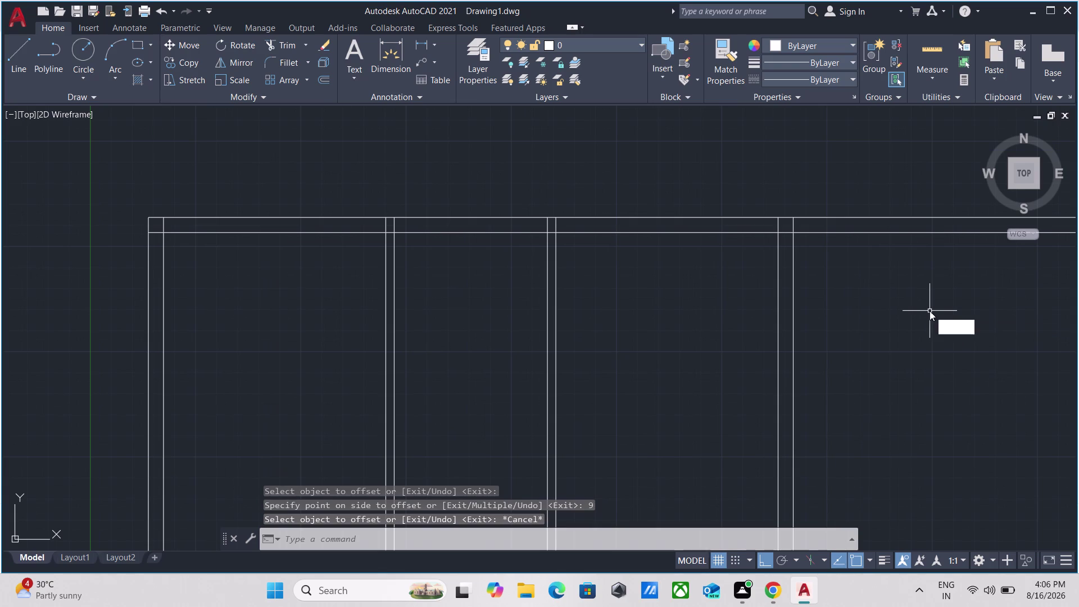
text(r)
key(Return)
Fence-trim the top wall lines overhanging past the right wall.
click(909, 302)
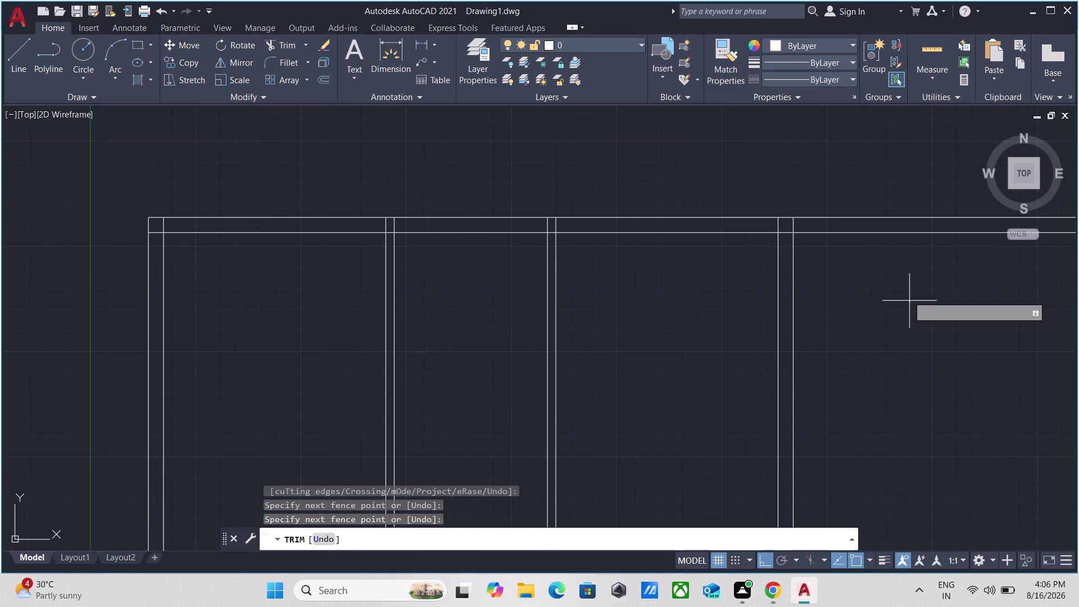
click(900, 180)
key(grave)
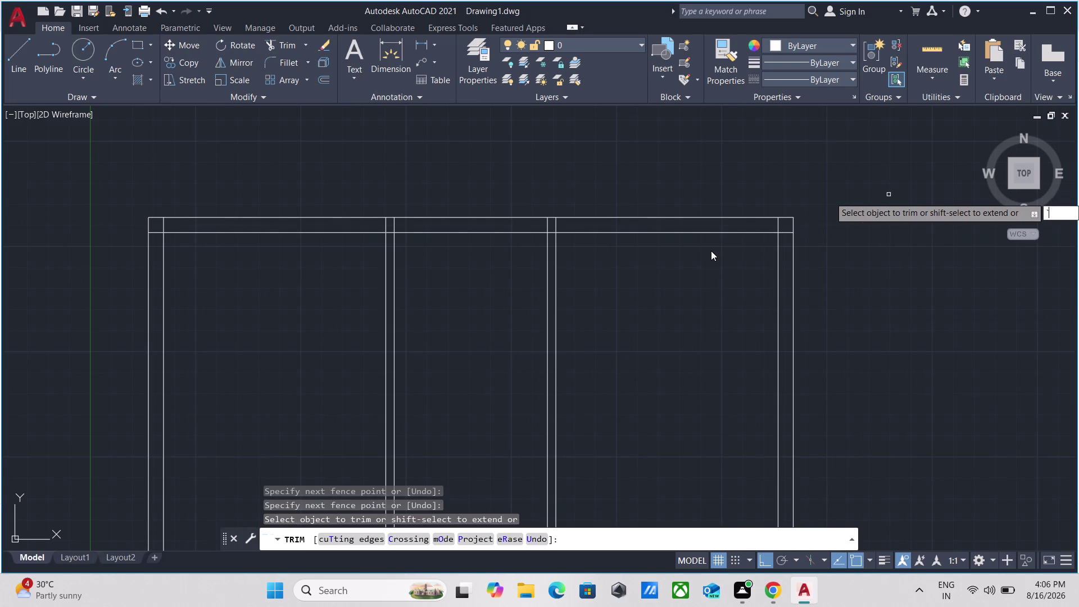
key(Escape)
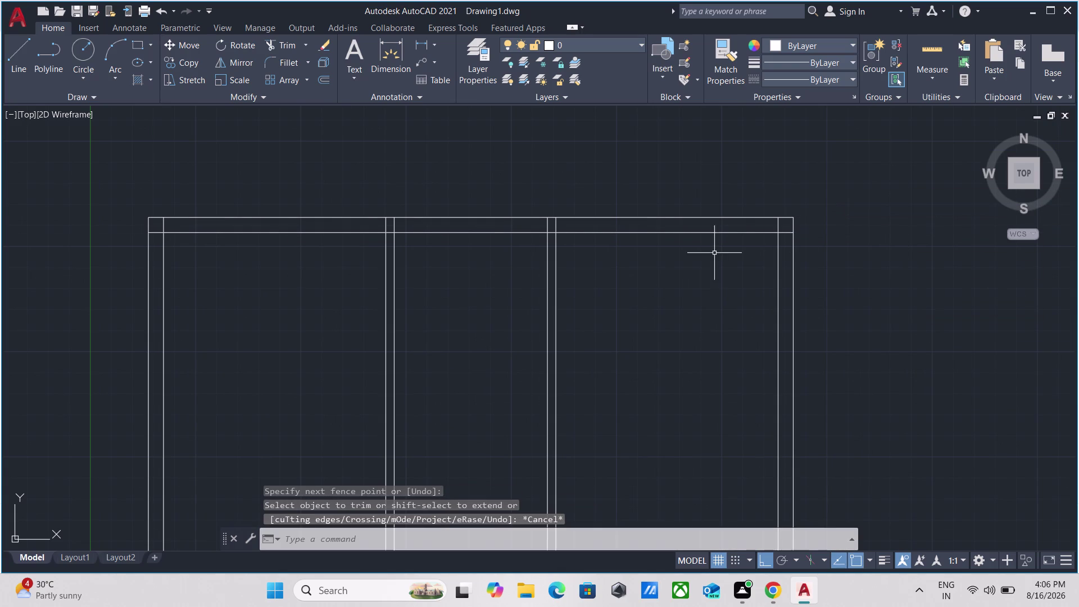
Offset the top wall line 11 feet downward to create a horizontal line.
scroll(up, 3)
click(638, 264)
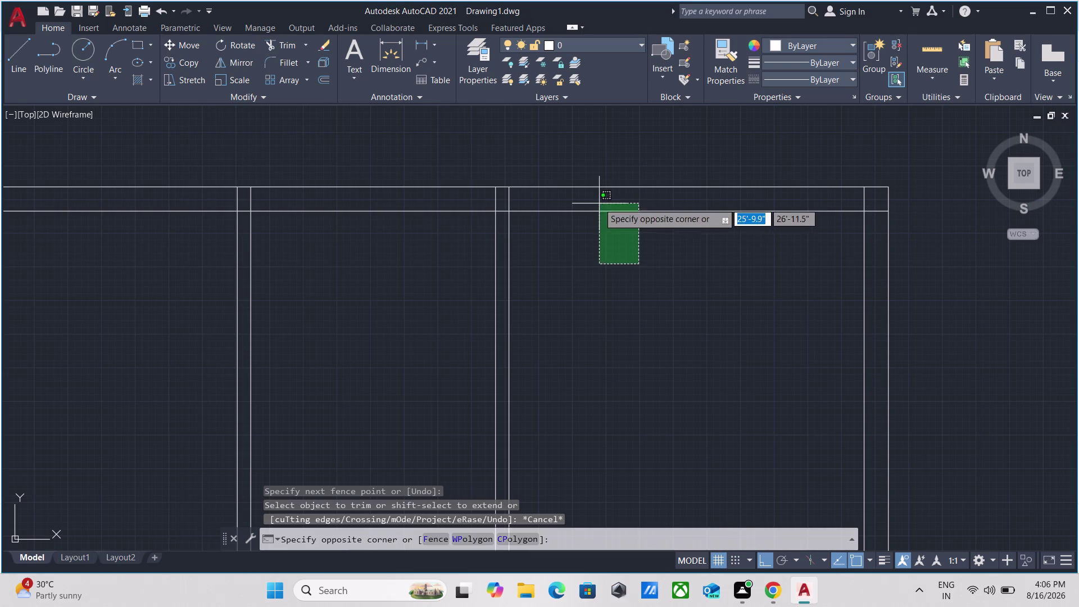
click(599, 203)
key(o)
key(Return)
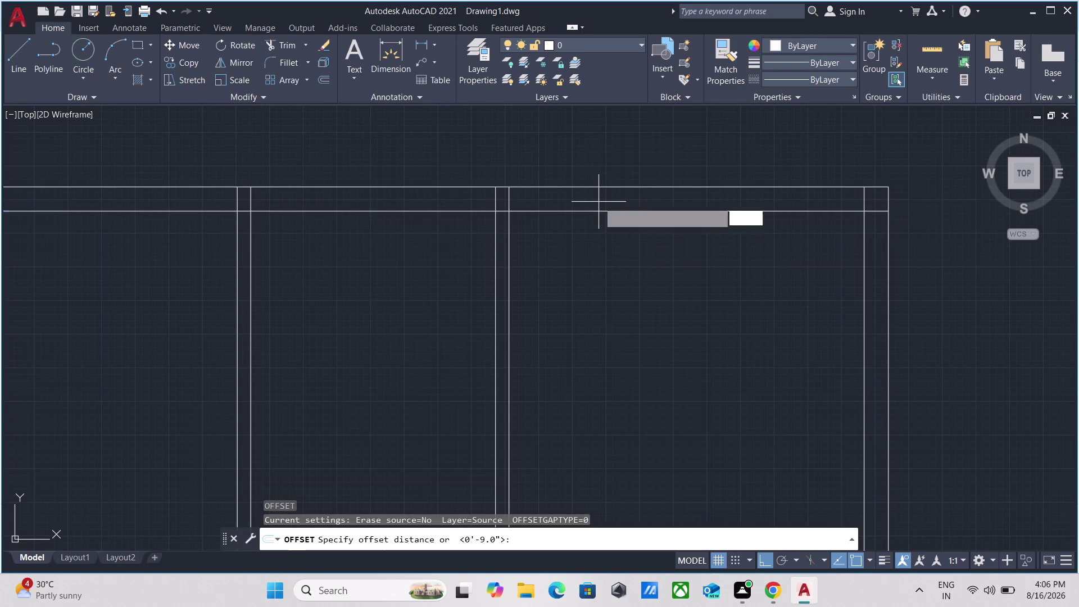
click(599, 208)
click(592, 263)
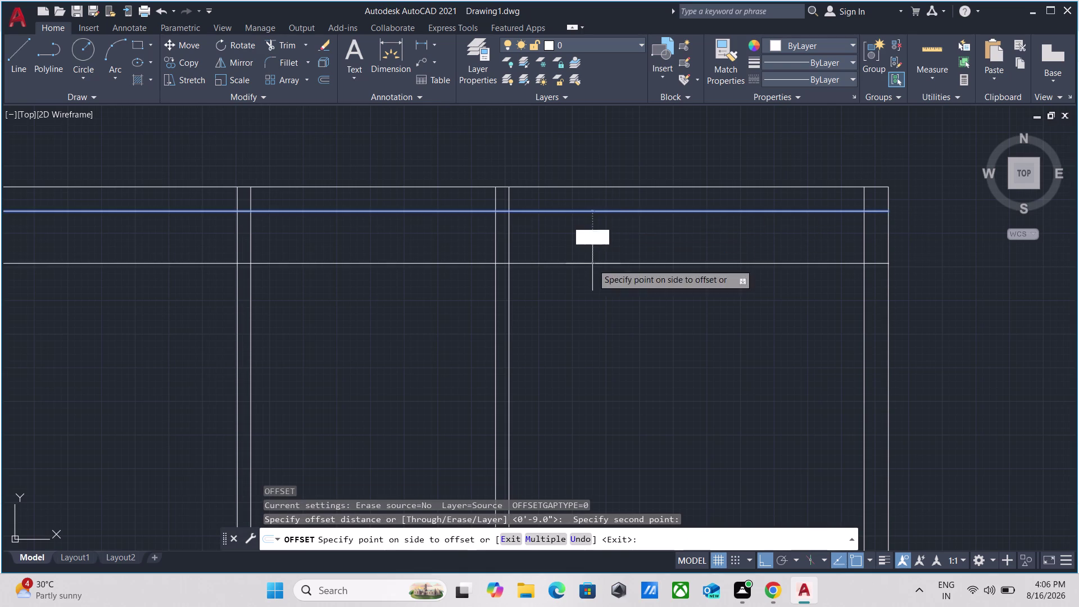
scroll(down, 3)
middle_drag(584, 355, 644, 279)
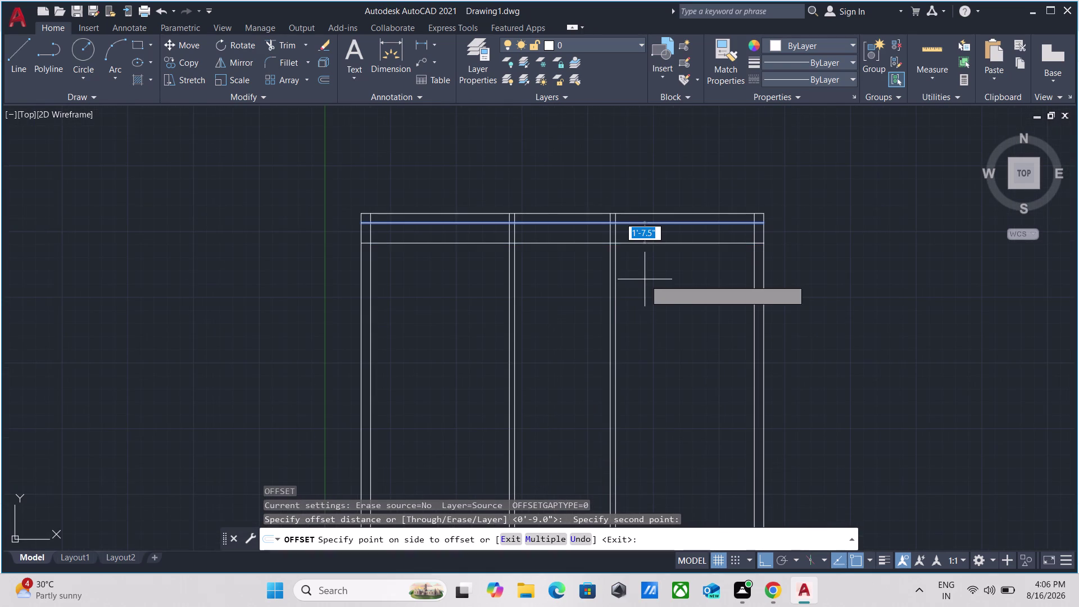
scroll(up, 3)
scroll(down, 3)
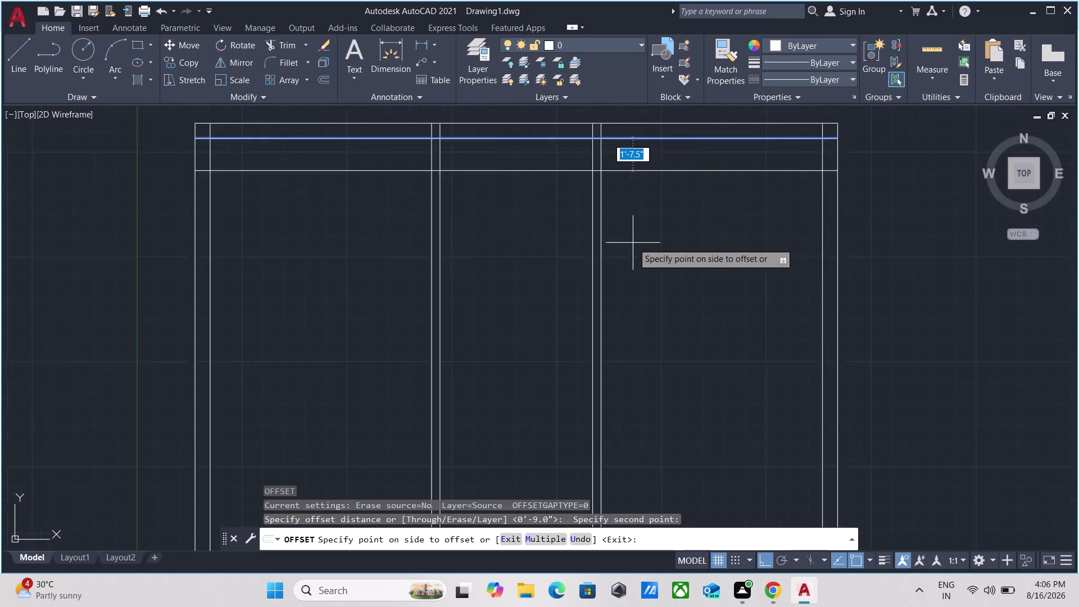
scroll(down, 3)
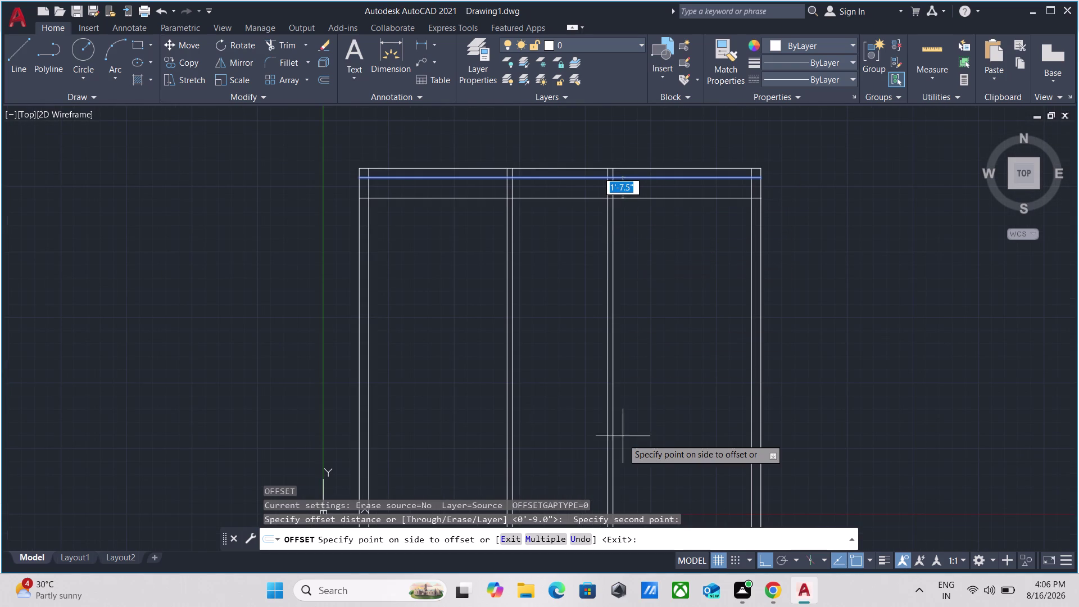
text(11)
key(apostrophe)
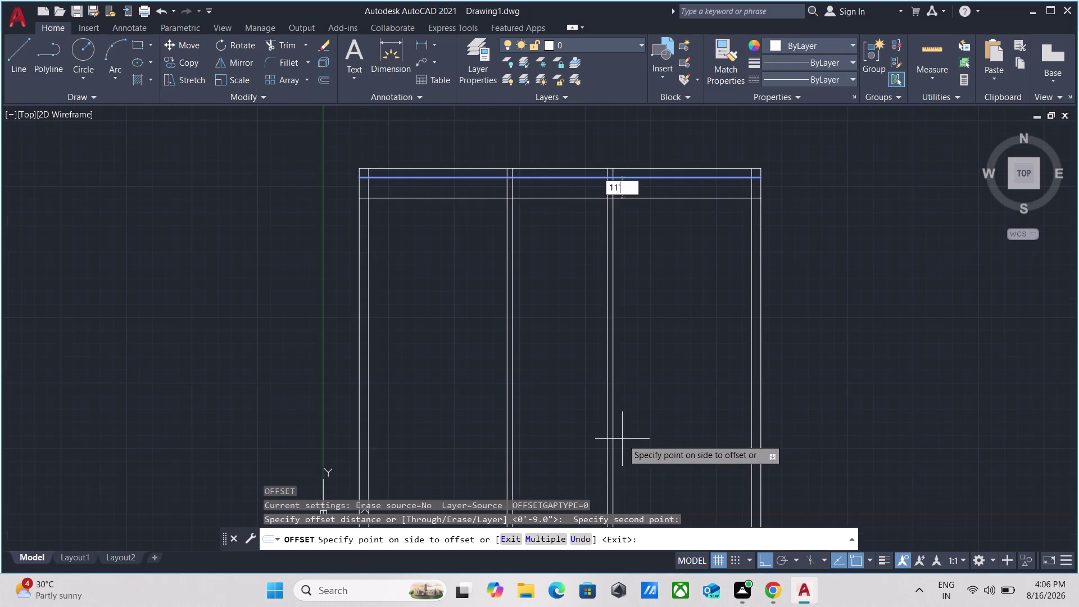
key(Return)
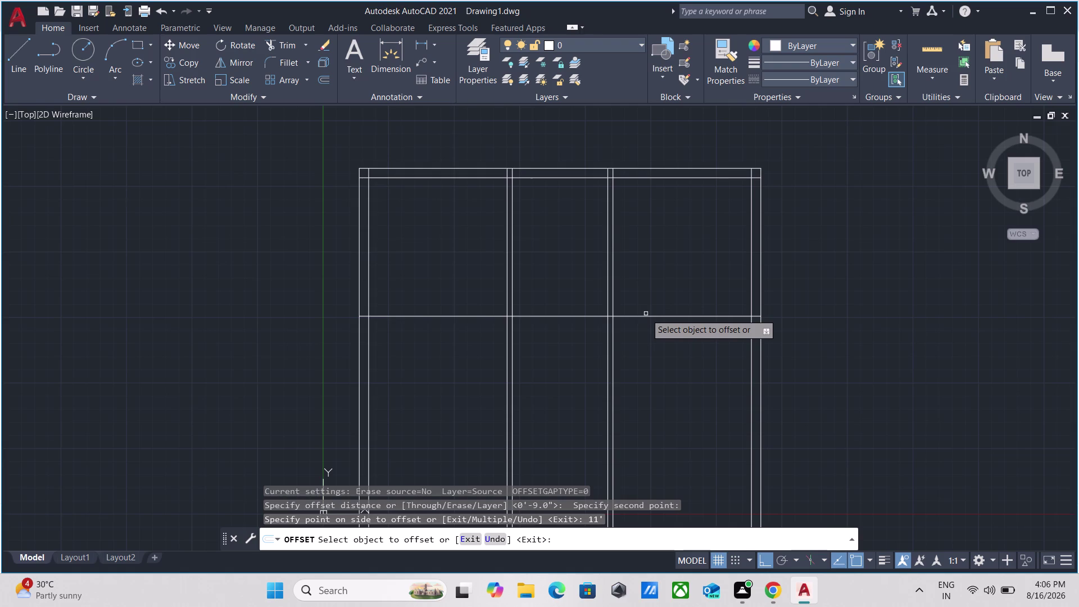
scroll(down, 3)
scroll(up, 3)
key(Escape)
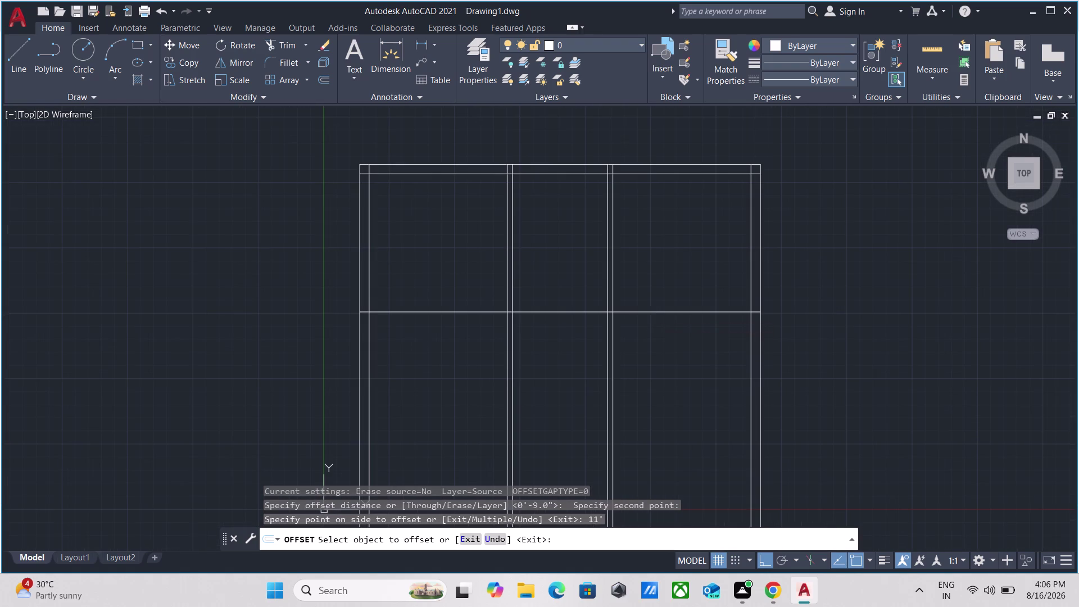
Erase the newly added horizontal line via the right-click menu.
click(678, 351)
click(647, 248)
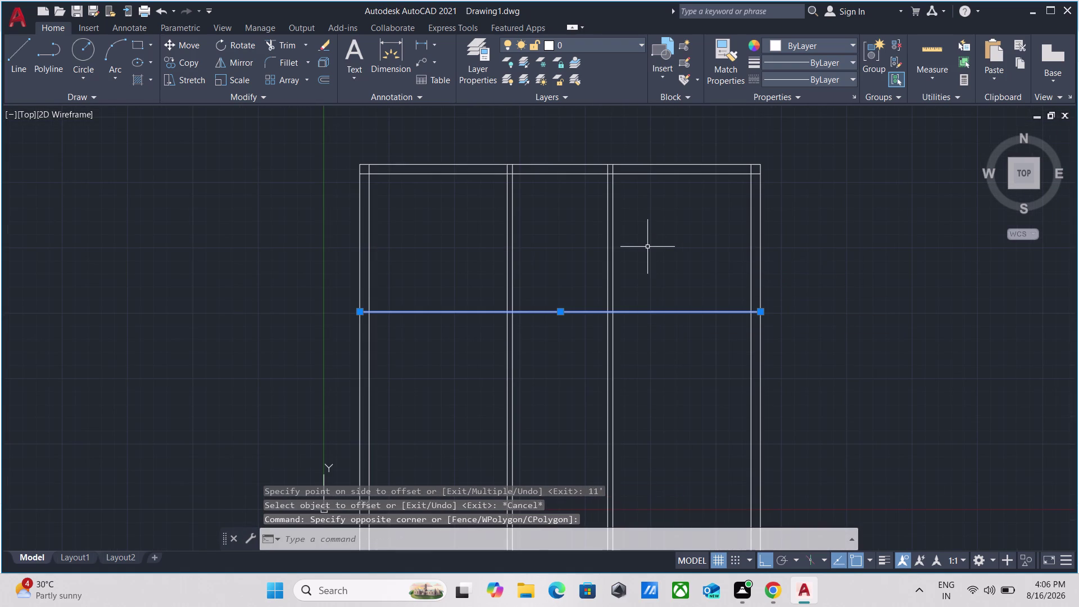
right_click(647, 247)
click(713, 315)
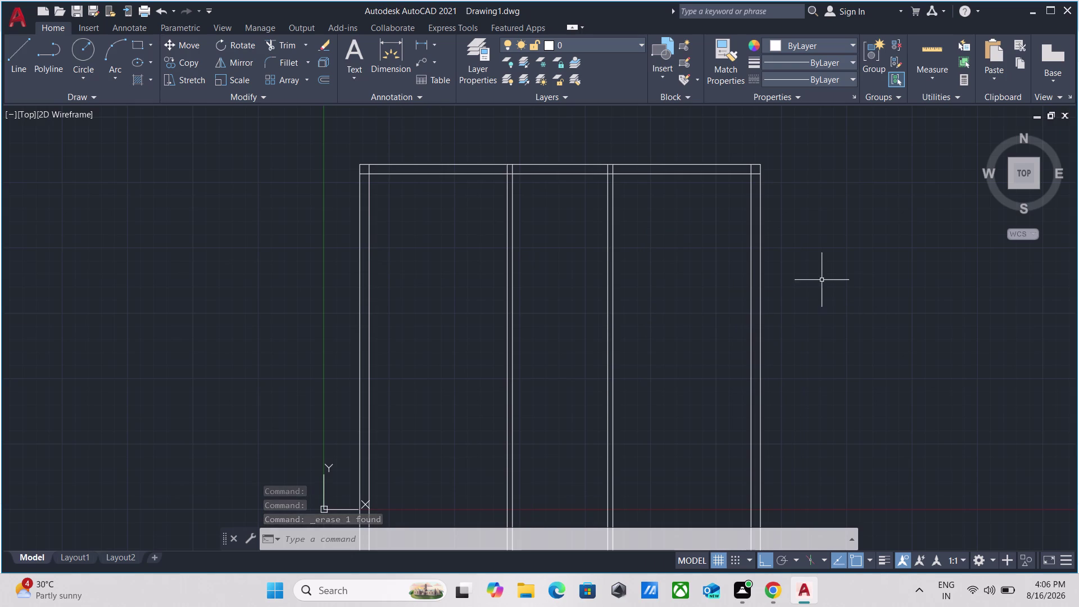
middle_drag(663, 229, 657, 268)
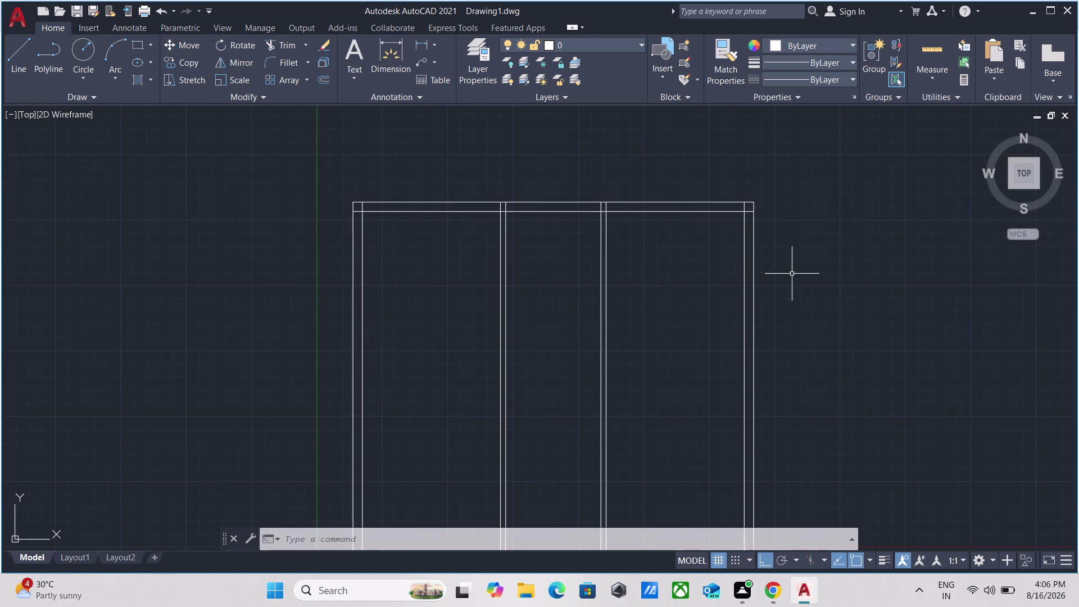
Trim the stray wall line segments around the right-hand walls with TR.
text(tr)
key(Return)
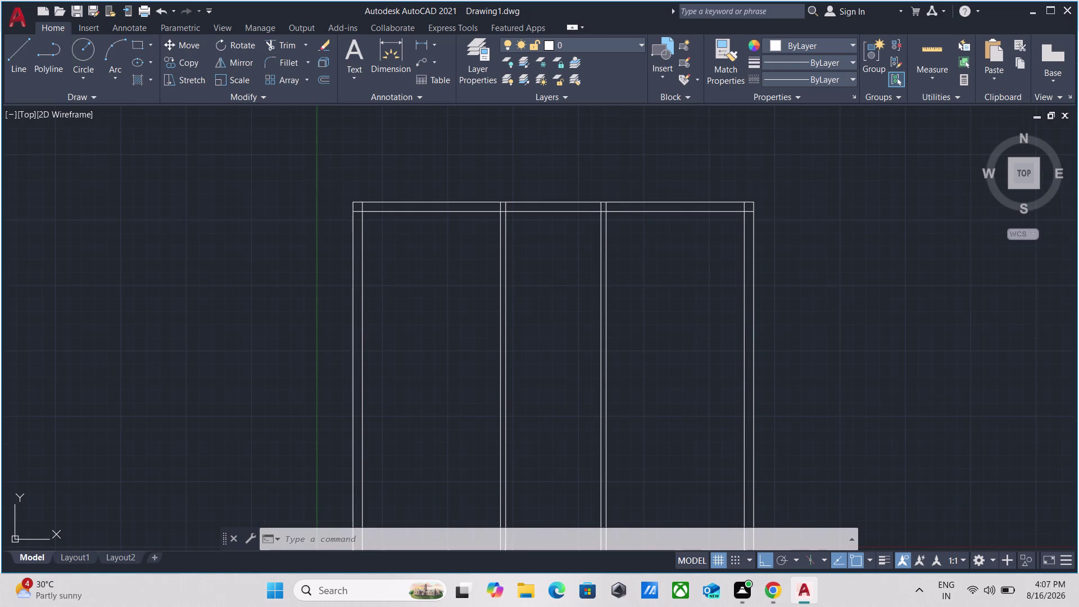
click(829, 295)
click(654, 314)
click(667, 279)
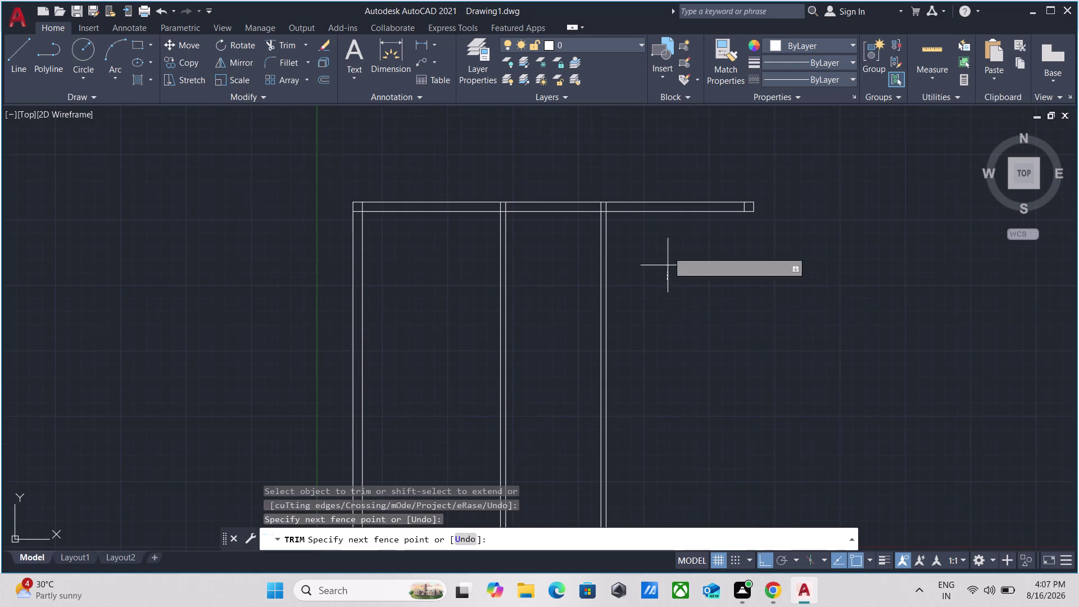
click(670, 143)
scroll(up, 3)
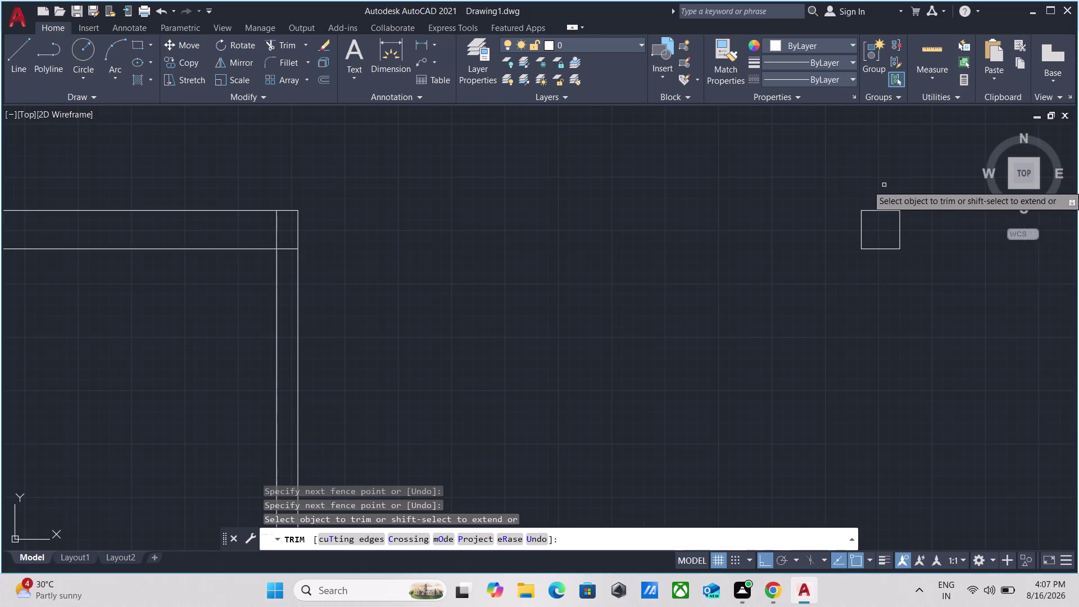
click(885, 183)
click(863, 308)
click(917, 229)
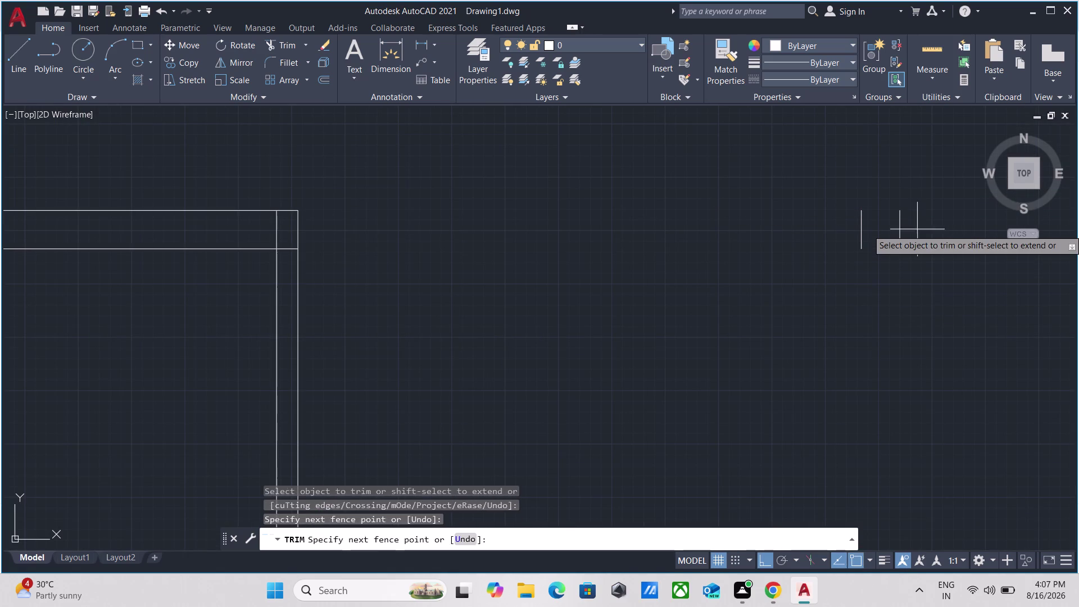
click(785, 239)
scroll(down, 3)
key(Escape)
Pan to the vertical walls and select the right vertical wall line.
scroll(down, 3)
middle_drag(726, 292, 723, 242)
scroll(up, 3)
scroll(up, 3)
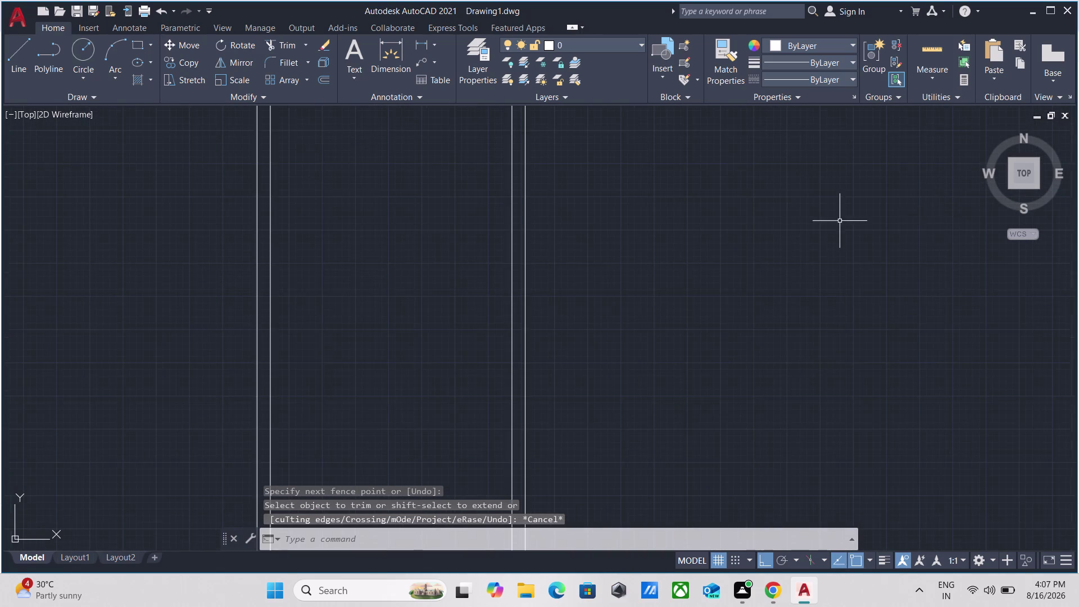
scroll(down, 3)
middle_drag(763, 227, 674, 282)
scroll(up, 3)
click(575, 288)
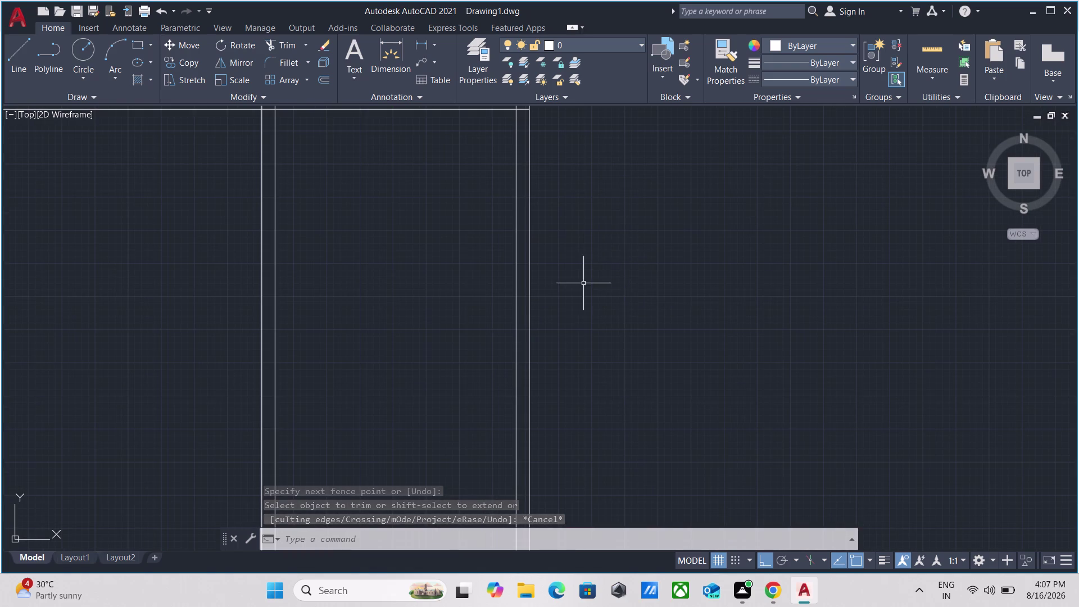
click(528, 227)
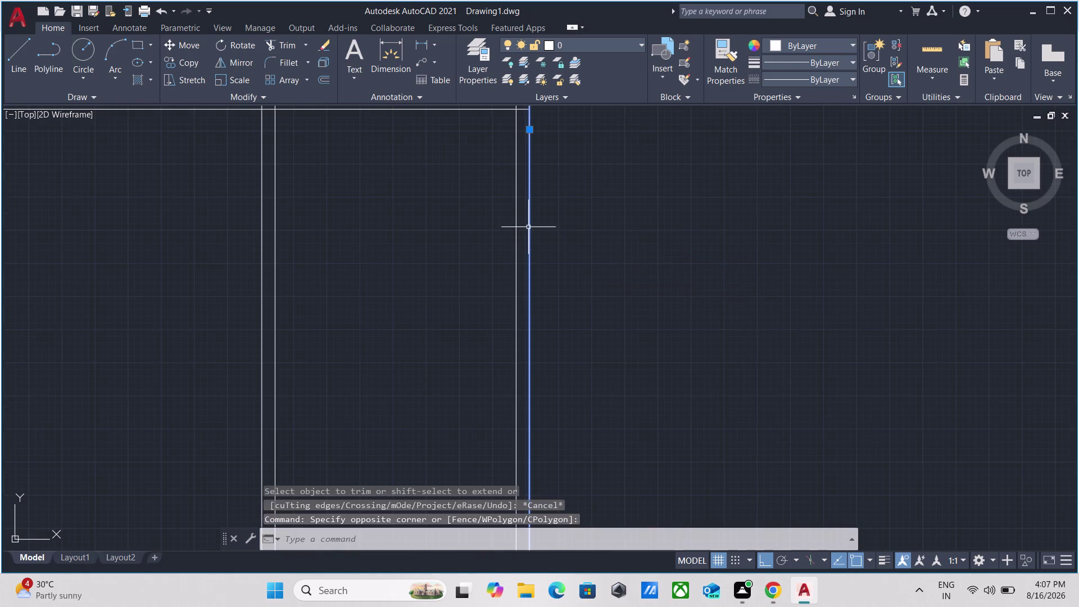
Offset the right wall line 7'7" and add a 5-inch second face.
key(o)
key(Return)
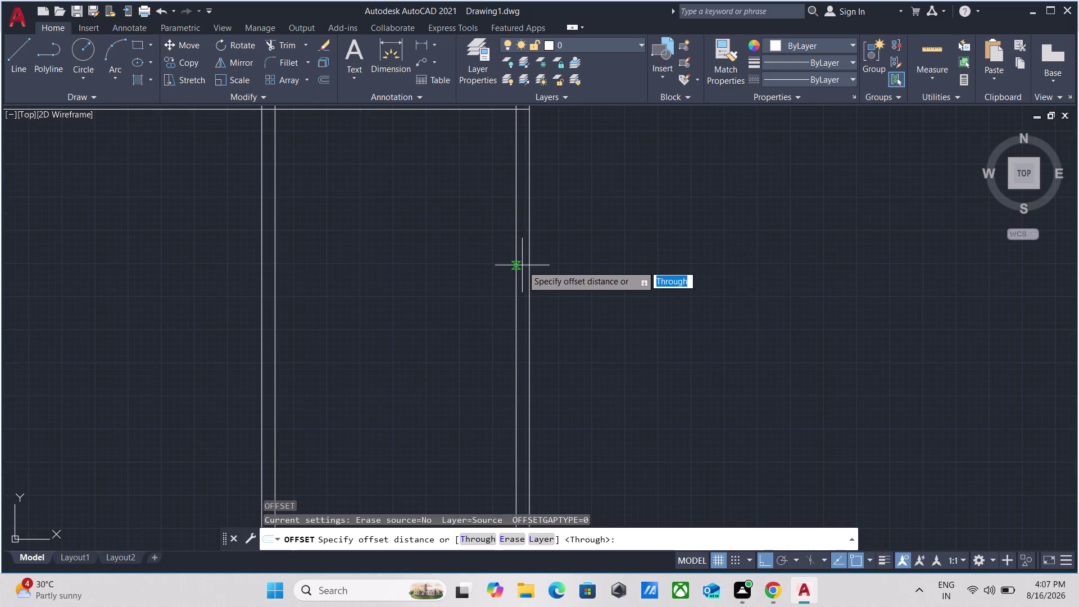
click(529, 270)
click(571, 266)
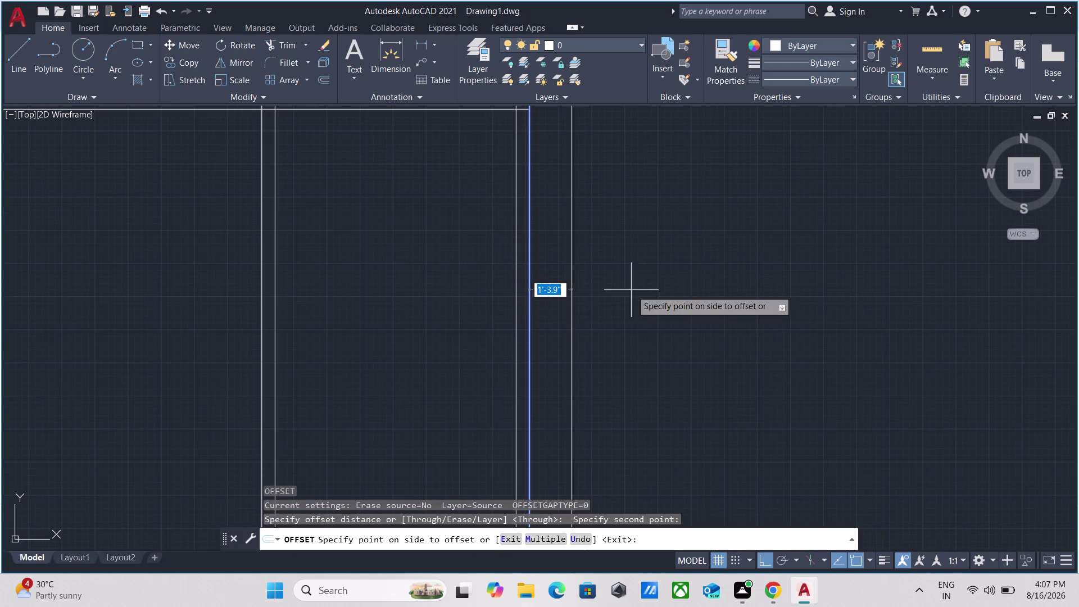
scroll(down, 3)
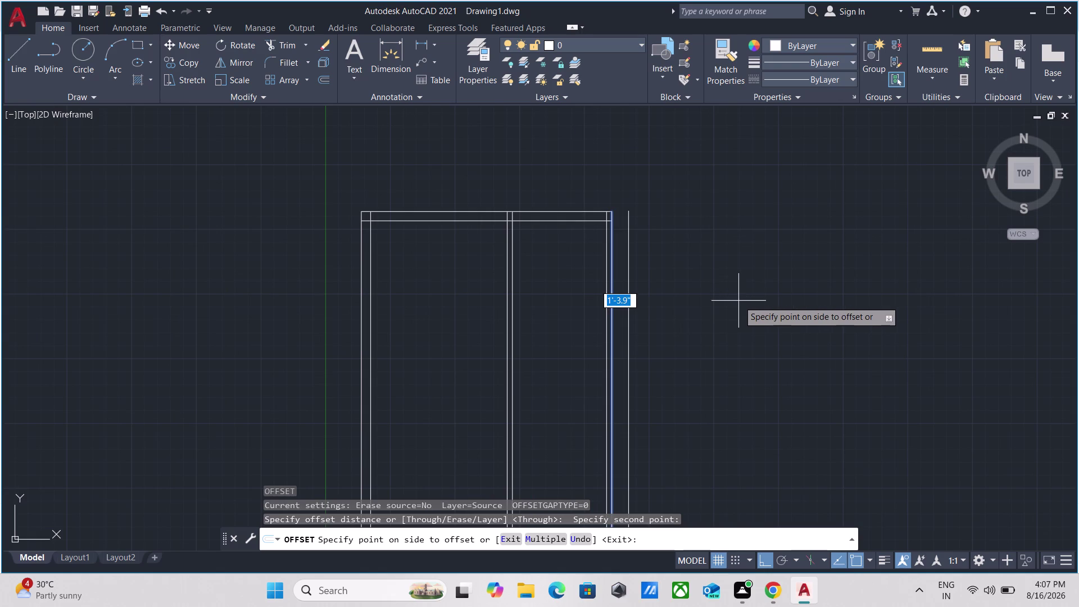
text(7')
key(7)
key(Return)
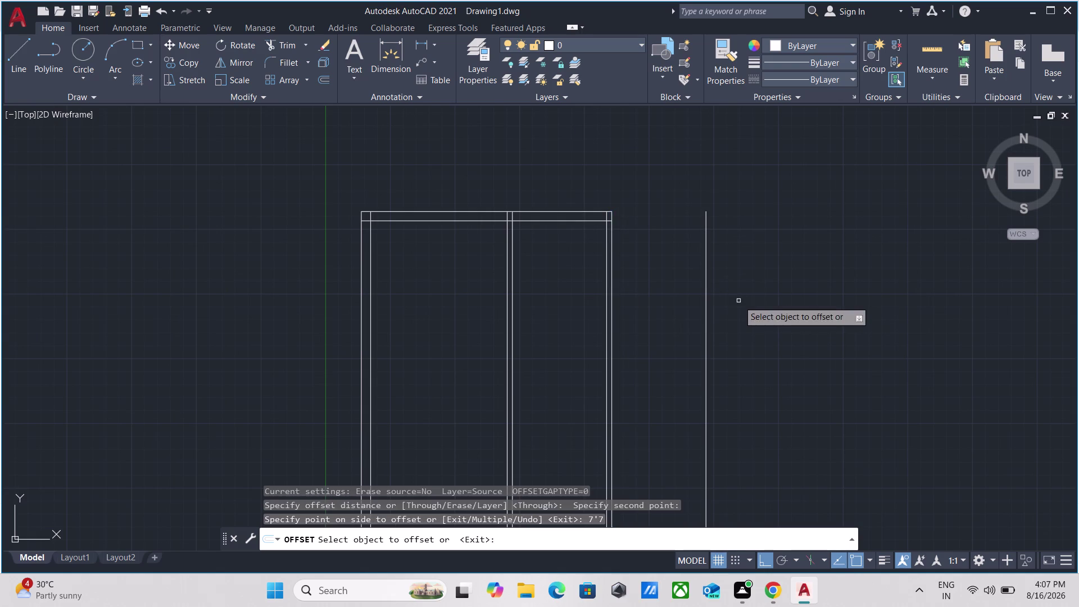
click(707, 309)
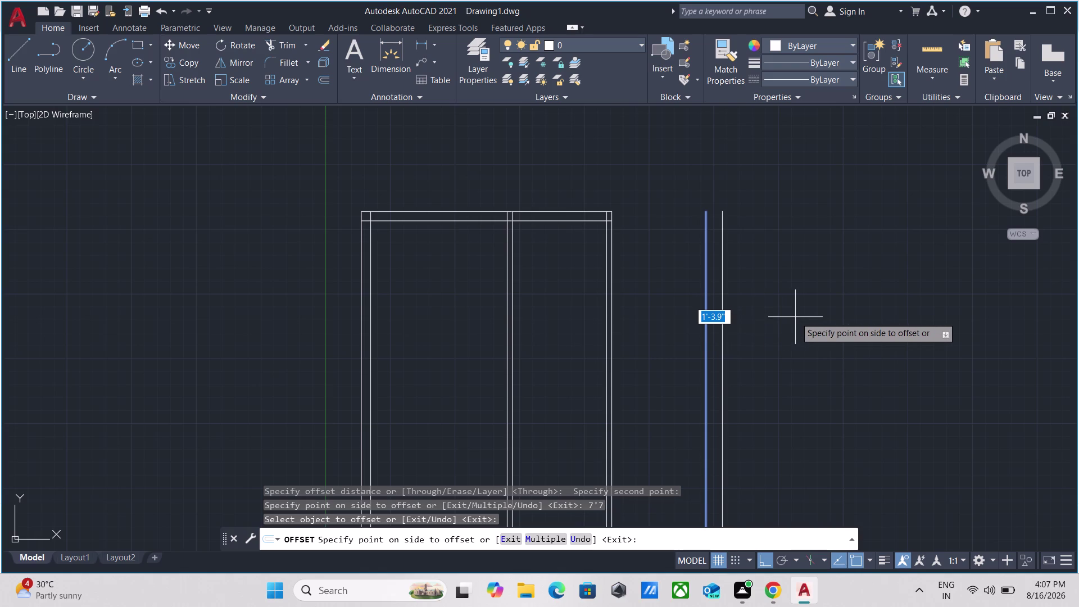
key(5)
key(Return)
Offset the new wall's outer line 11 feet and add a 9-inch second face.
scroll(up, 3)
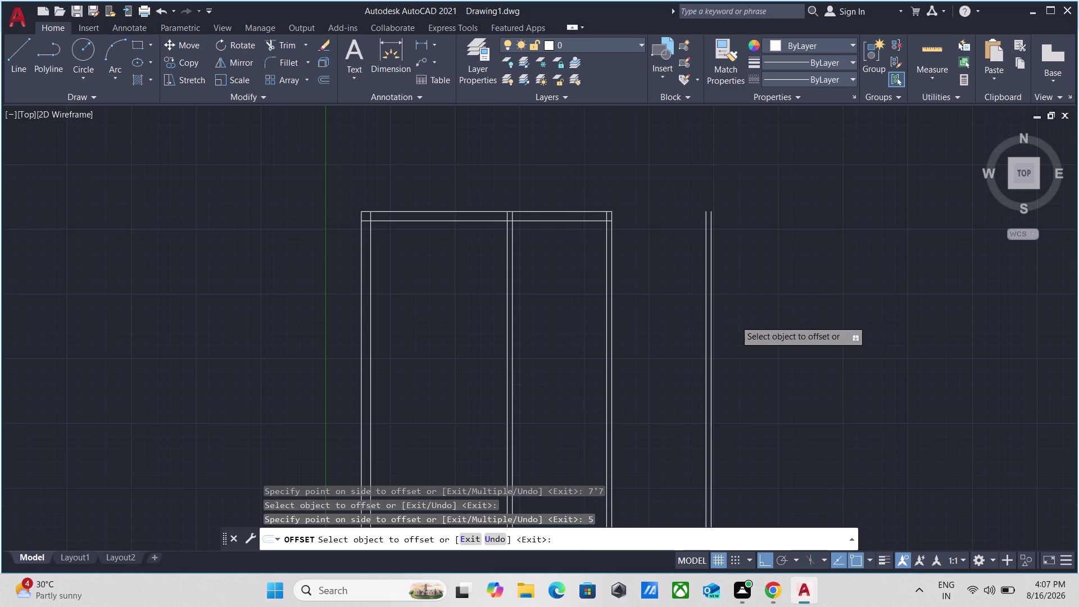
scroll(up, 3)
scroll(down, 3)
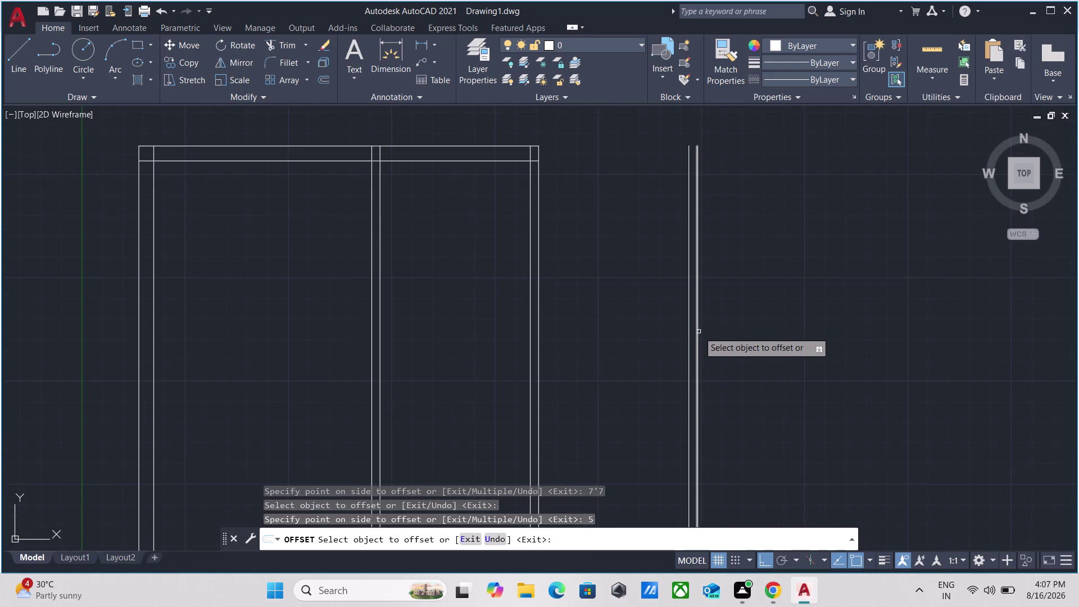
click(698, 331)
scroll(down, 3)
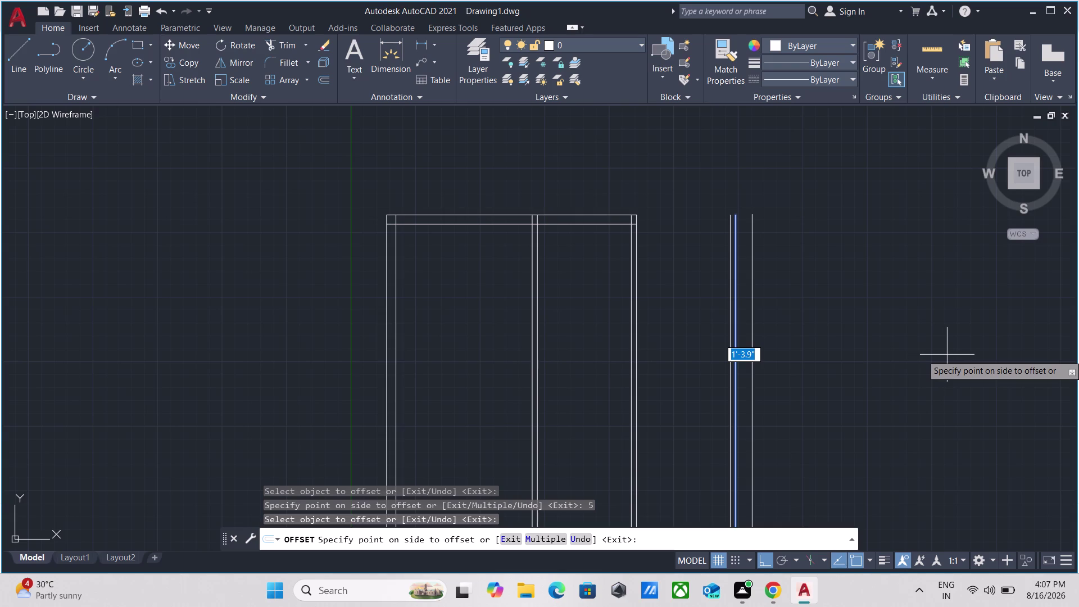
text(11)
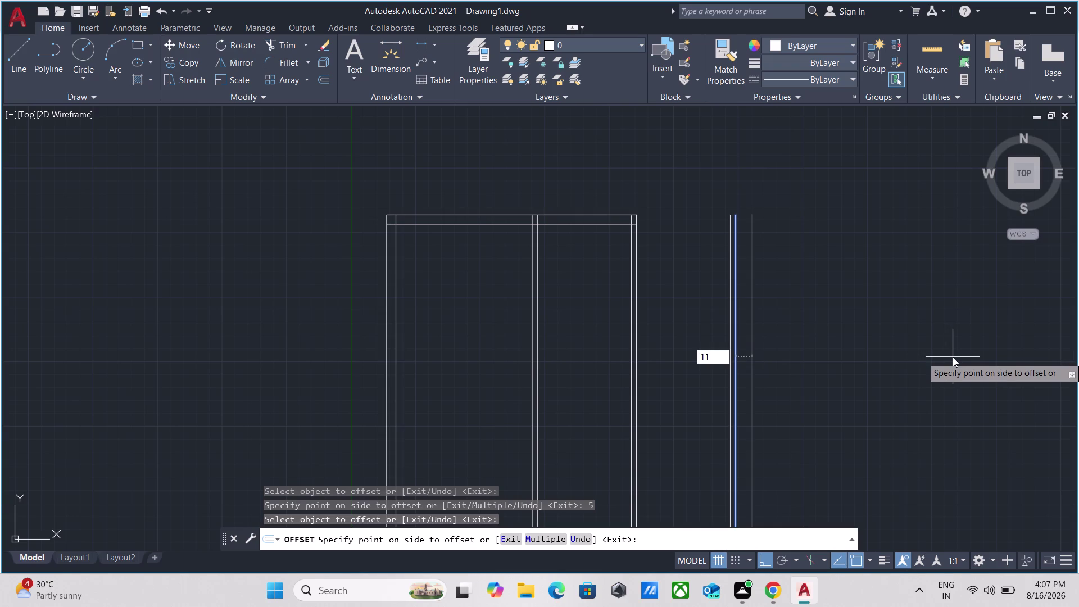
key(apostrophe)
key(Return)
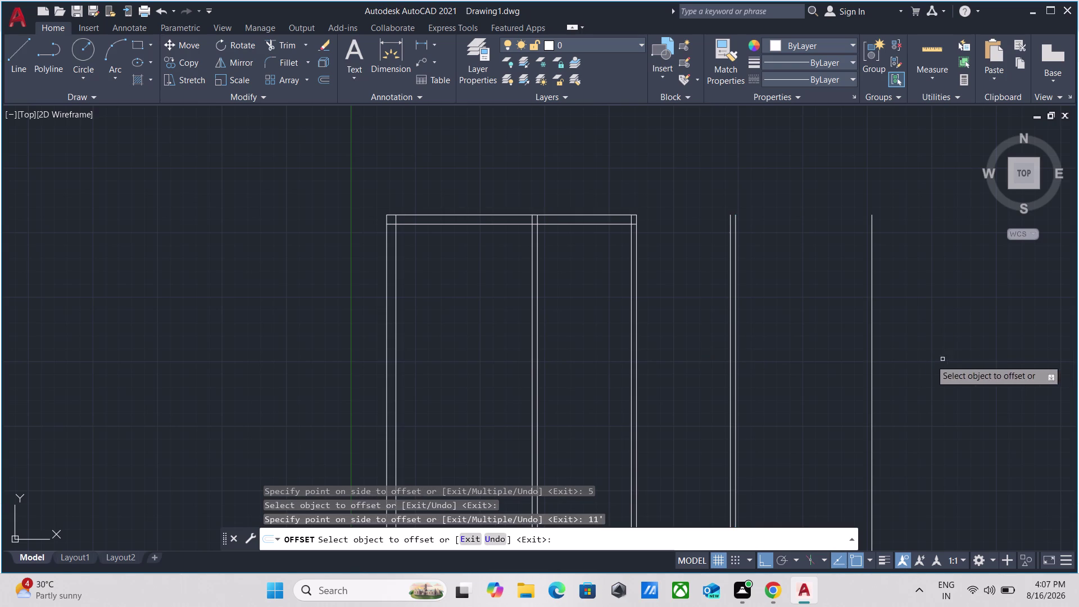
click(873, 319)
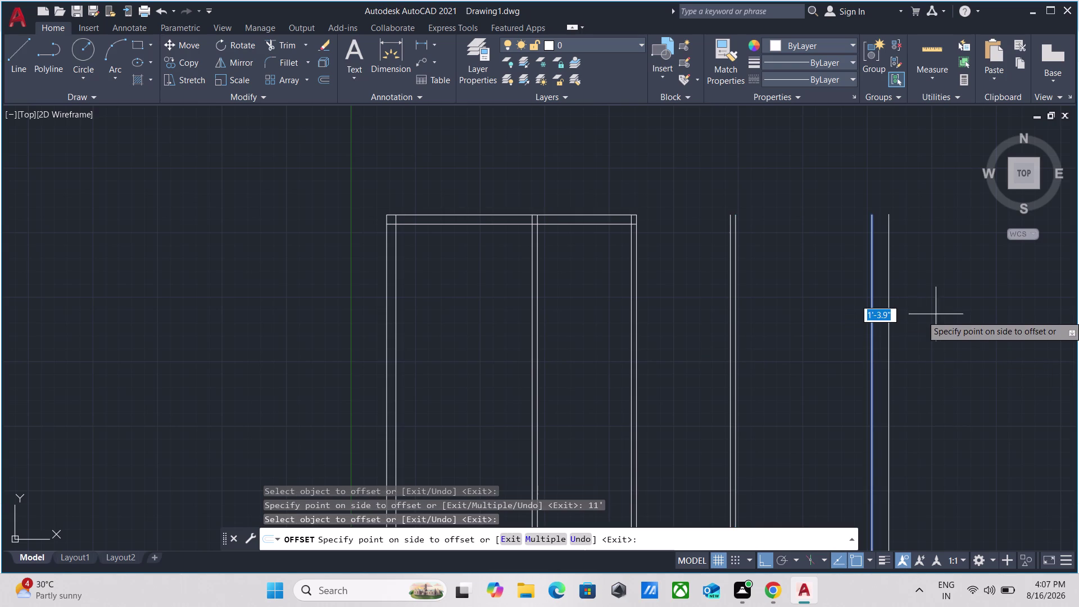
key(9)
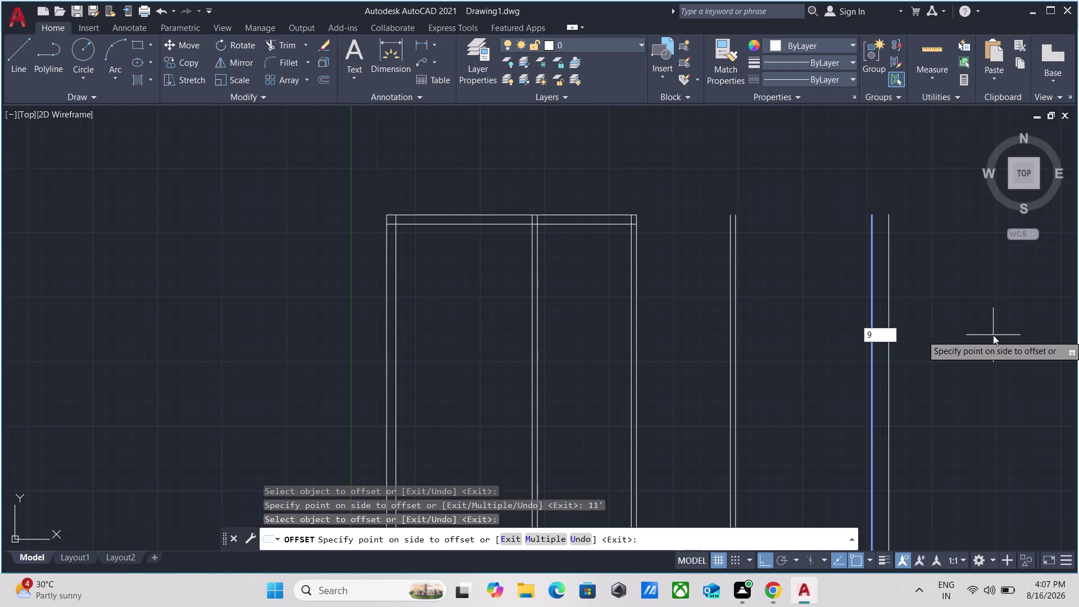
key(Return)
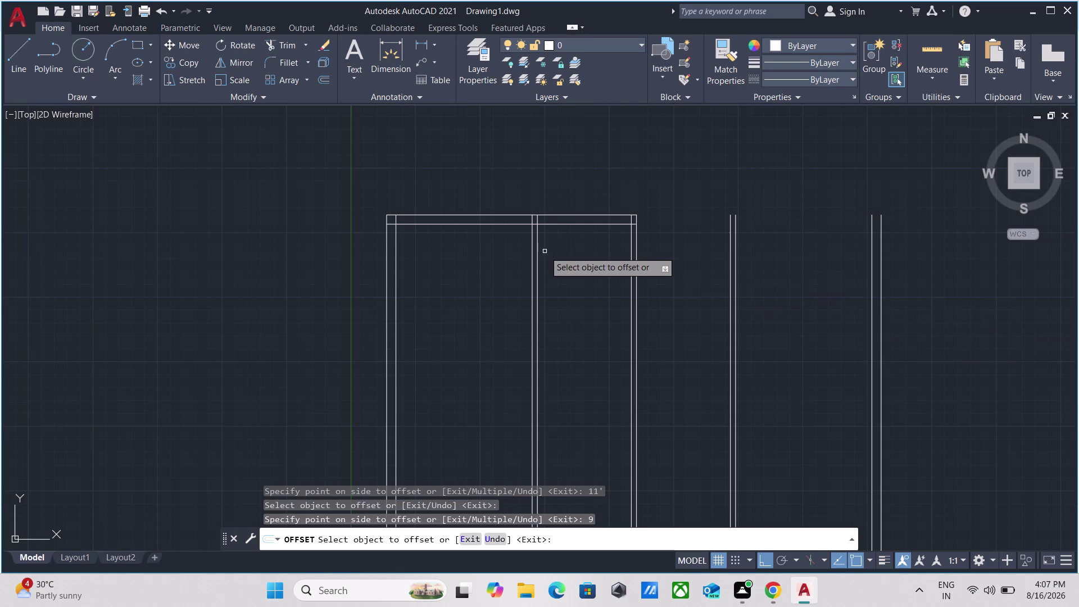
key(Escape)
Extend the outer top wall line to the far-right wall with EX.
text(ex)
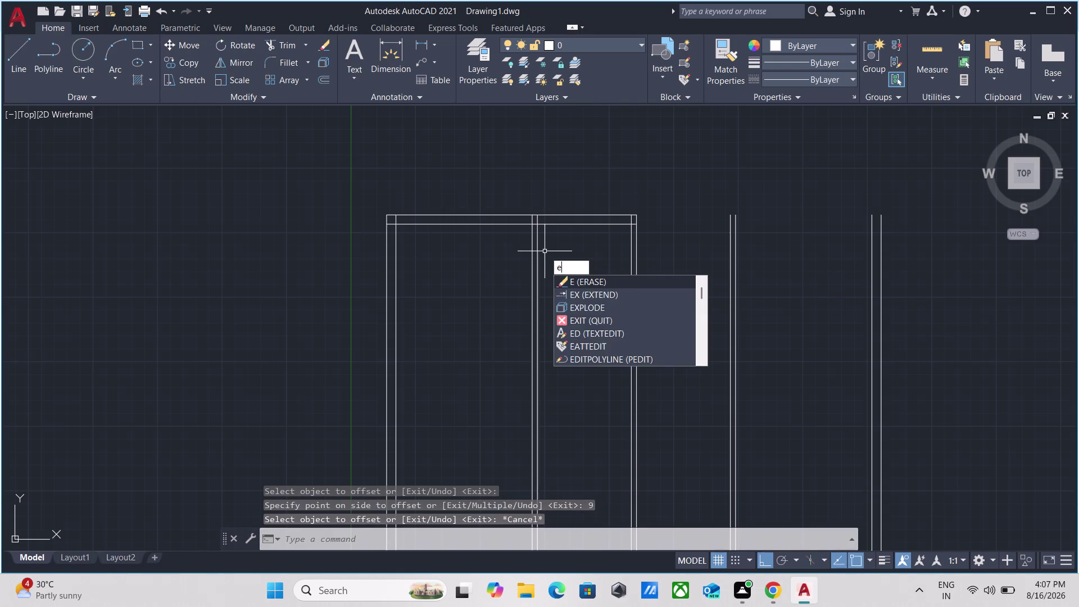
key(Return)
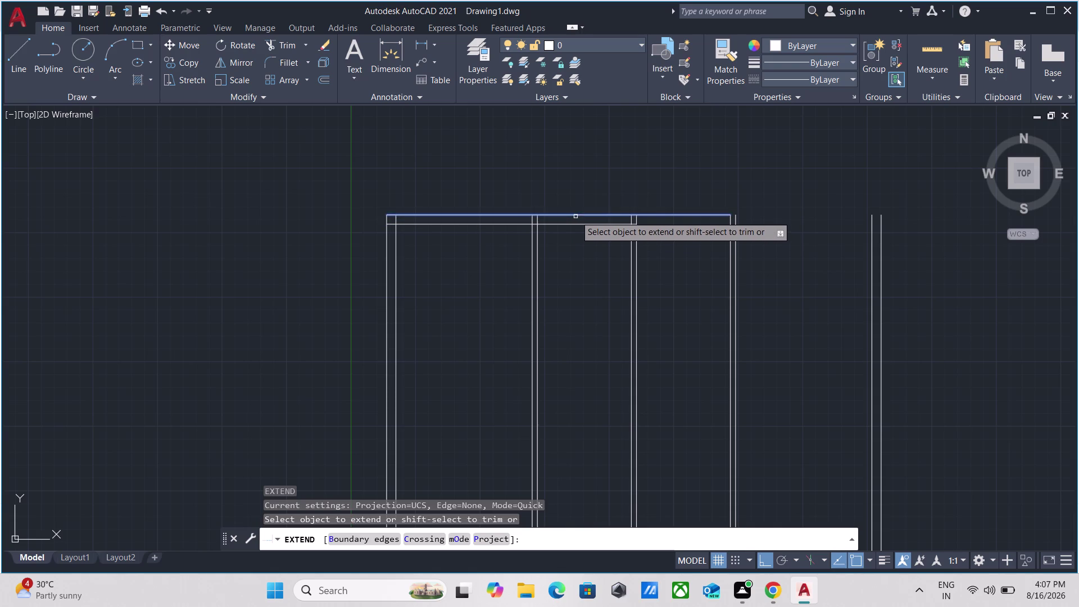
click(575, 214)
click(672, 213)
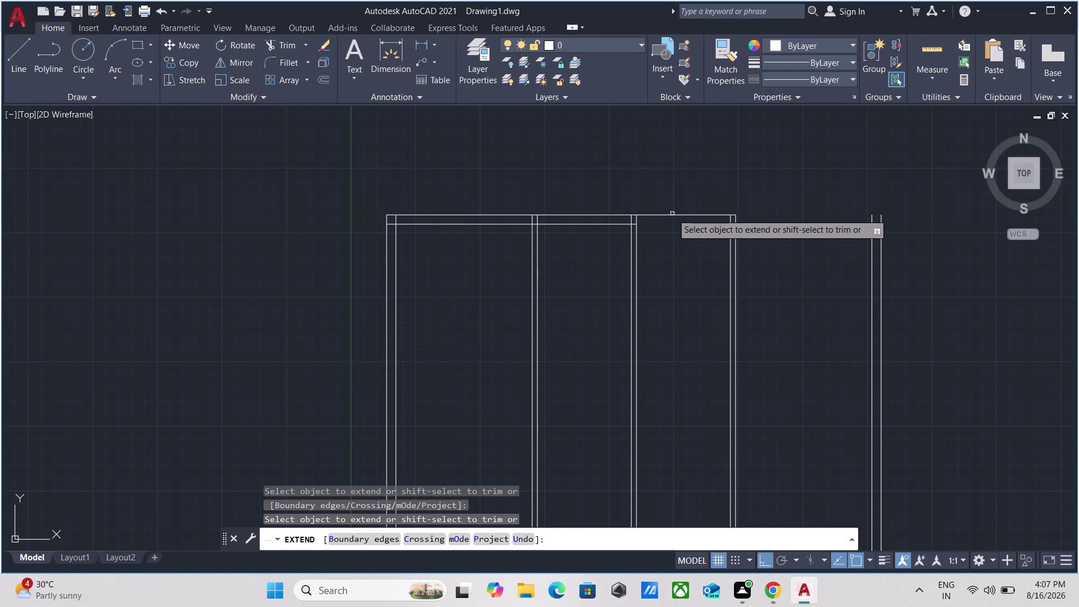
click(685, 217)
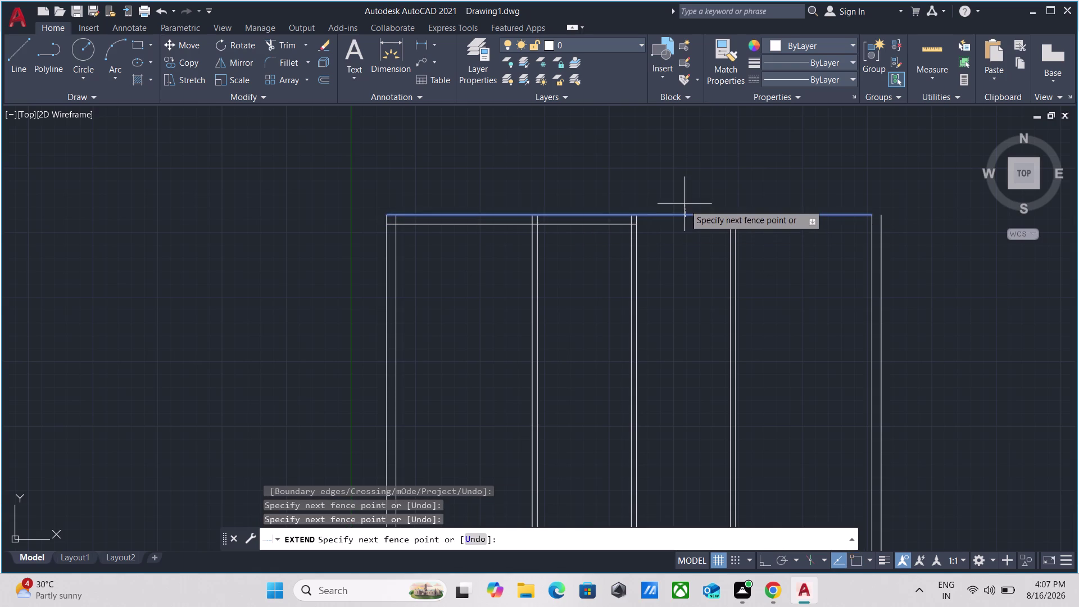
click(683, 203)
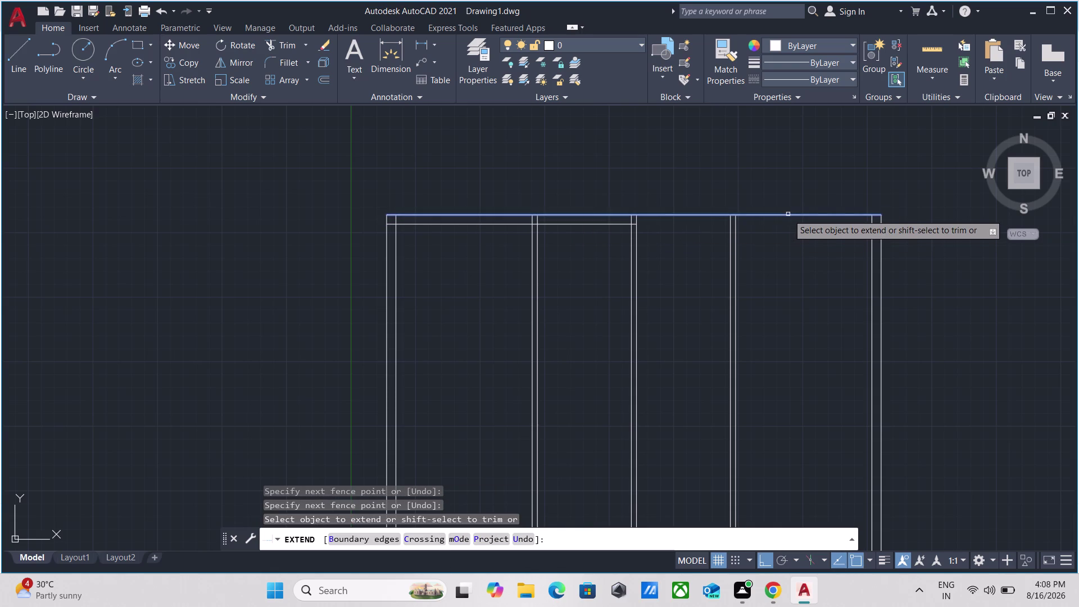
Extend the inner top wall line across to the far-right wall.
click(788, 214)
click(590, 222)
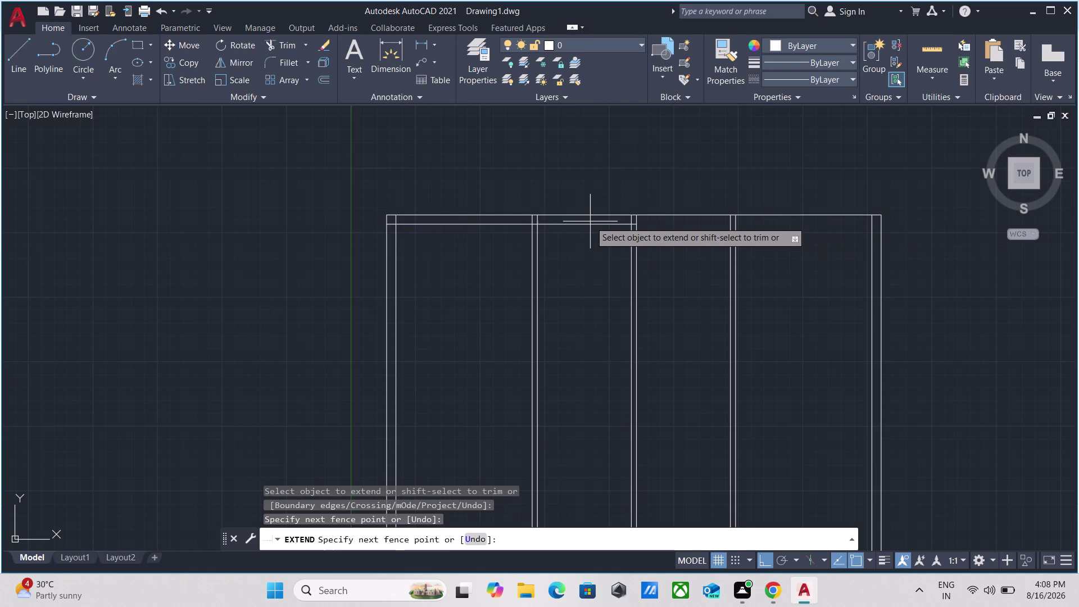
click(597, 231)
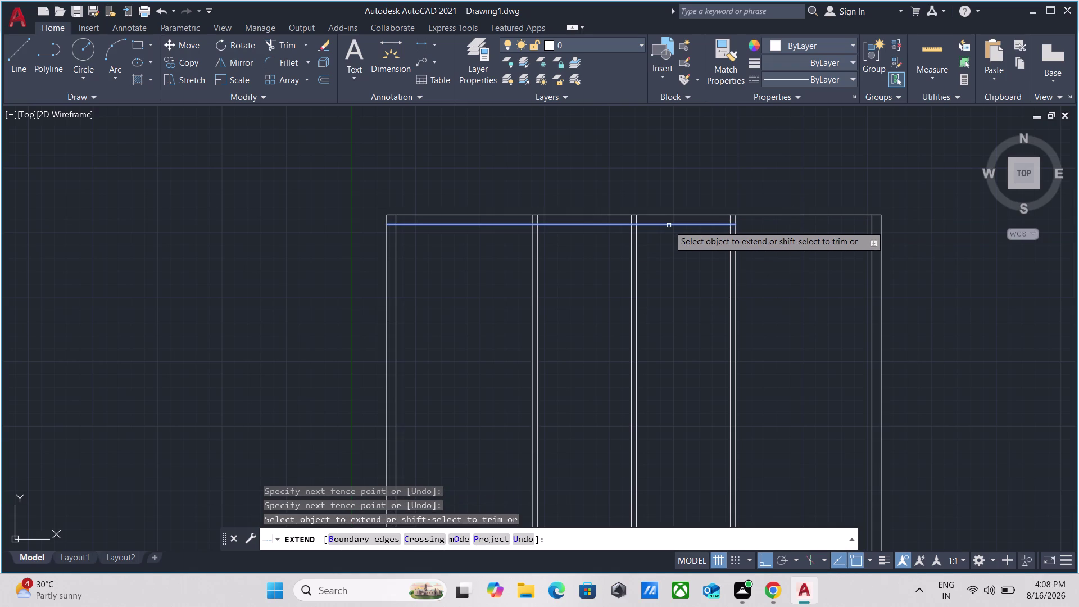
click(668, 225)
click(670, 244)
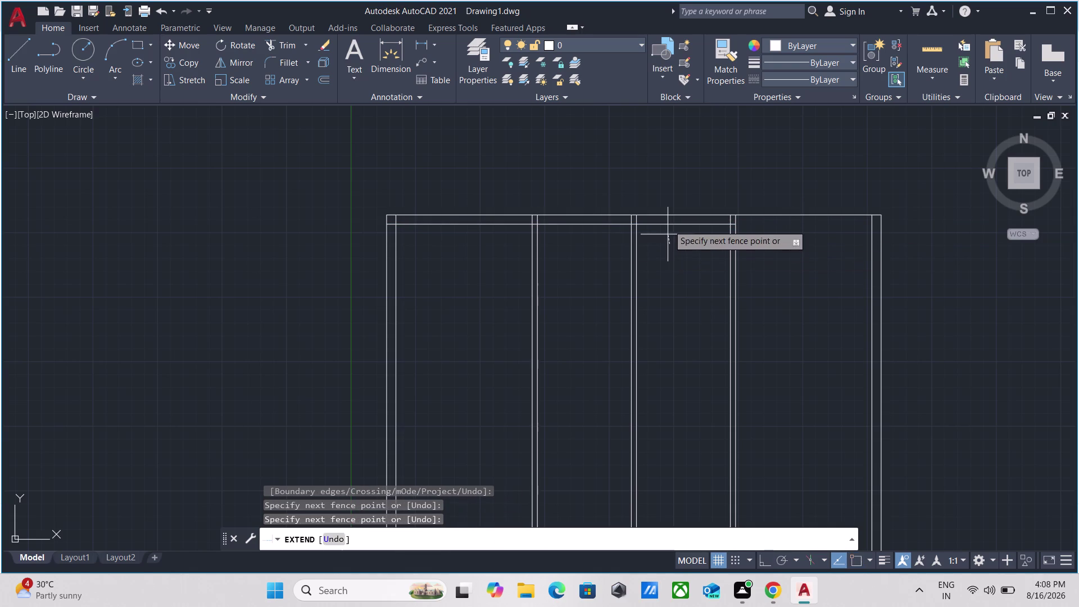
click(668, 218)
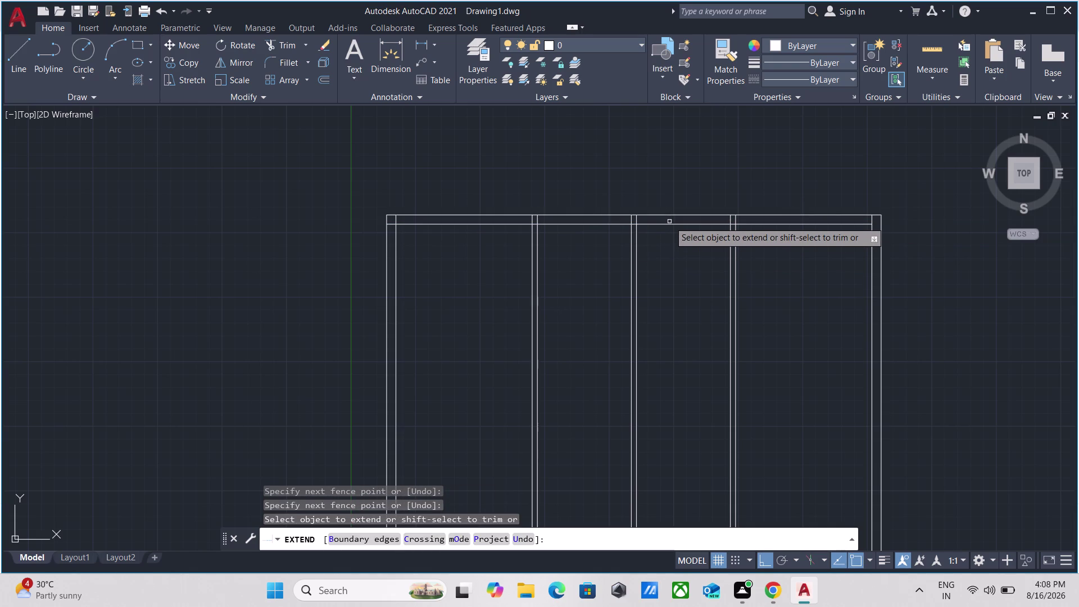
click(670, 226)
scroll(down, 3)
key(Escape)
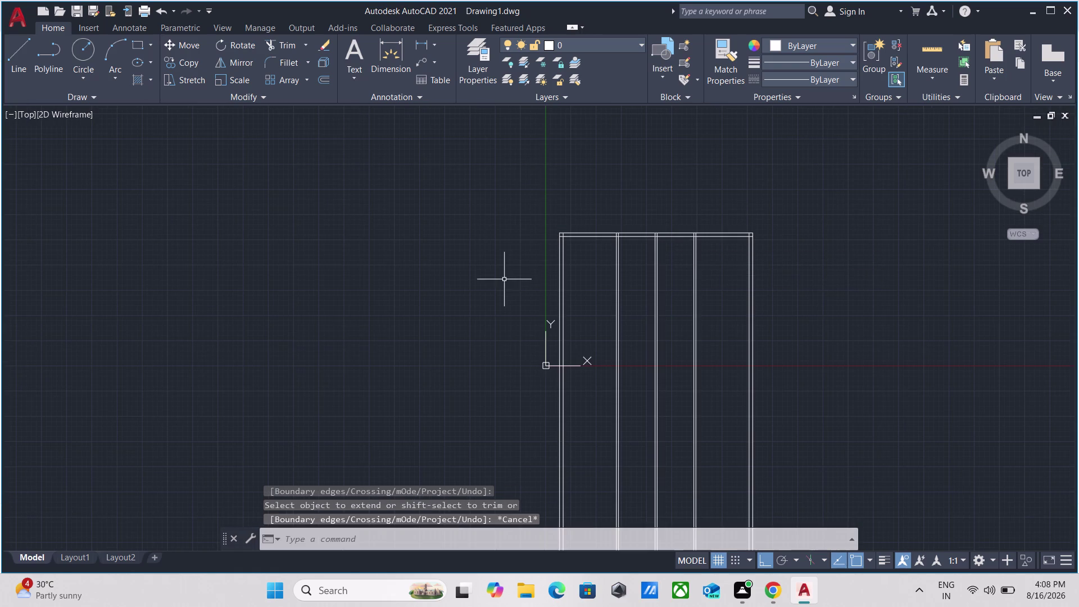
scroll(up, 3)
middle_drag(739, 261, 566, 320)
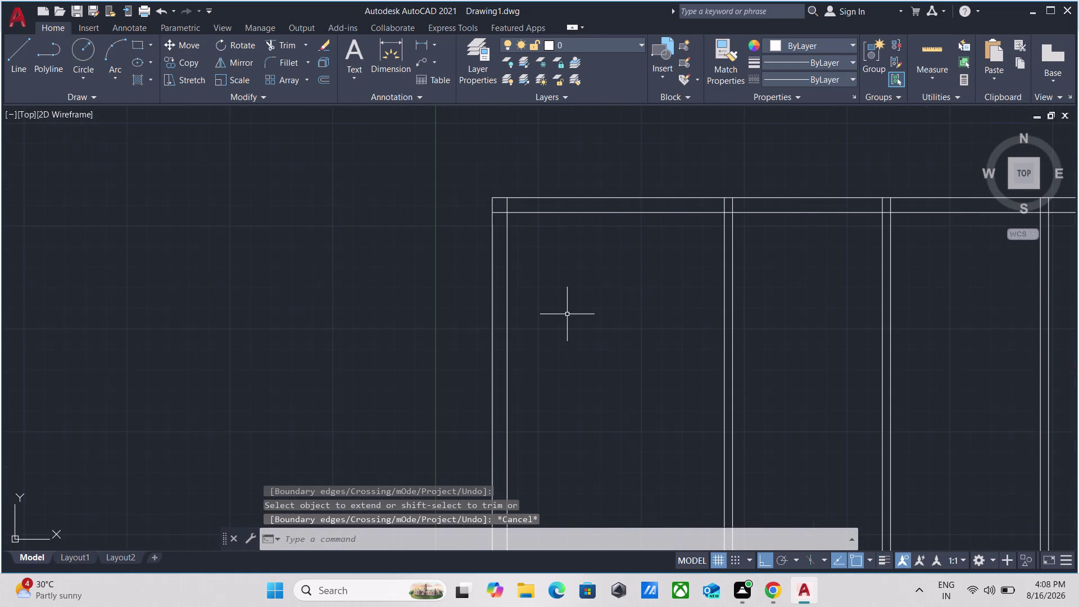
key(o)
key(Return)
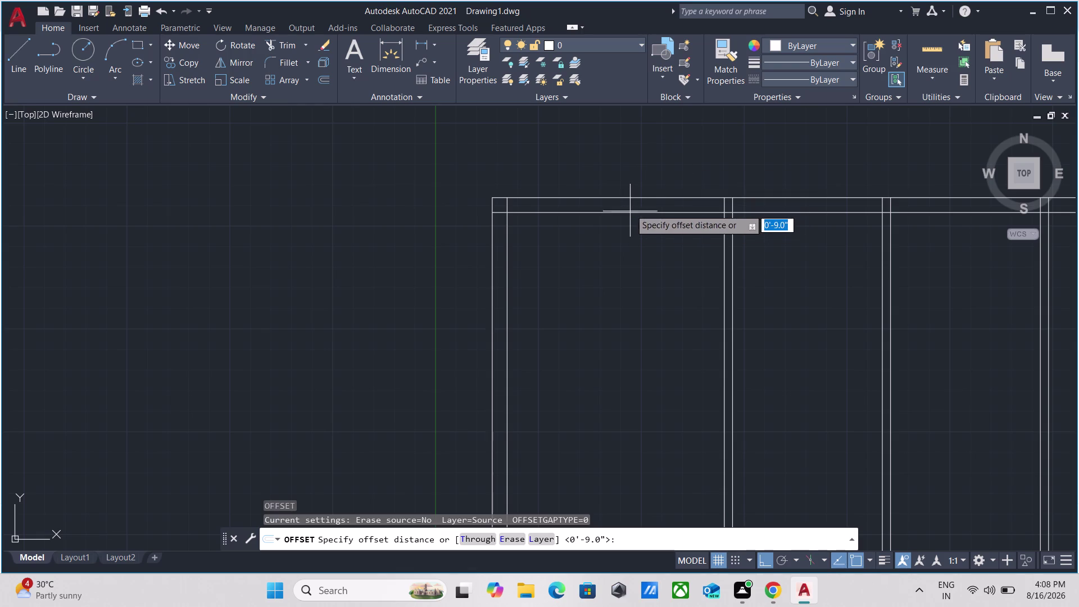
Offset the inner top wall line 11' downward to start the partition.
click(629, 209)
click(622, 276)
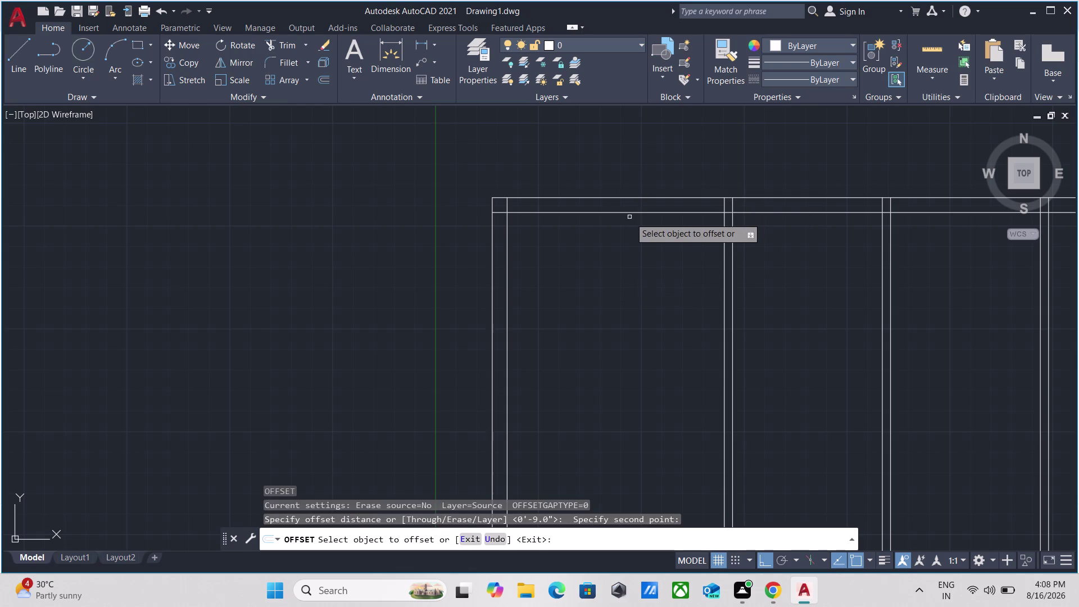
click(633, 209)
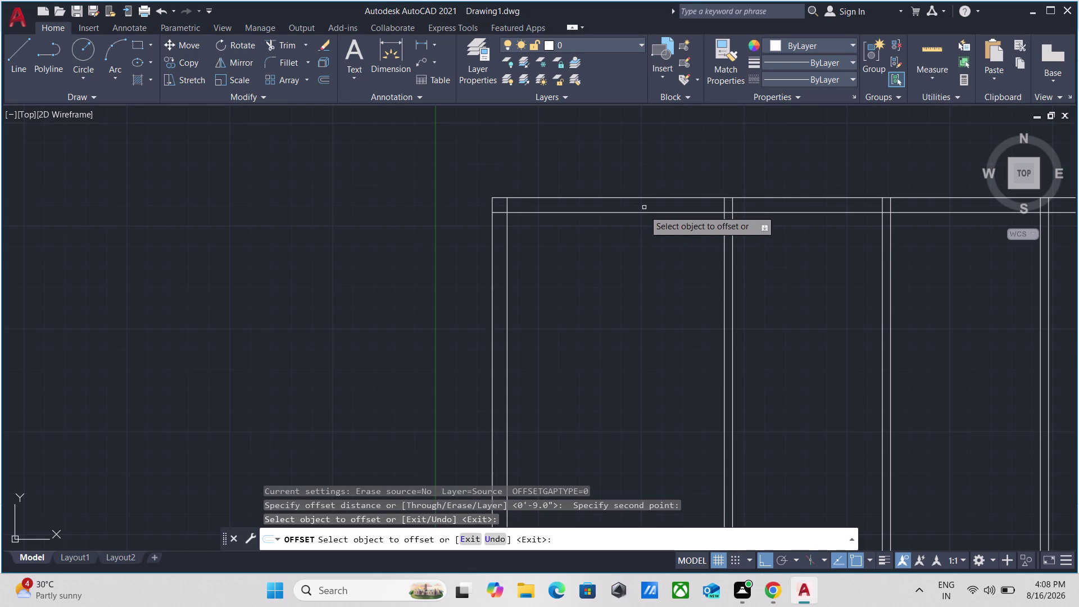
click(643, 212)
scroll(down, 3)
middle_drag(636, 314, 563, 289)
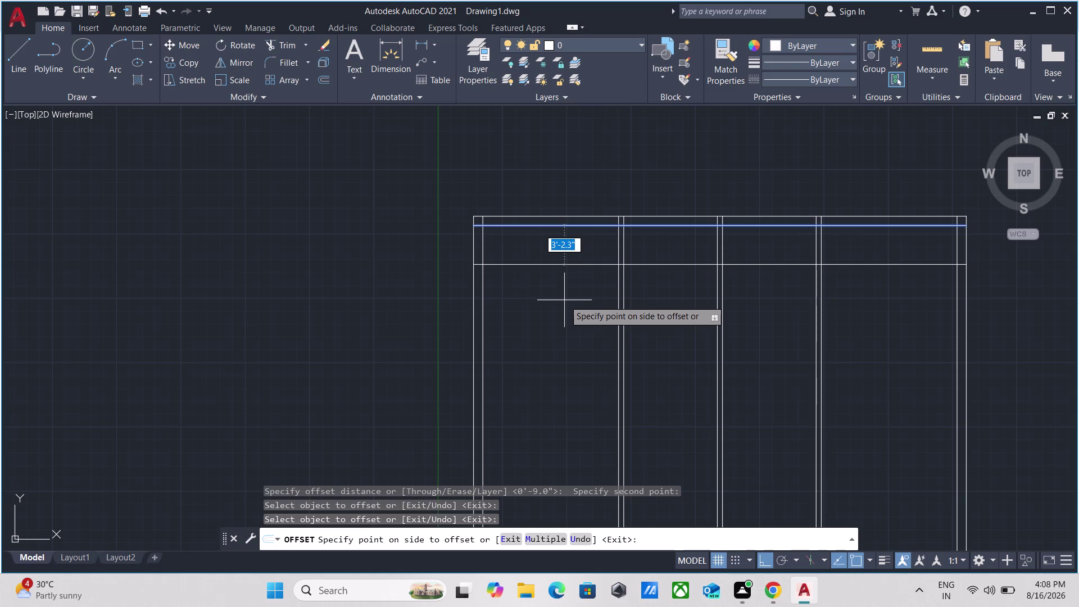
text(11)
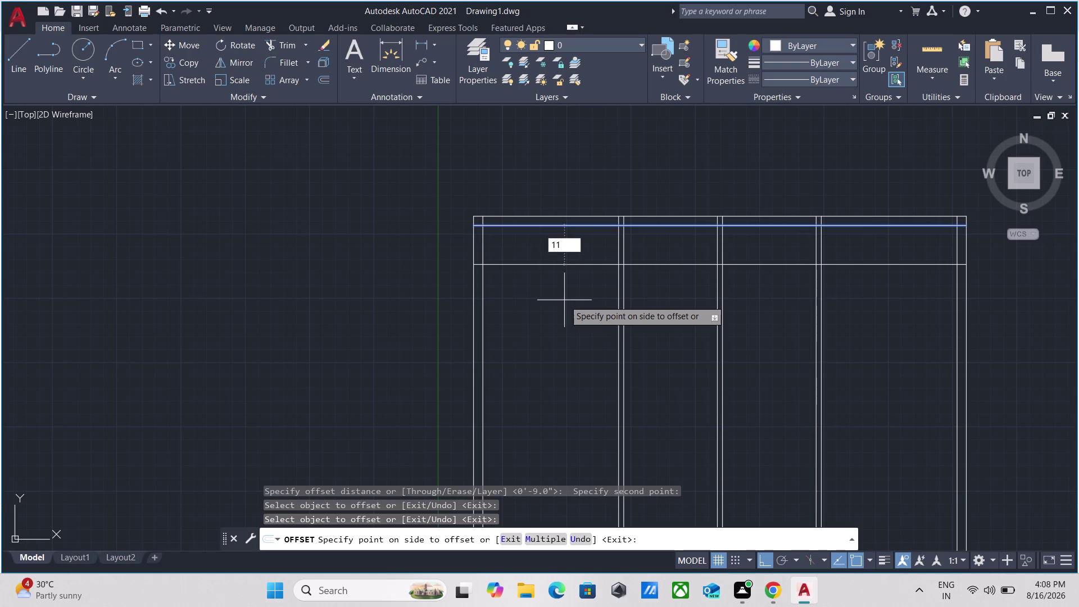
key(apostrophe)
key(Return)
Offset the new line by 5" to form the double-line partition wall.
scroll(down, 3)
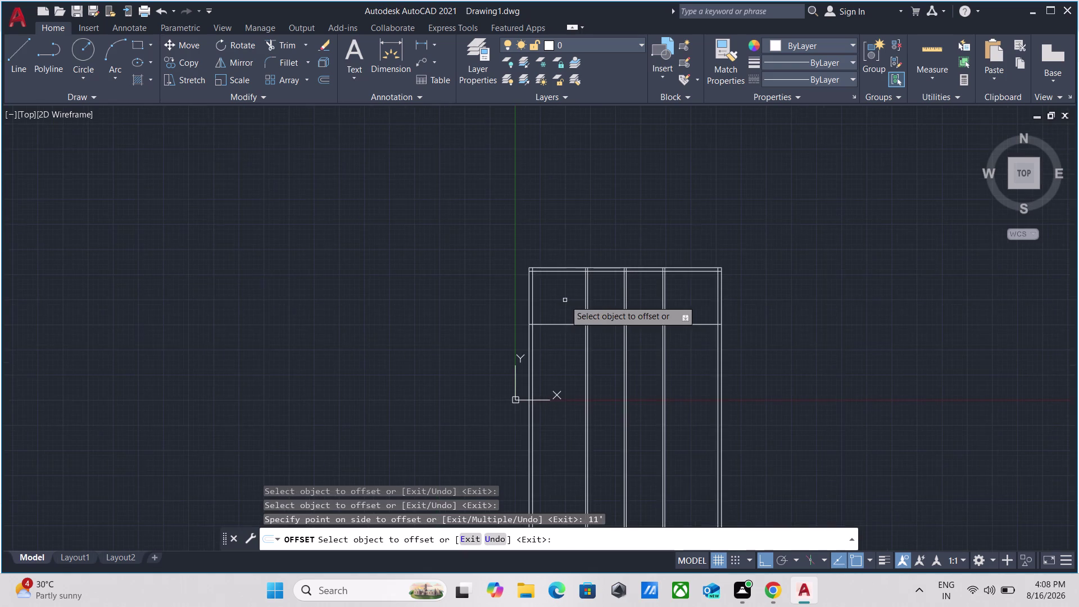
middle_drag(571, 298, 578, 231)
scroll(up, 3)
click(574, 251)
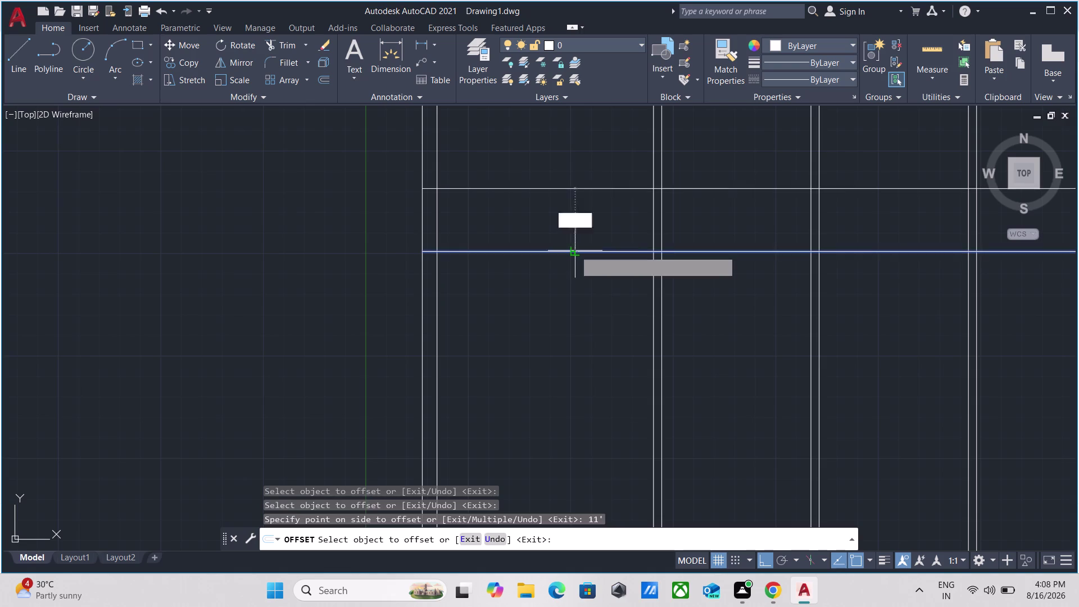
key(5)
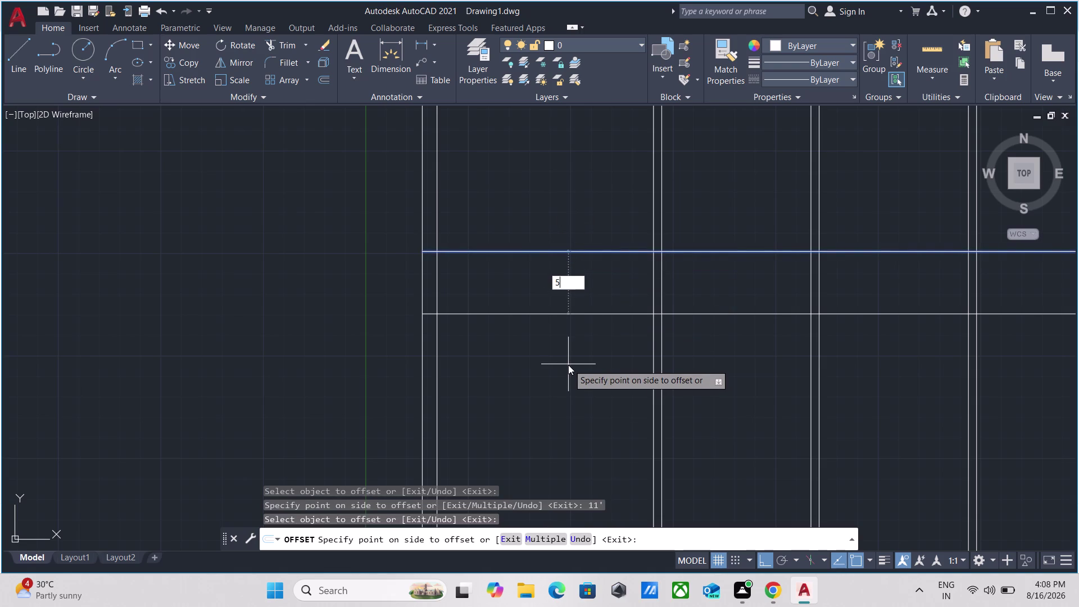
key(Return)
scroll(down, 3)
middle_drag(585, 355, 521, 341)
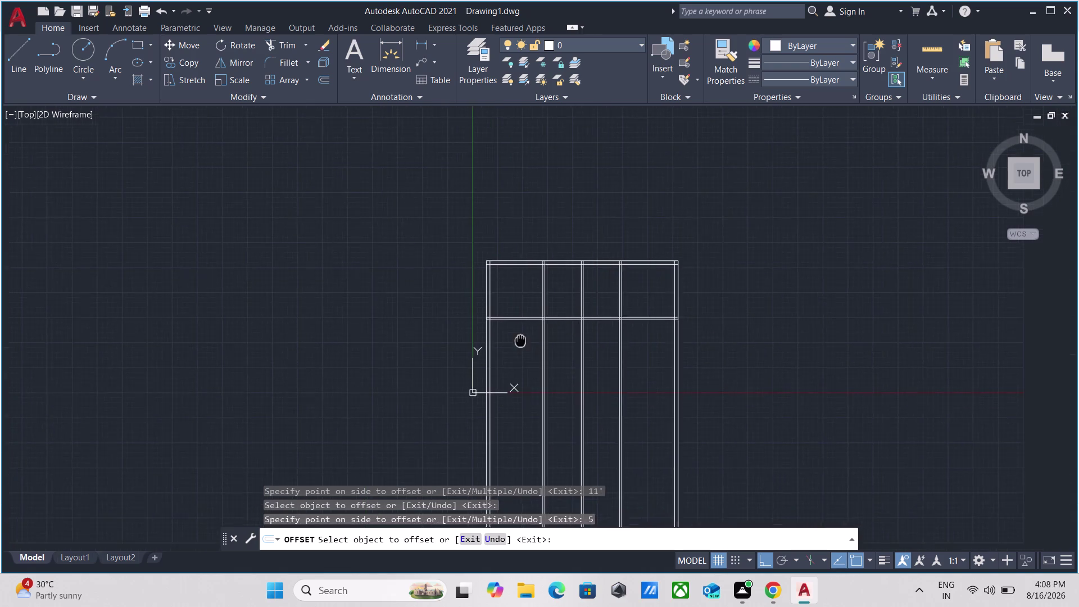
middle_drag(521, 340, 520, 340)
scroll(up, 3)
scroll(up, 3)
key(Escape)
Start the MEA measurement to check the partition's 11' spacing.
middle_drag(526, 264, 549, 307)
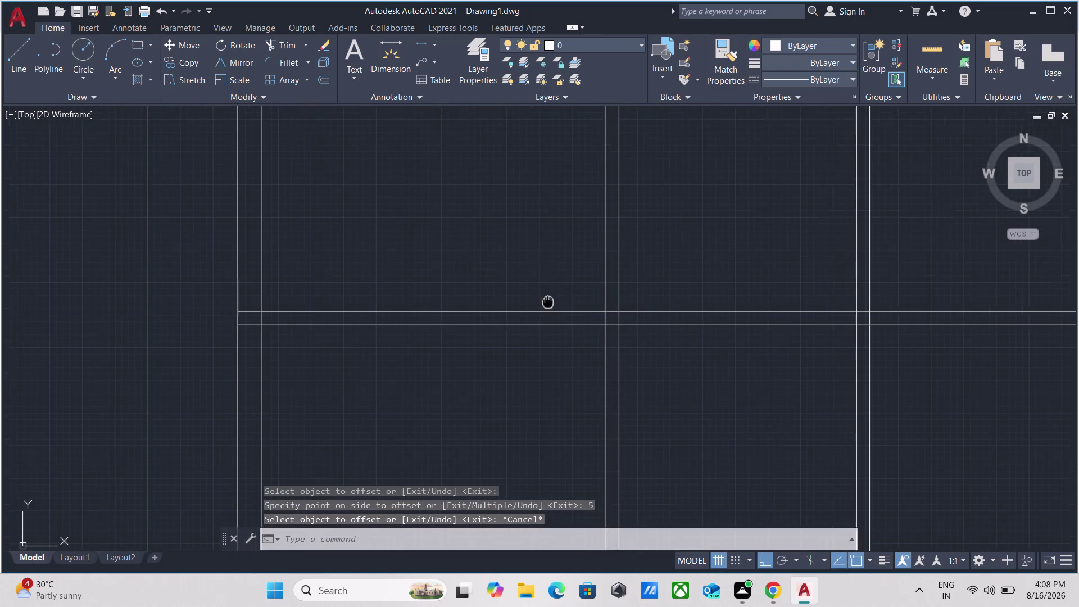
middle_drag(550, 307, 572, 342)
key(m)
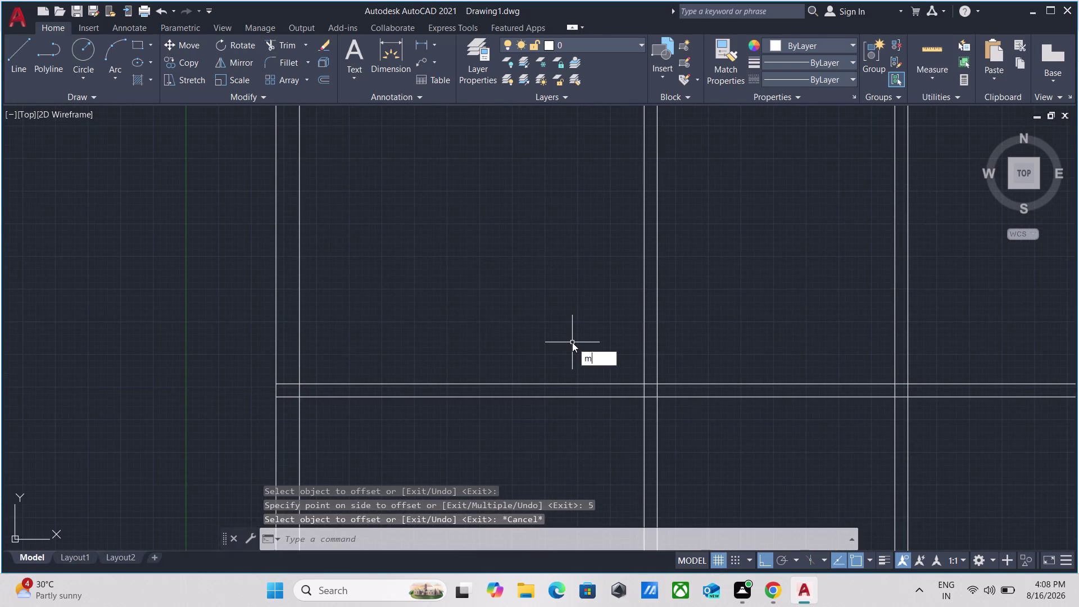
text(ea)
key(Return)
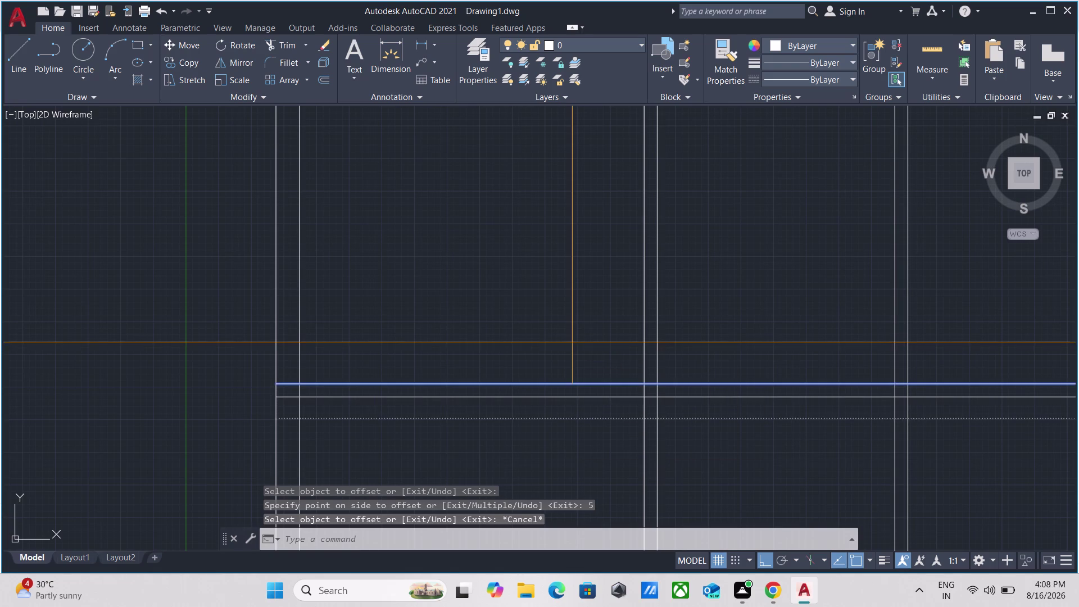
scroll(down, 3)
middle_click(514, 239)
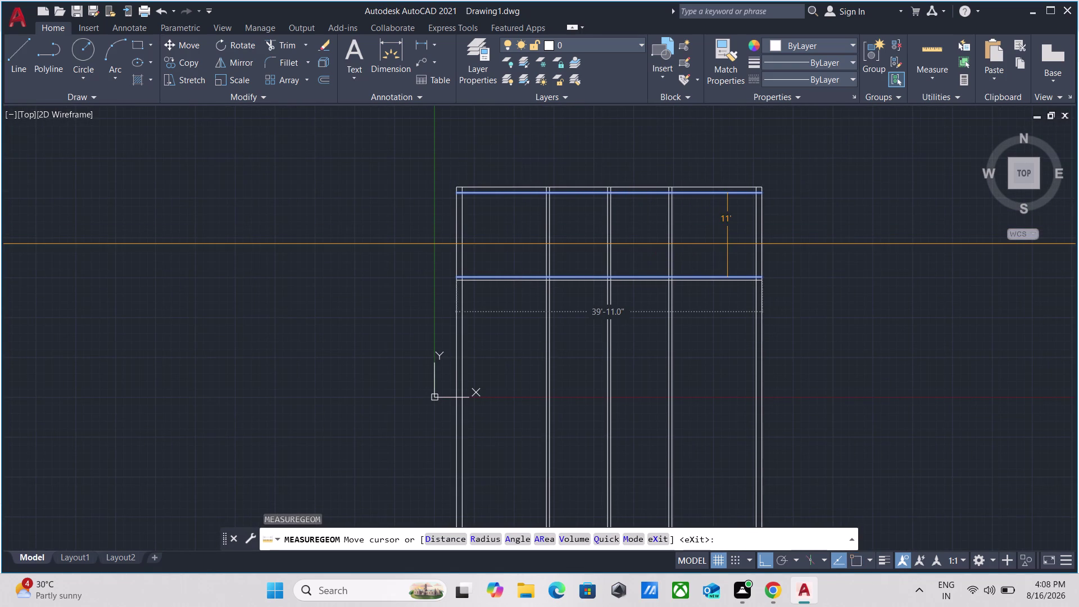
Exit measuring and fence-trim the interior vertical wall lines below the partition.
key(Escape)
scroll(up, 3)
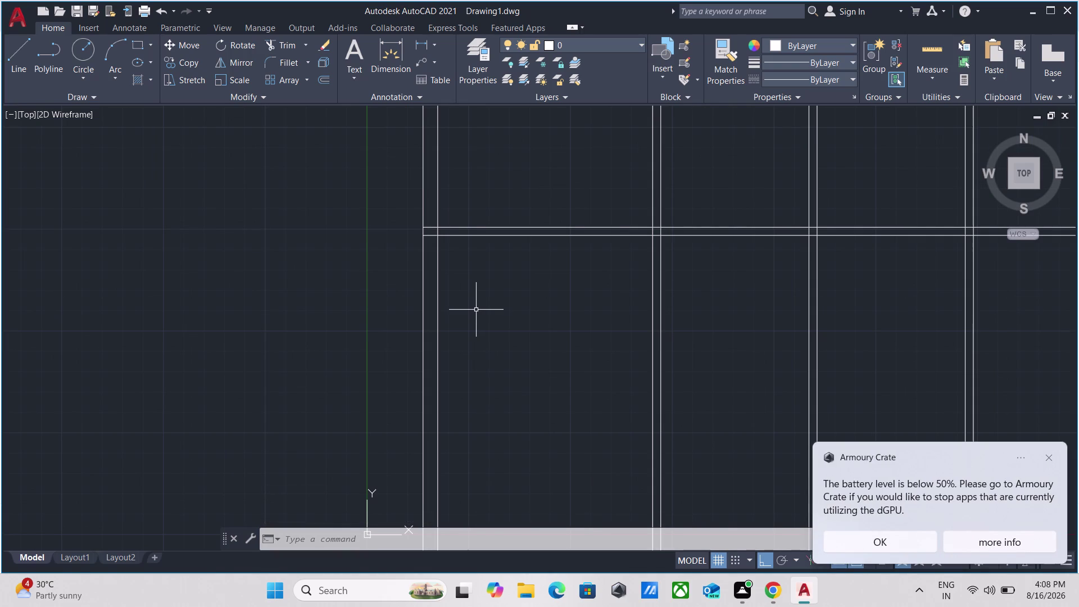
scroll(down, 3)
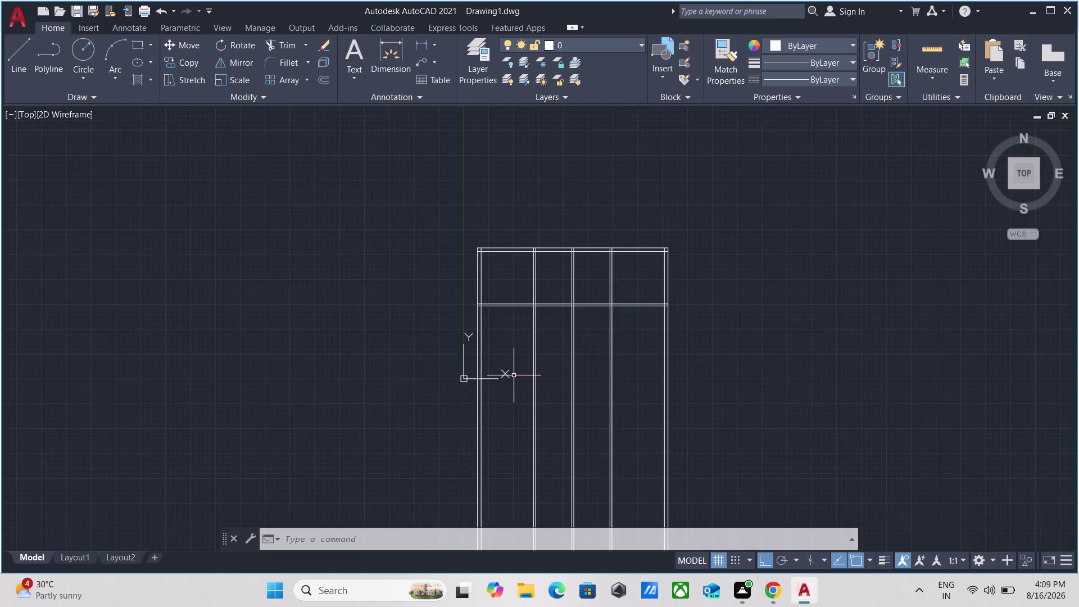
scroll(up, 3)
middle_drag(466, 343, 536, 442)
scroll(down, 3)
middle_click(499, 375)
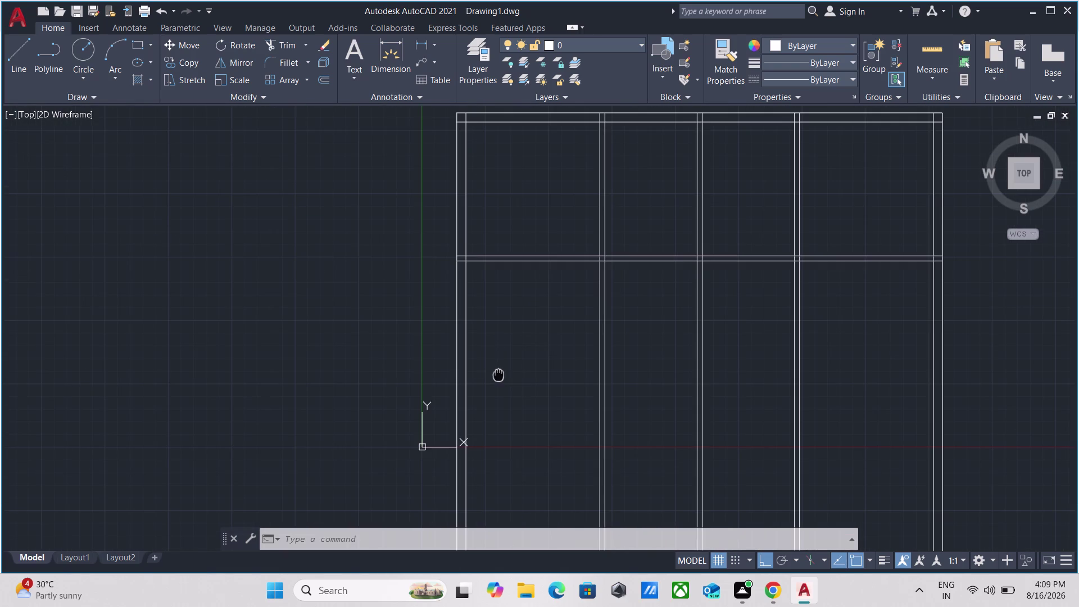
scroll(down, 3)
scroll(up, 3)
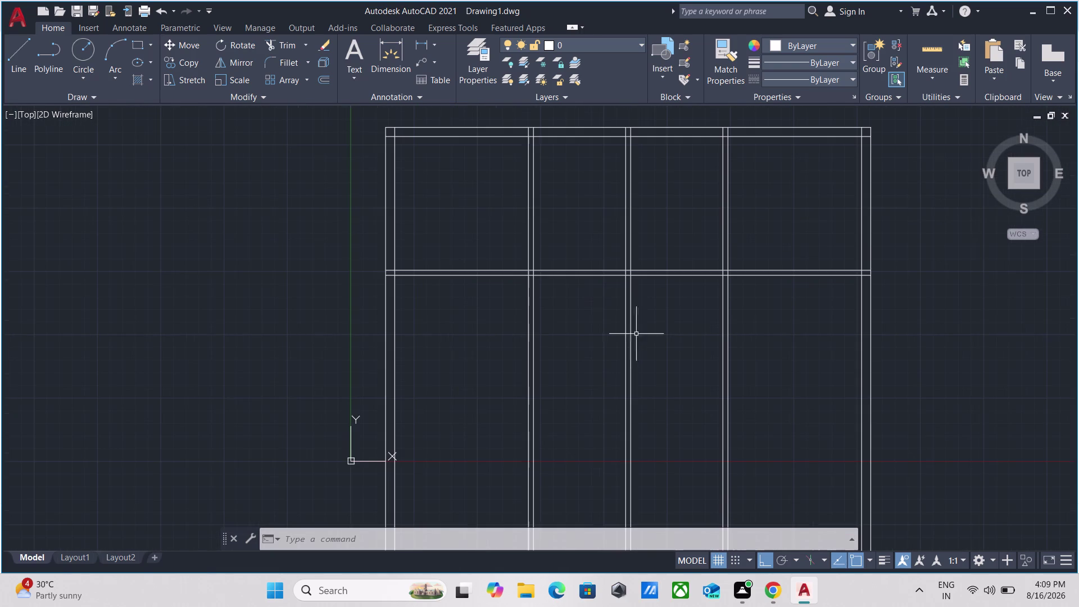
text(tr)
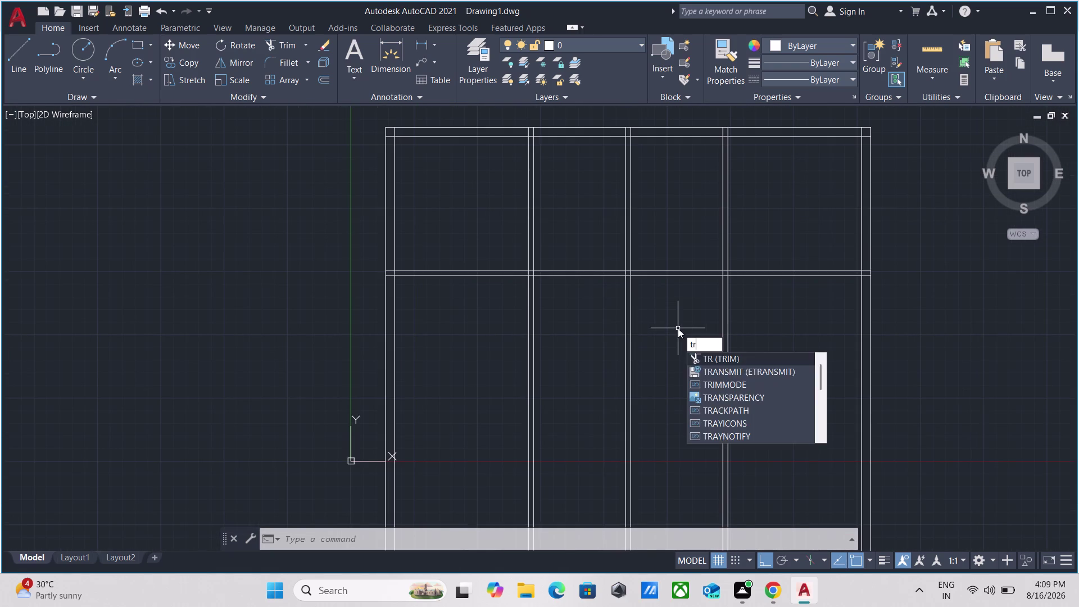
key(Return)
click(746, 342)
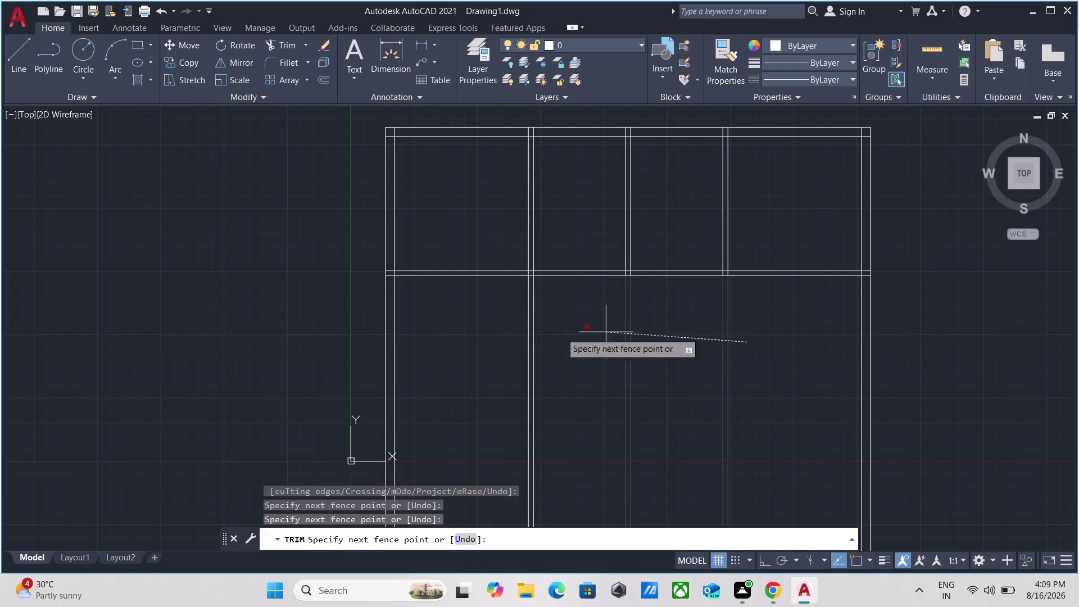
click(499, 338)
key(Escape)
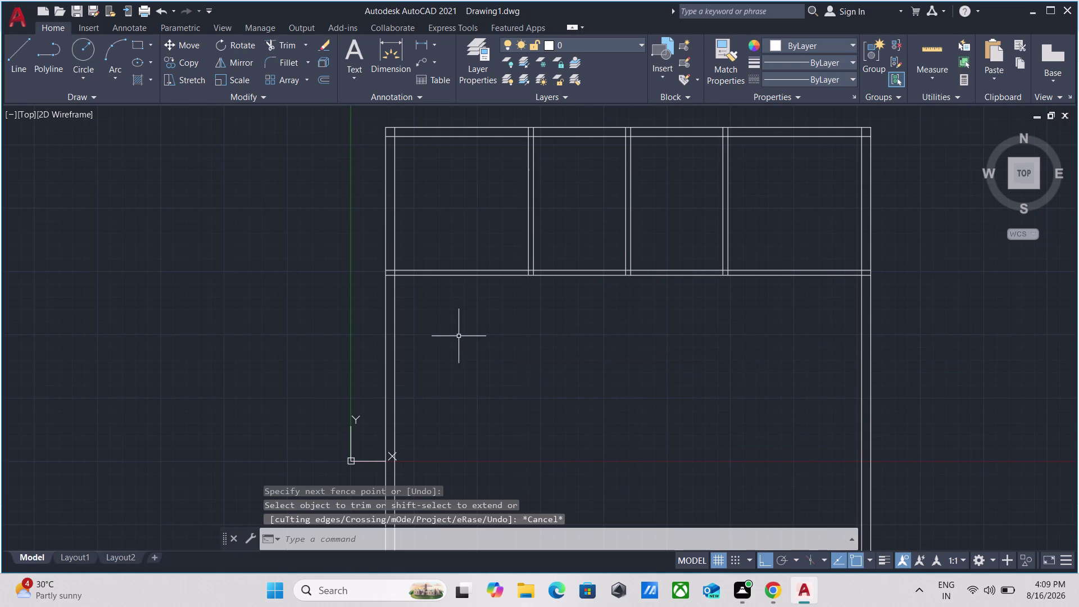
Start an offset, picking its distance from two points on the plan.
key(o)
key(Return)
click(392, 328)
click(435, 330)
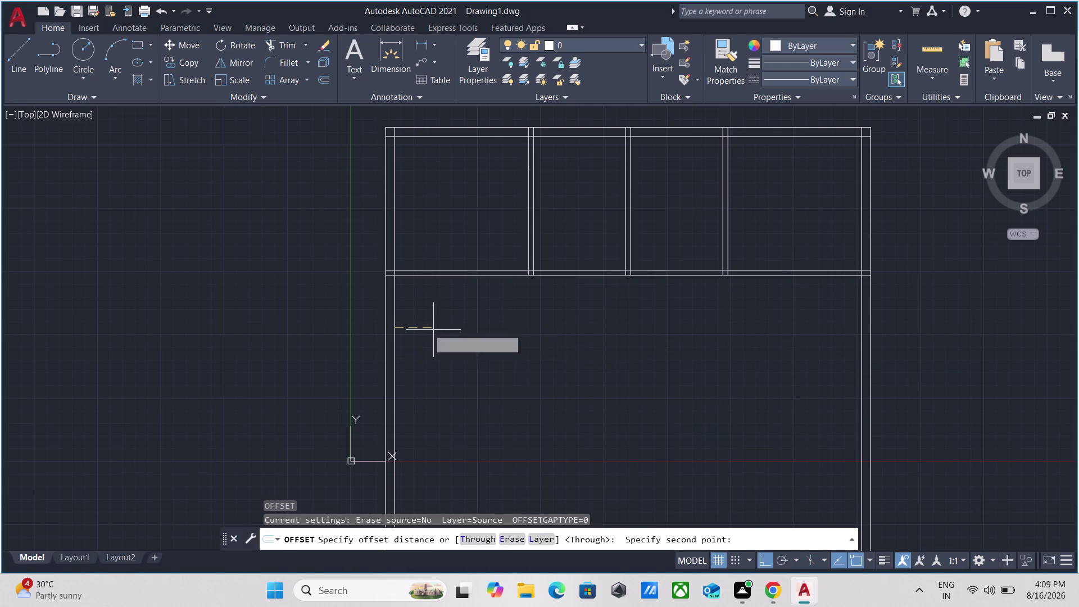
click(393, 330)
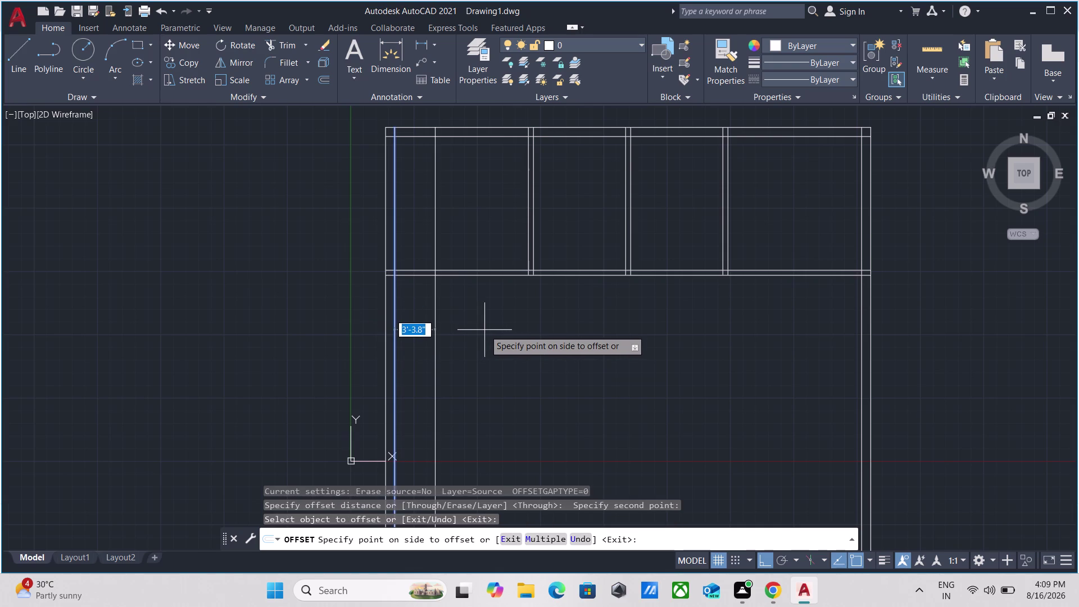
text(7')
key(Return)
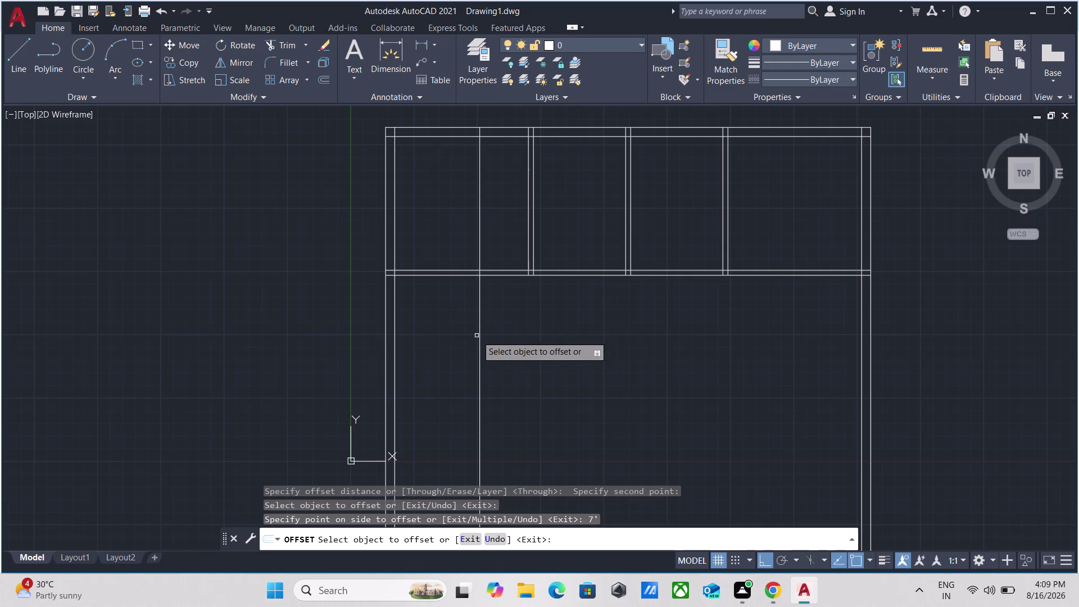
click(478, 334)
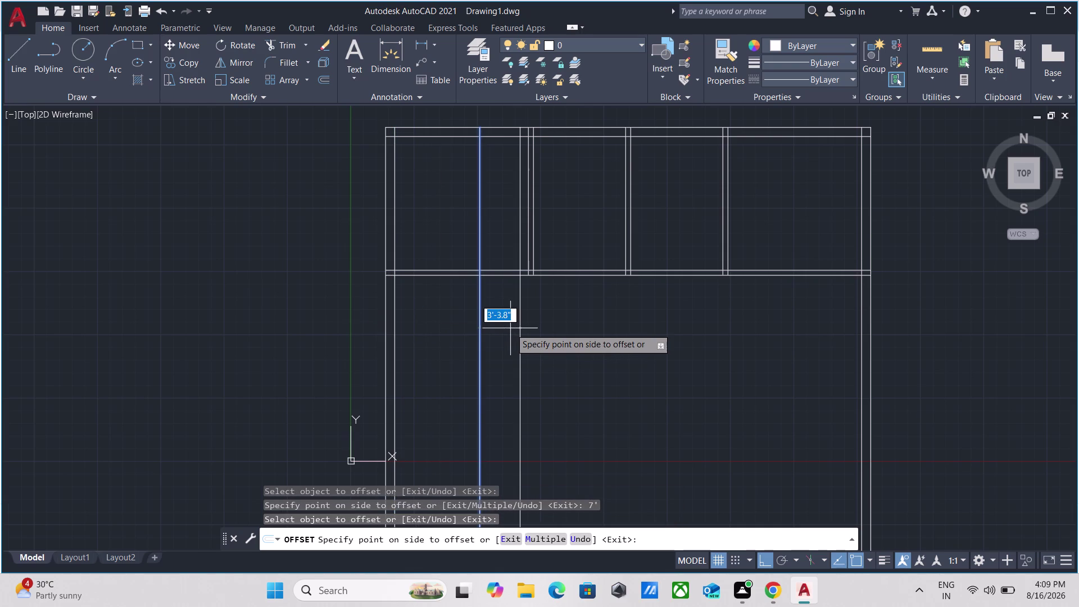
key(5)
key(Return)
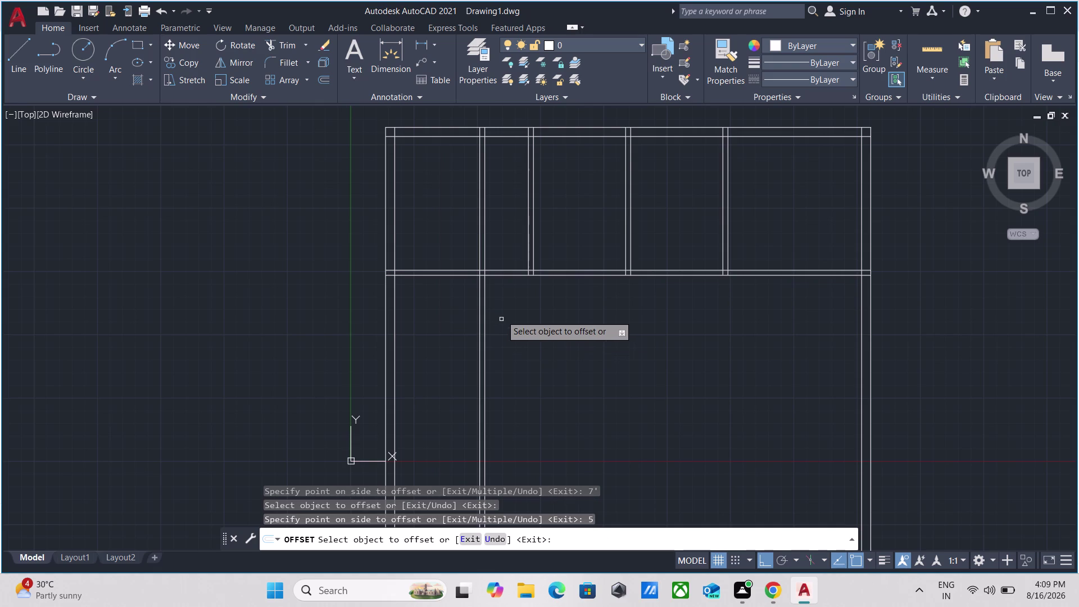
click(449, 275)
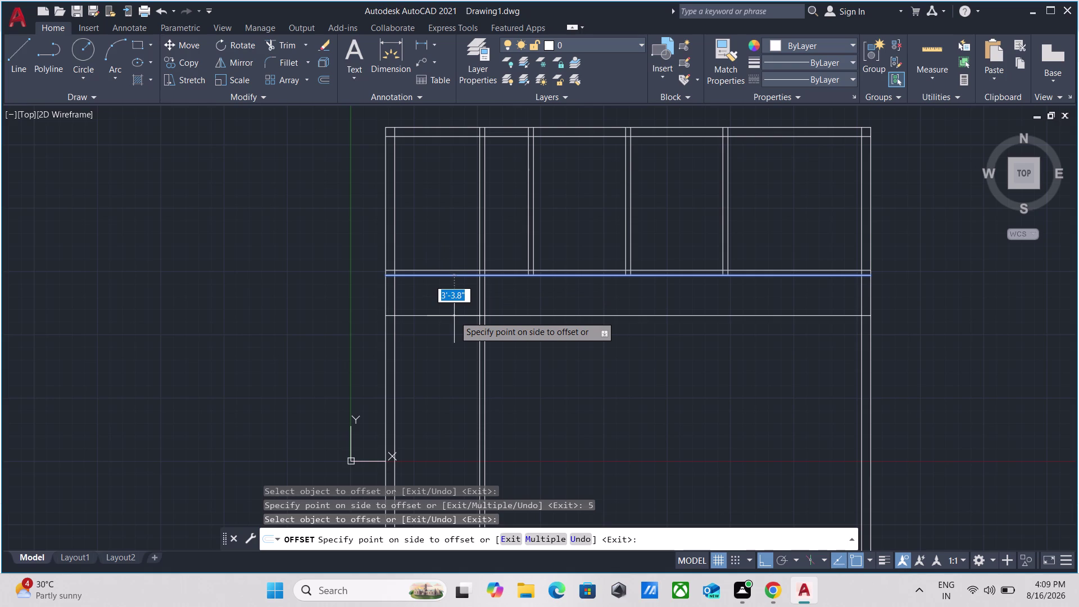
key(Escape)
scroll(up, 3)
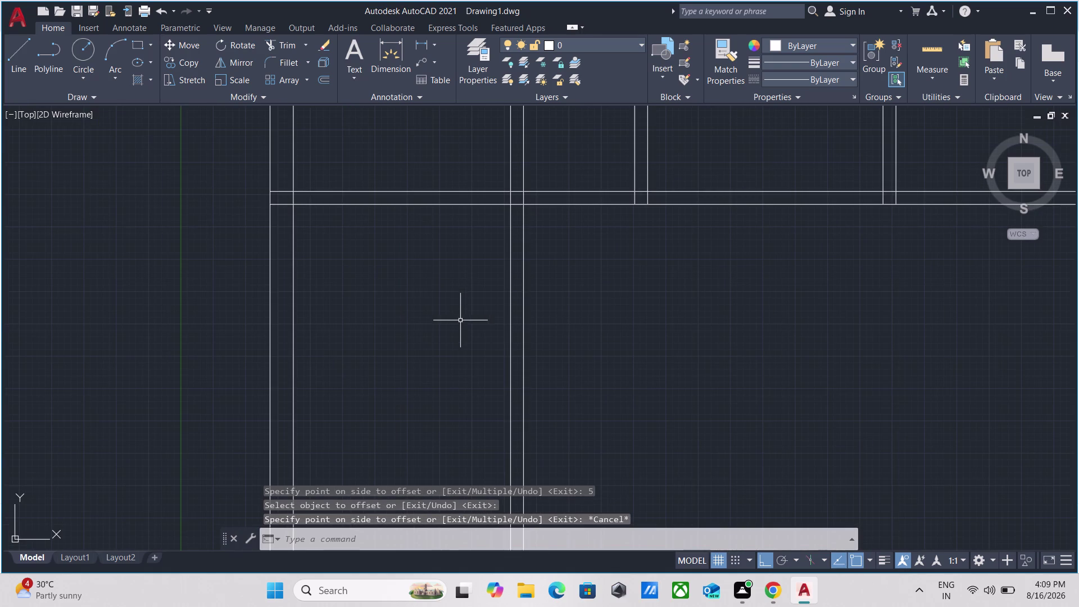
click(591, 325)
click(447, 305)
right_click(444, 305)
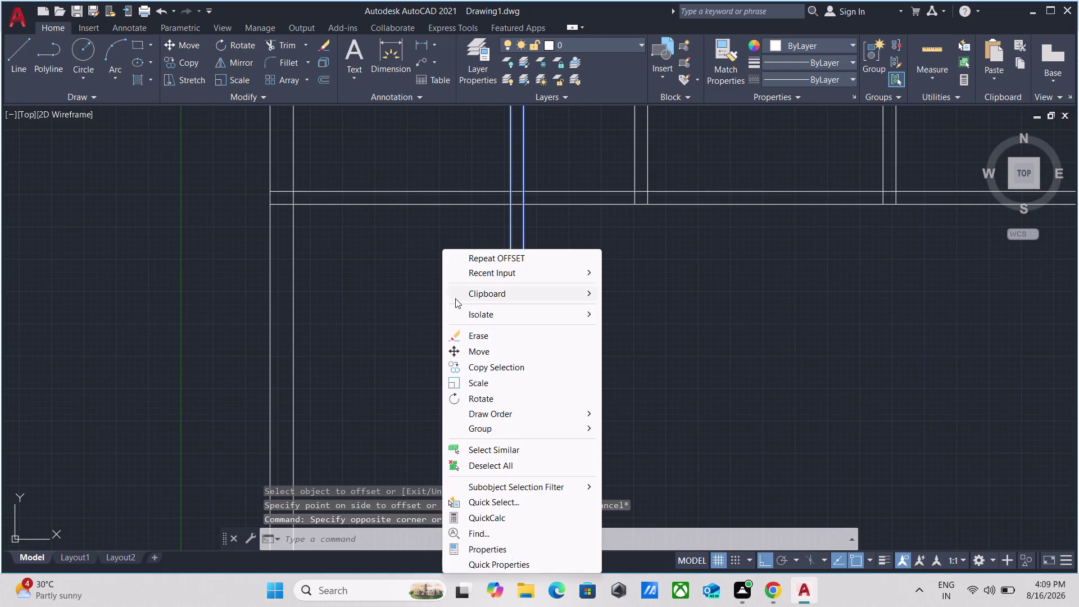
click(484, 334)
scroll(down, 3)
middle_drag(483, 334, 485, 319)
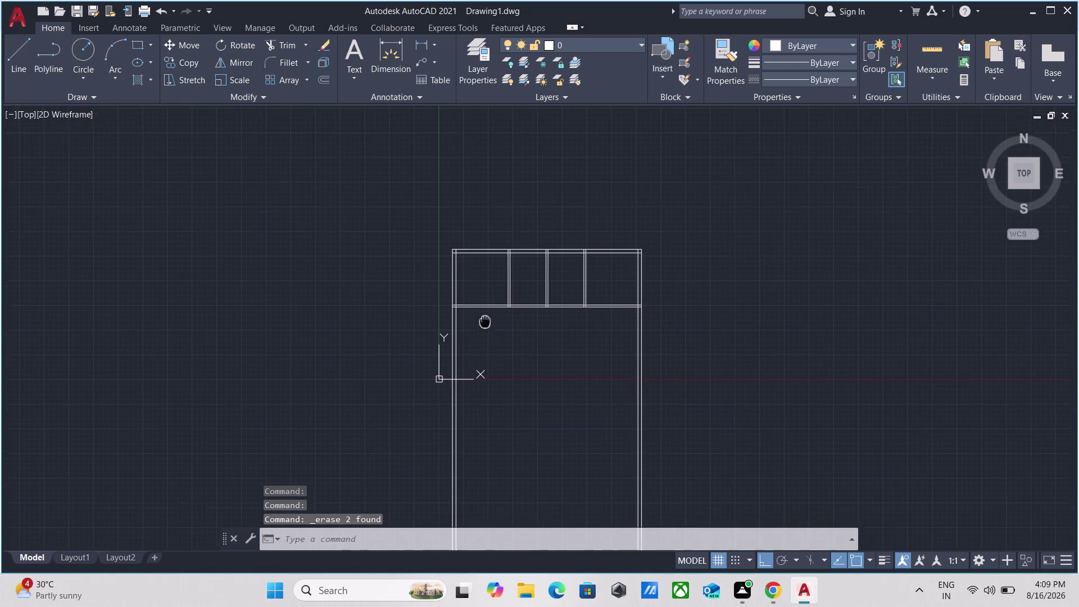
Create a 5" double-line vertical partition 7' from the left inner wall.
scroll(up, 3)
middle_drag(485, 319, 484, 318)
key(o)
key(Return)
scroll(up, 3)
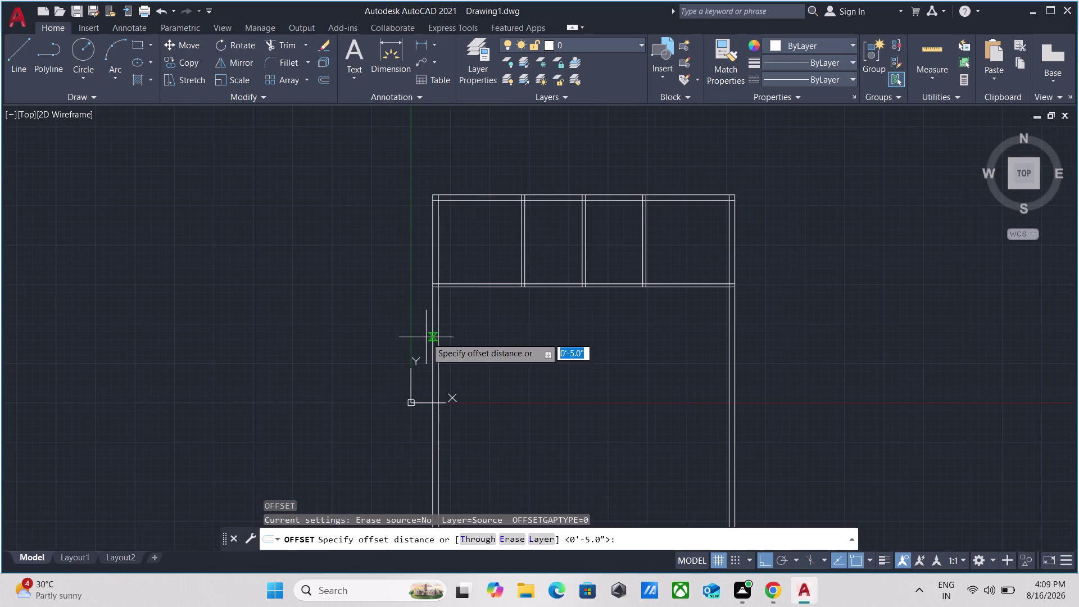
scroll(up, 3)
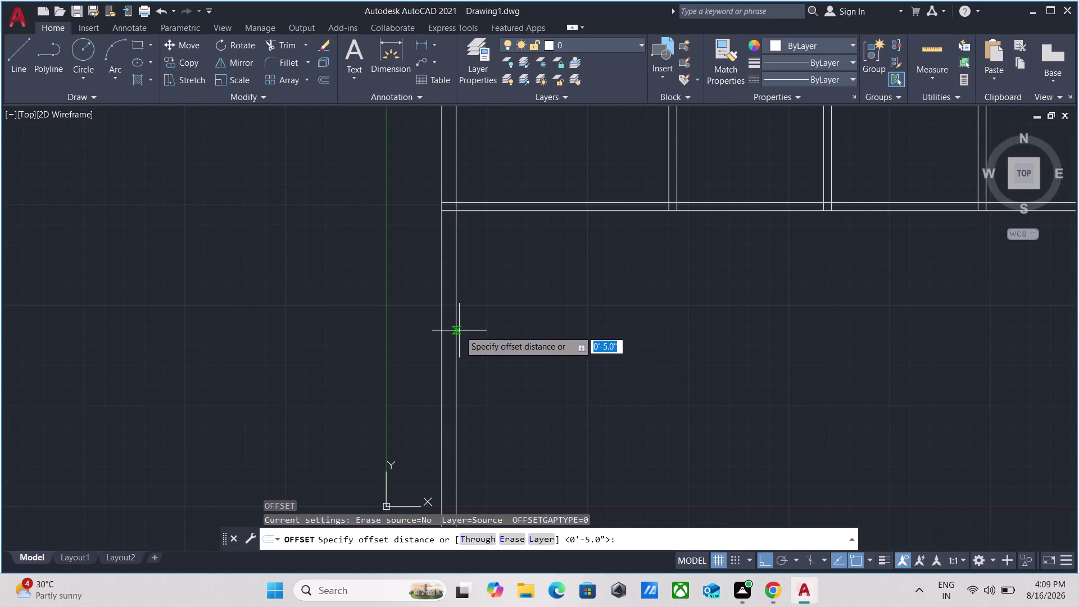
click(459, 330)
click(531, 331)
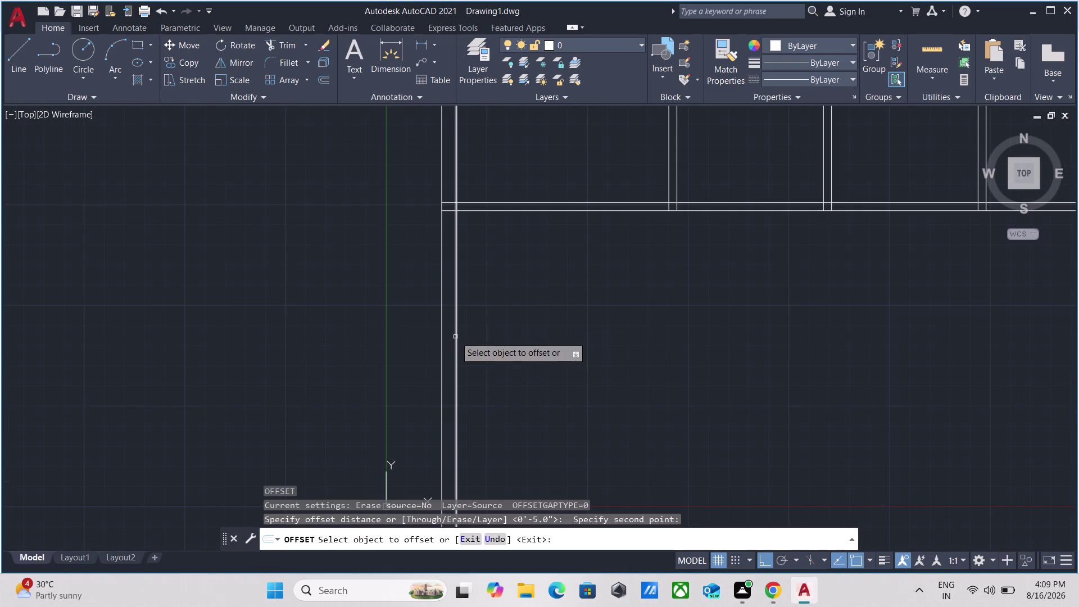
click(455, 337)
text(7)
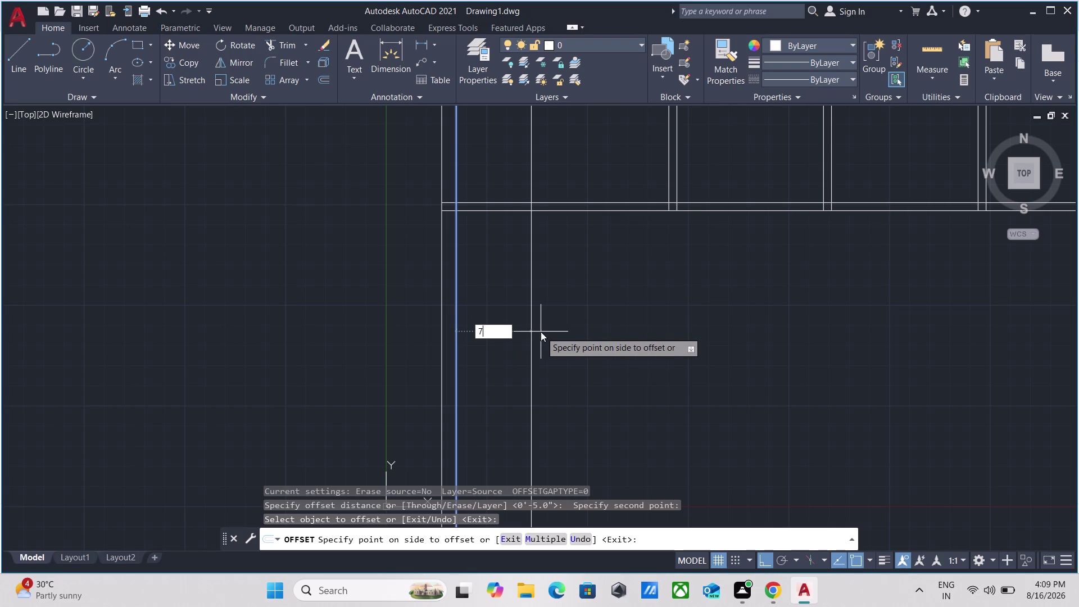
text(')
key(Return)
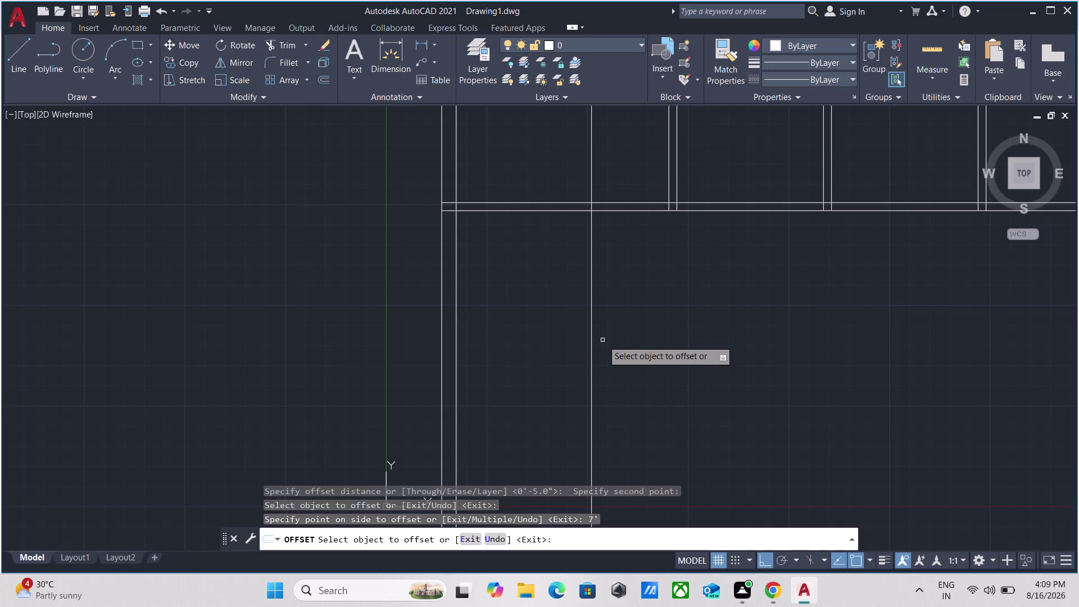
click(591, 347)
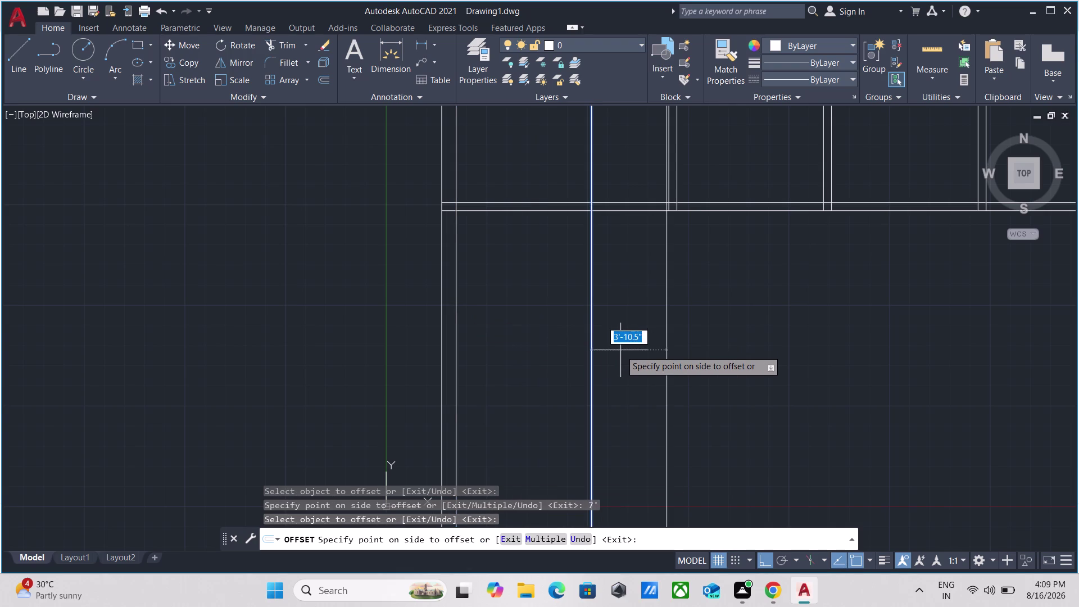
key(5)
key(Return)
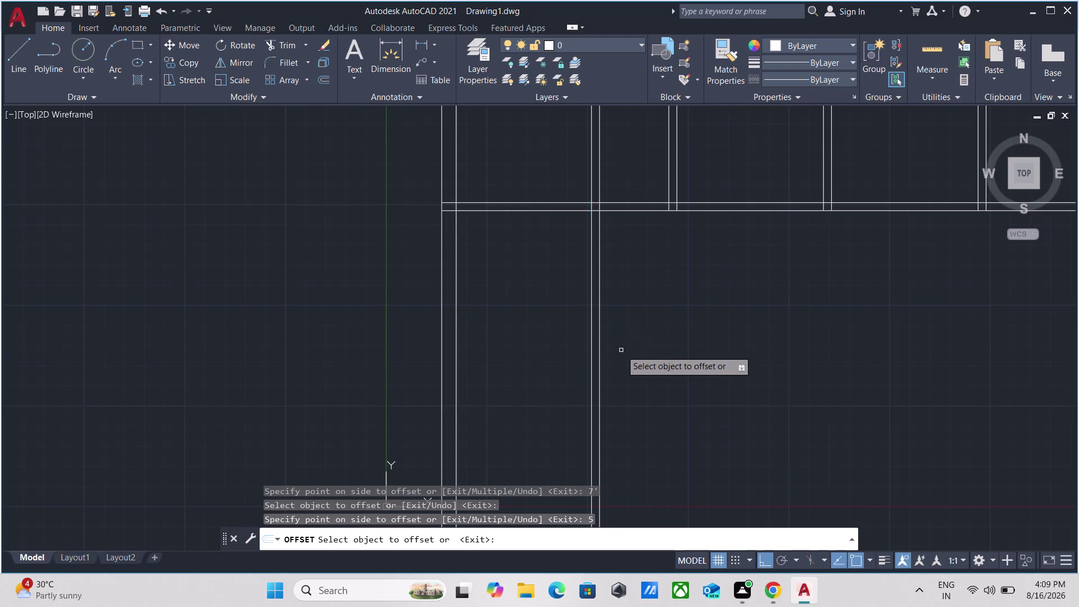
Offset the horizontal partition line 4'6" down, then offset it 5" again.
click(525, 209)
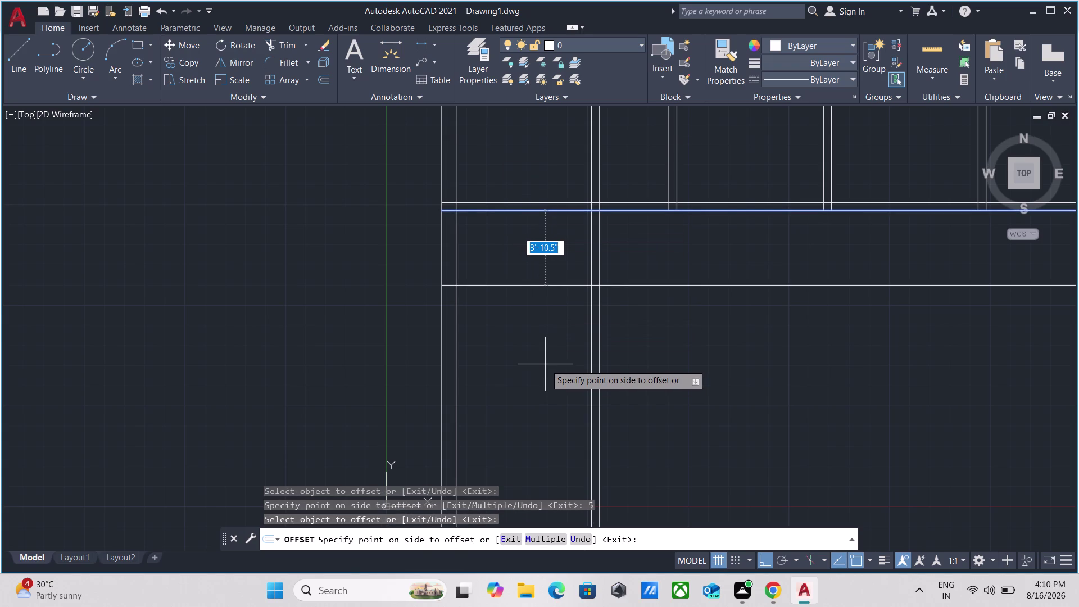
key(4)
key(apostrophe)
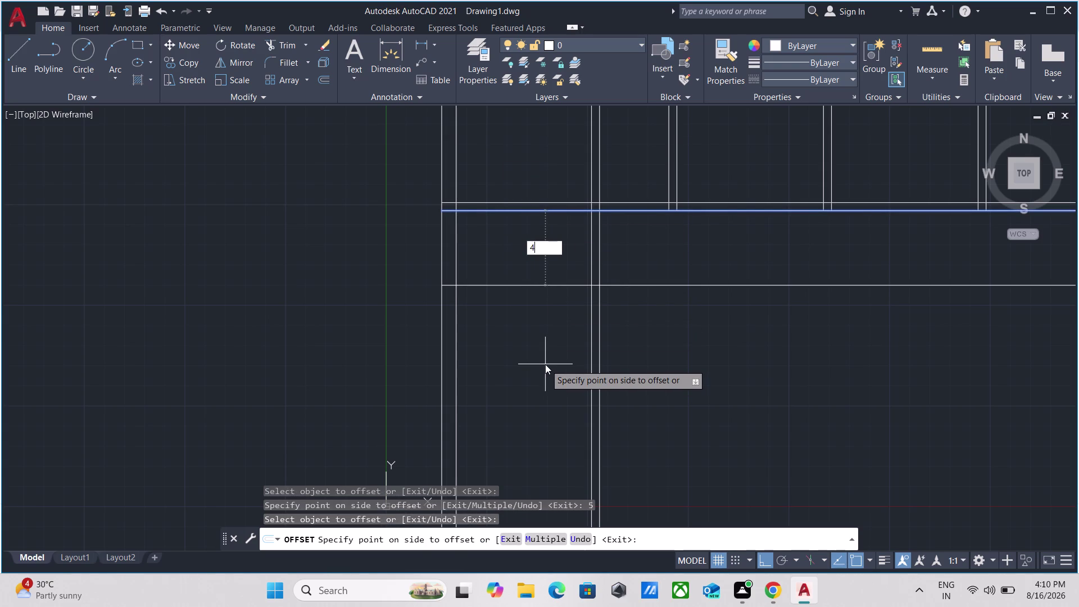
key(6)
key(Return)
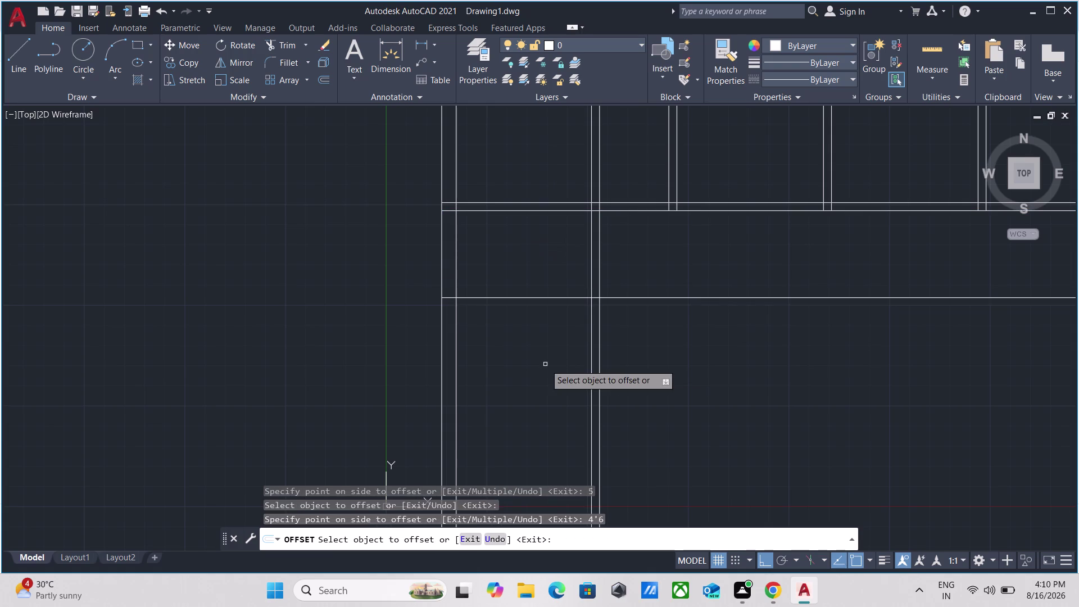
click(547, 296)
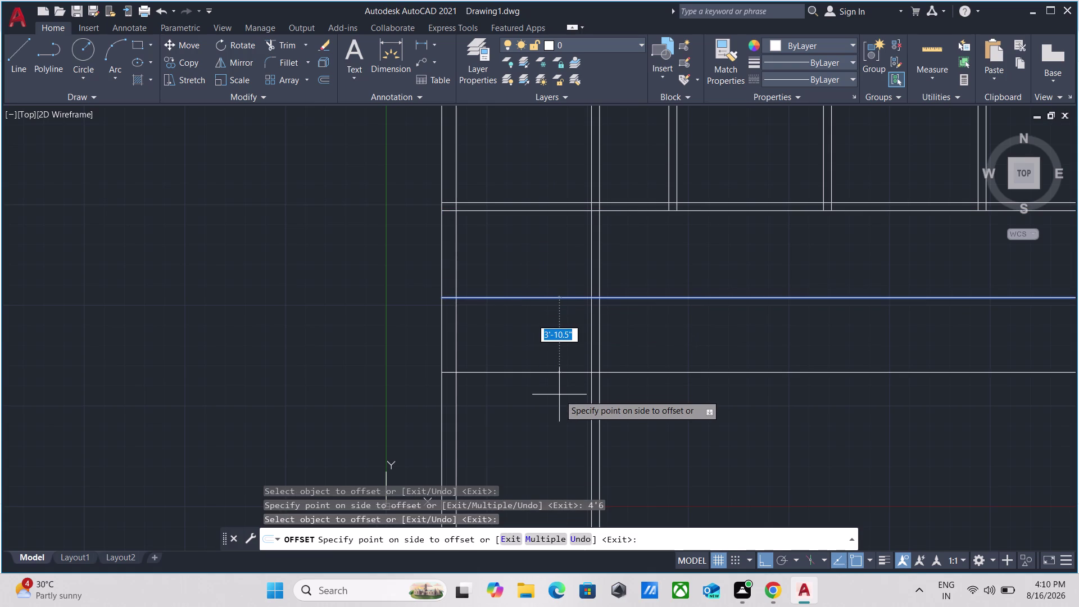
key(5)
key(Return)
Exit the offset, pan to the lower area, and start TRIM.
scroll(down, 3)
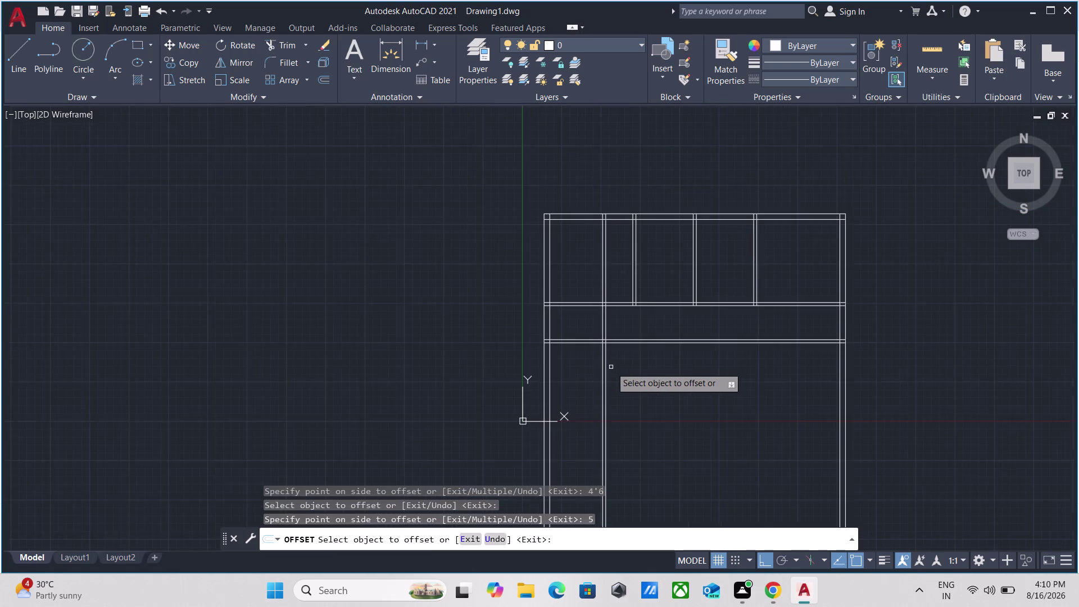
scroll(up, 3)
scroll(down, 3)
middle_drag(702, 132, 608, 353)
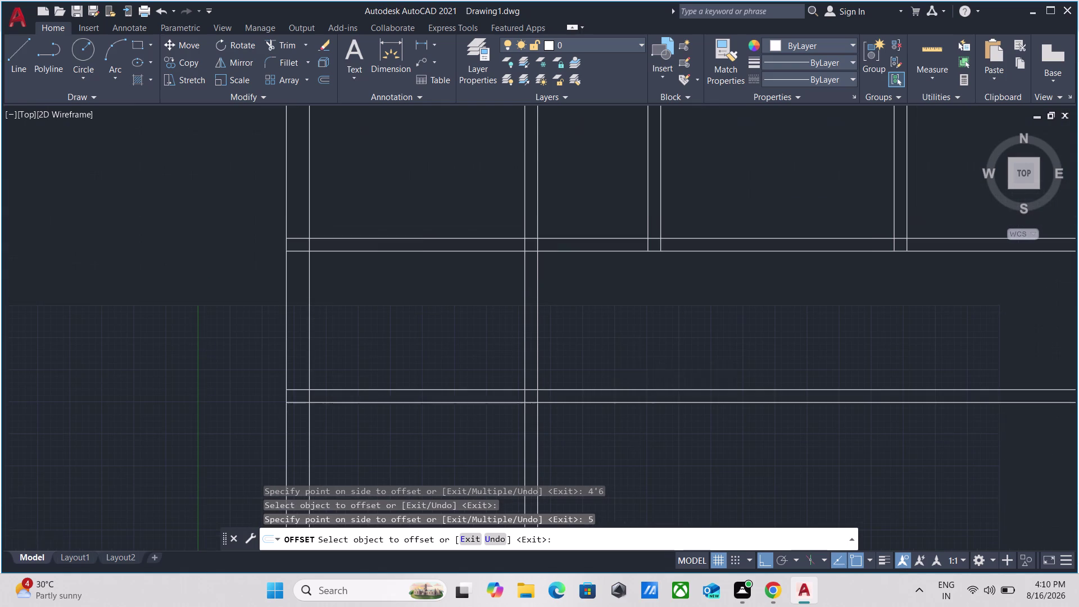
key(Escape)
middle_drag(606, 301, 601, 402)
text(tr)
key(Return)
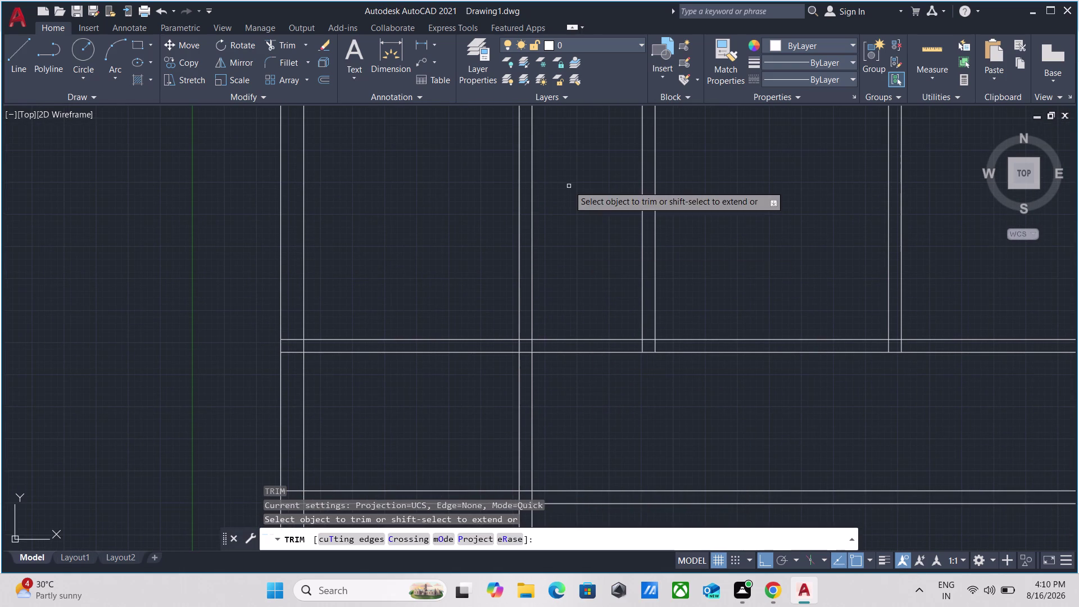
Trim excess partition segments by clicks and a fence, leaving a small left room.
click(569, 265)
click(431, 252)
scroll(down, 3)
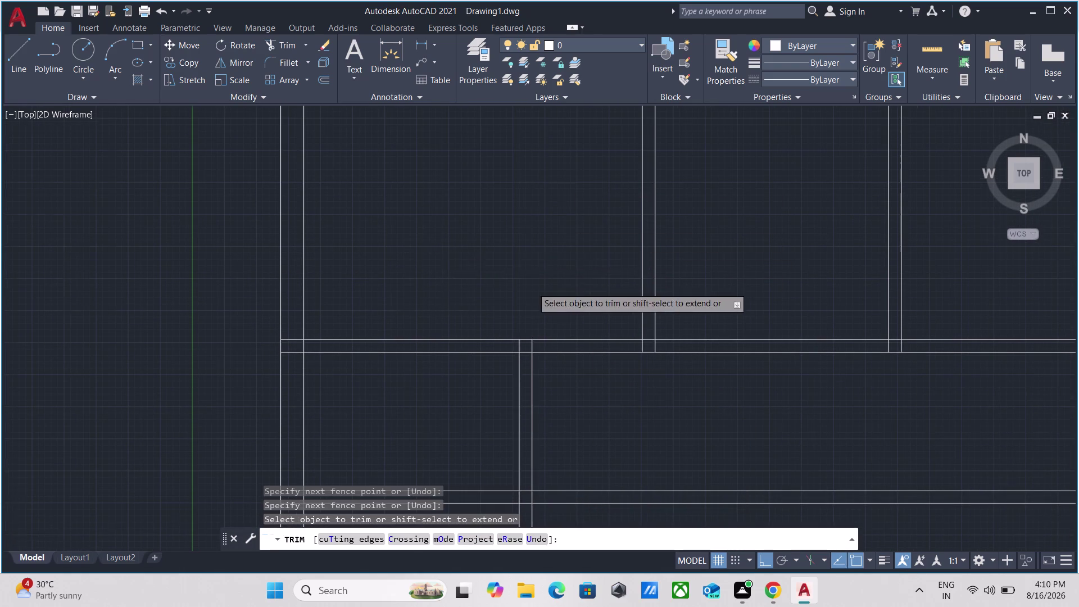
scroll(up, 3)
click(580, 310)
click(562, 407)
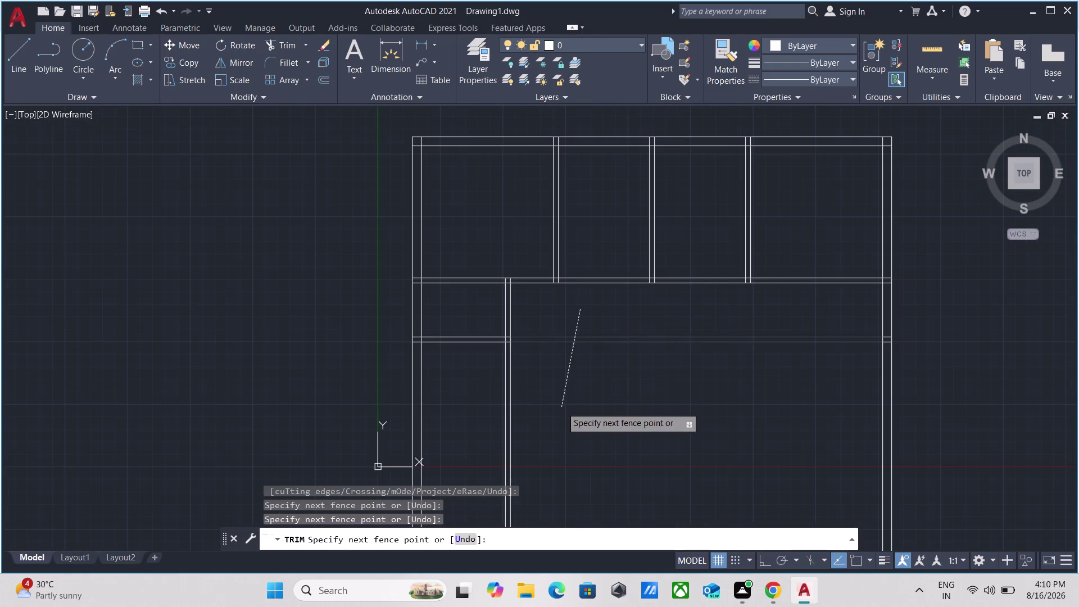
click(560, 407)
click(479, 372)
click(558, 372)
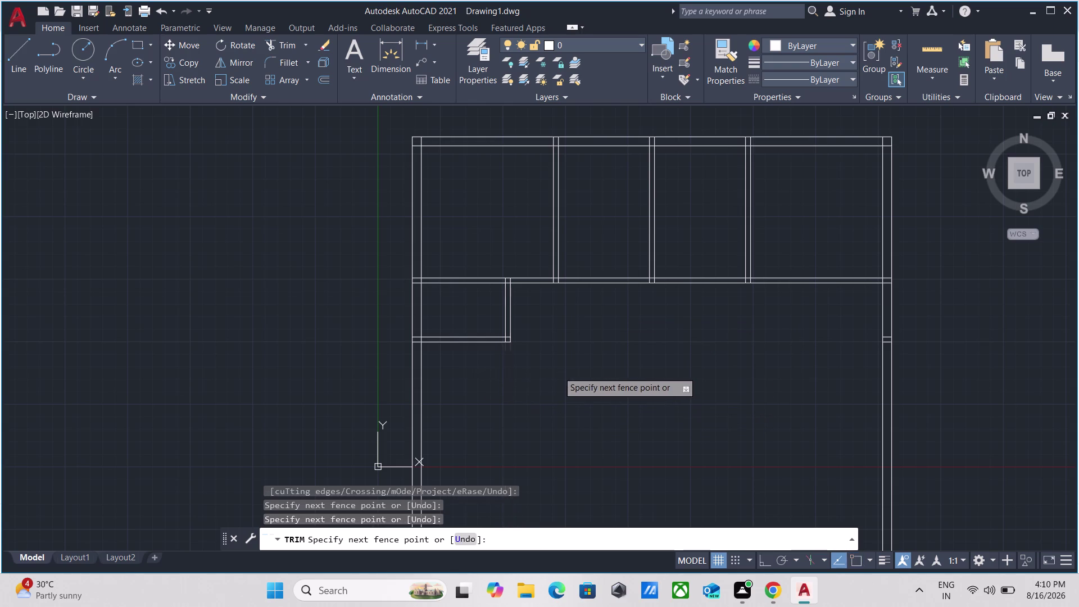
key(Escape)
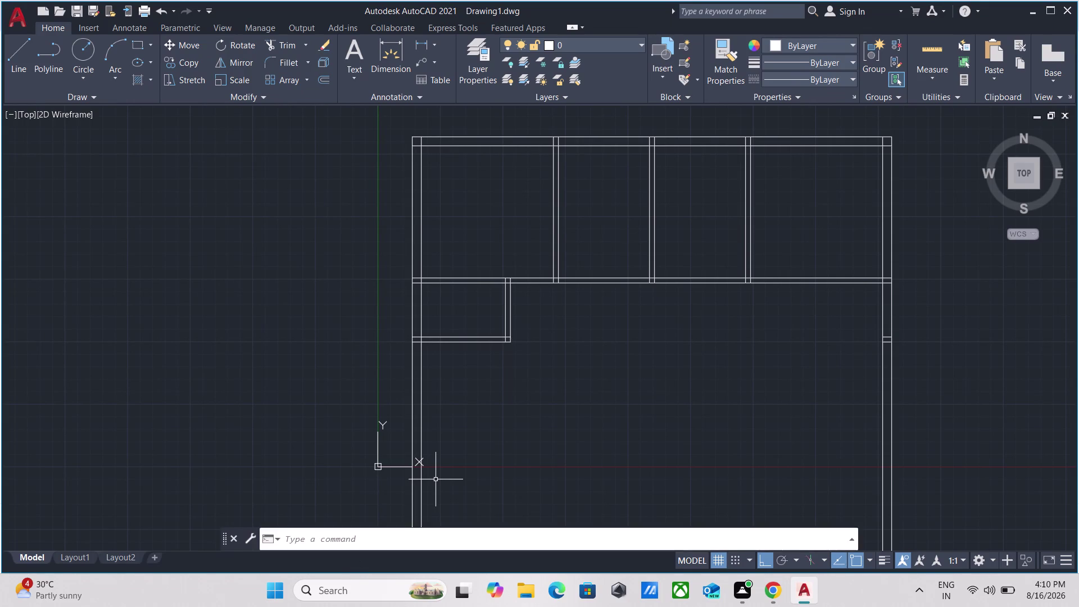
Select the small room's partition walls, then clear the selection.
scroll(up, 3)
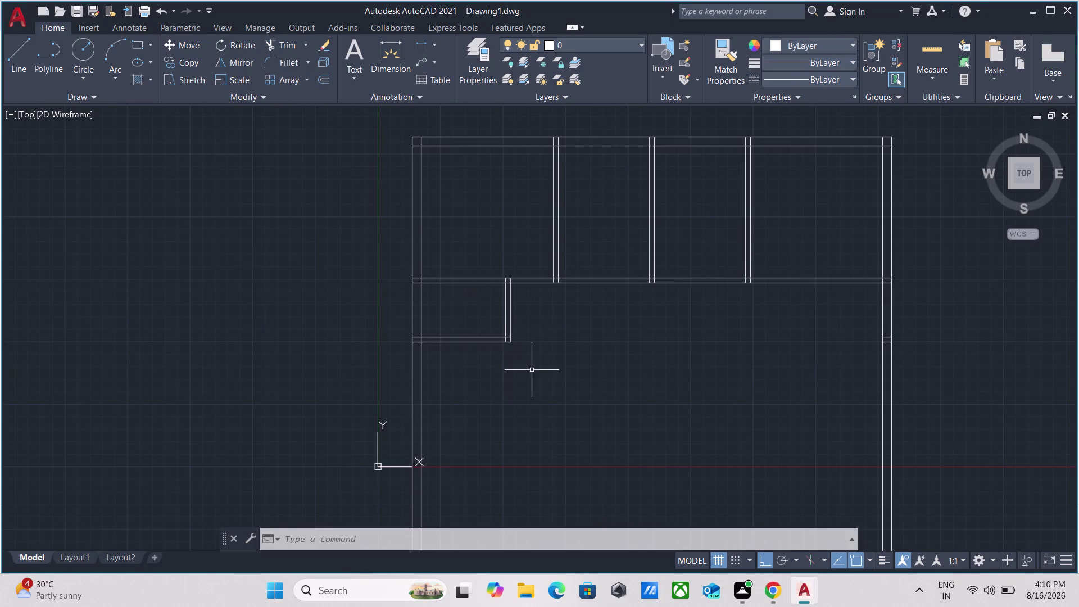
drag(533, 371, 528, 366)
click(469, 315)
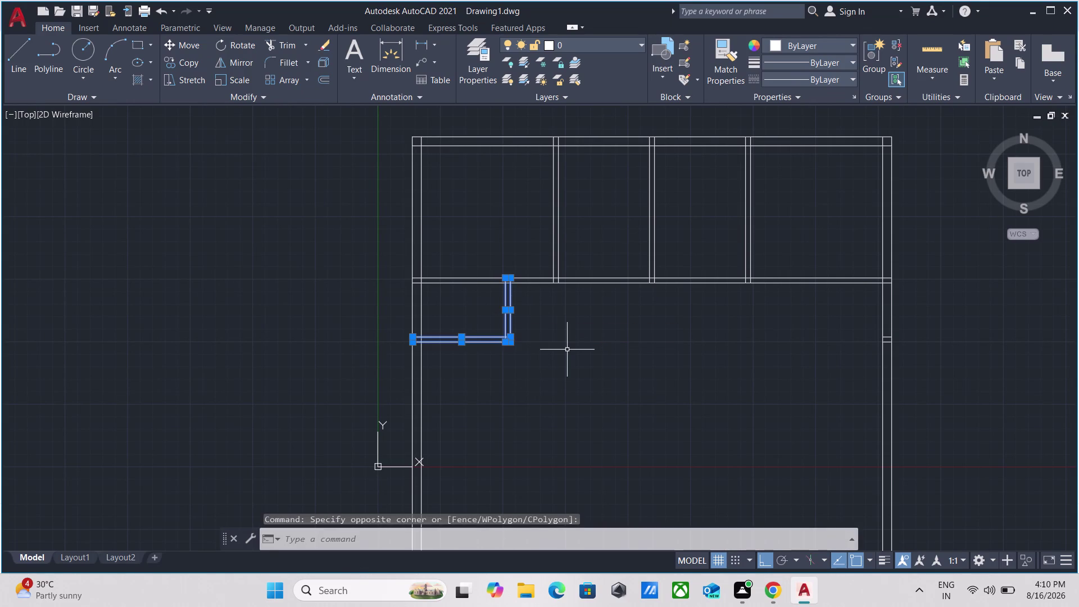
scroll(up, 3)
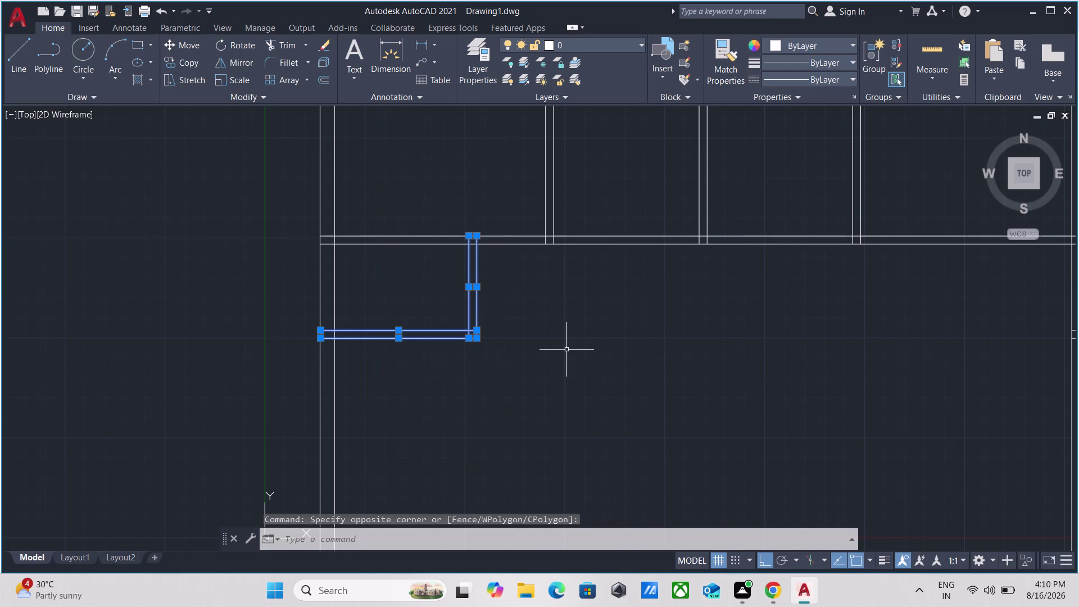
key(Escape)
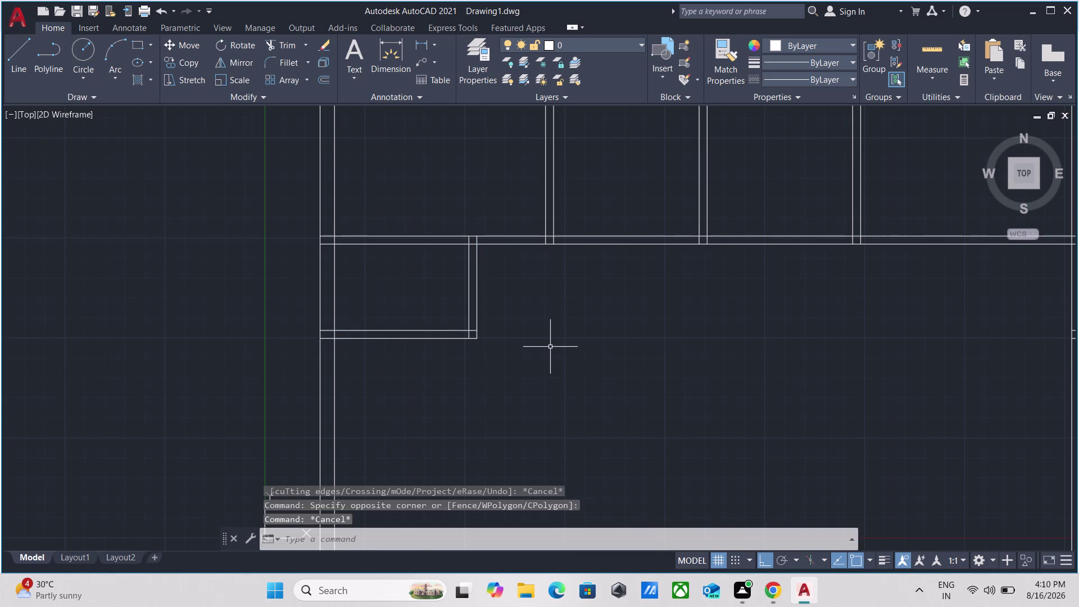
Zoom to the small room's lower wall line, select it, and start OFFSET.
scroll(down, 3)
middle_drag(549, 334, 558, 347)
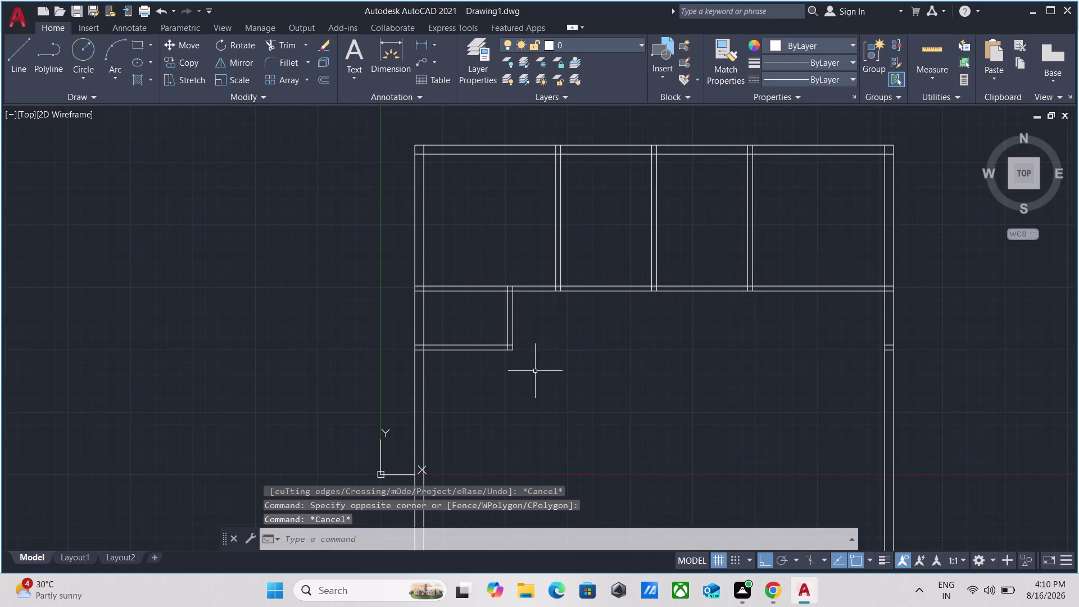
scroll(up, 3)
middle_drag(542, 296, 556, 323)
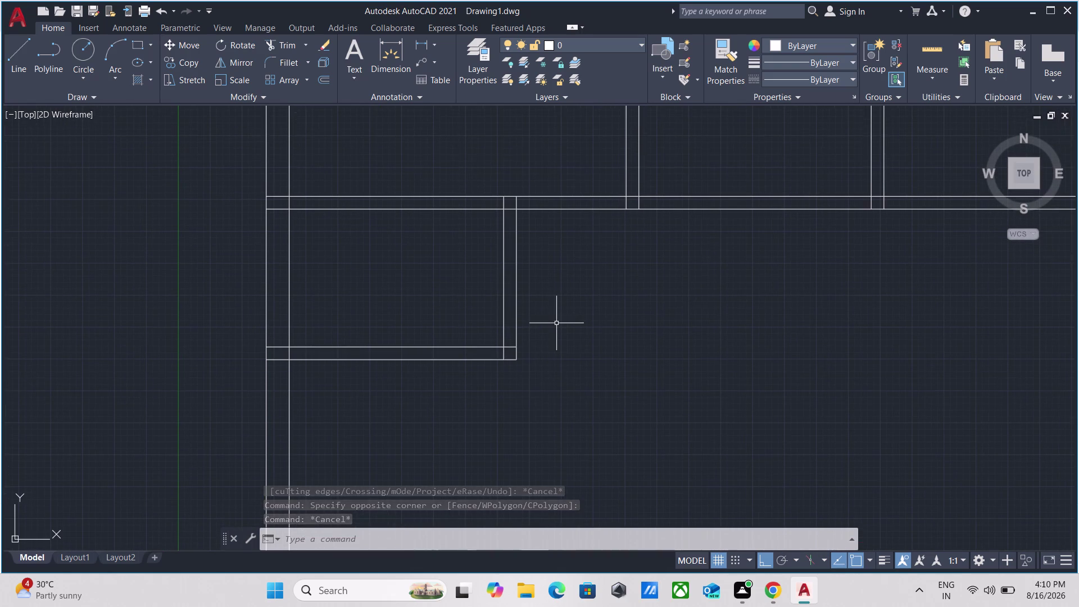
middle_drag(344, 394, 364, 367)
scroll(up, 3)
click(401, 367)
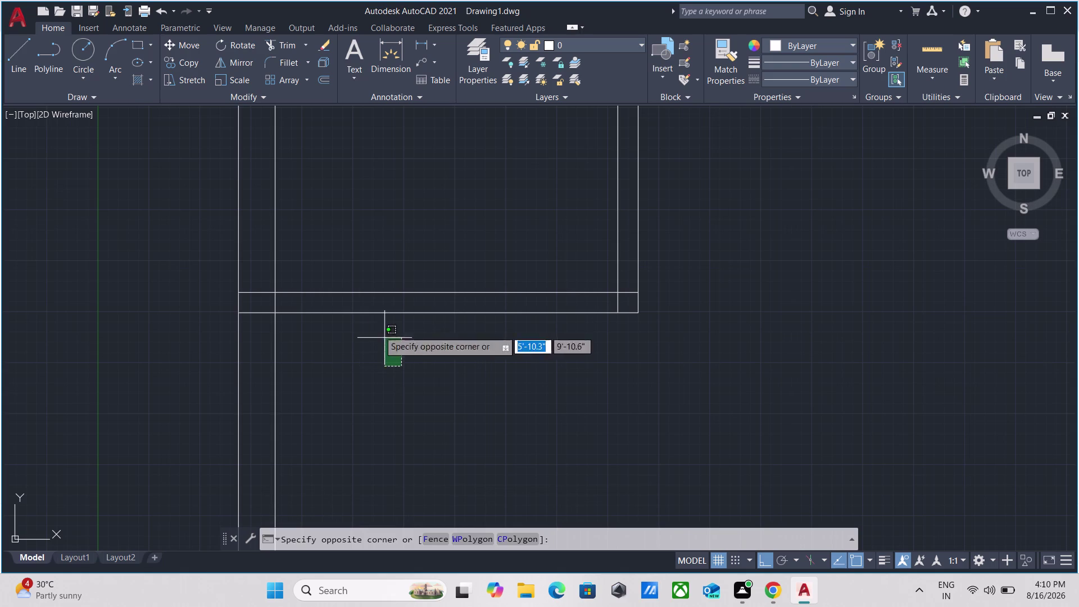
click(358, 310)
key(o)
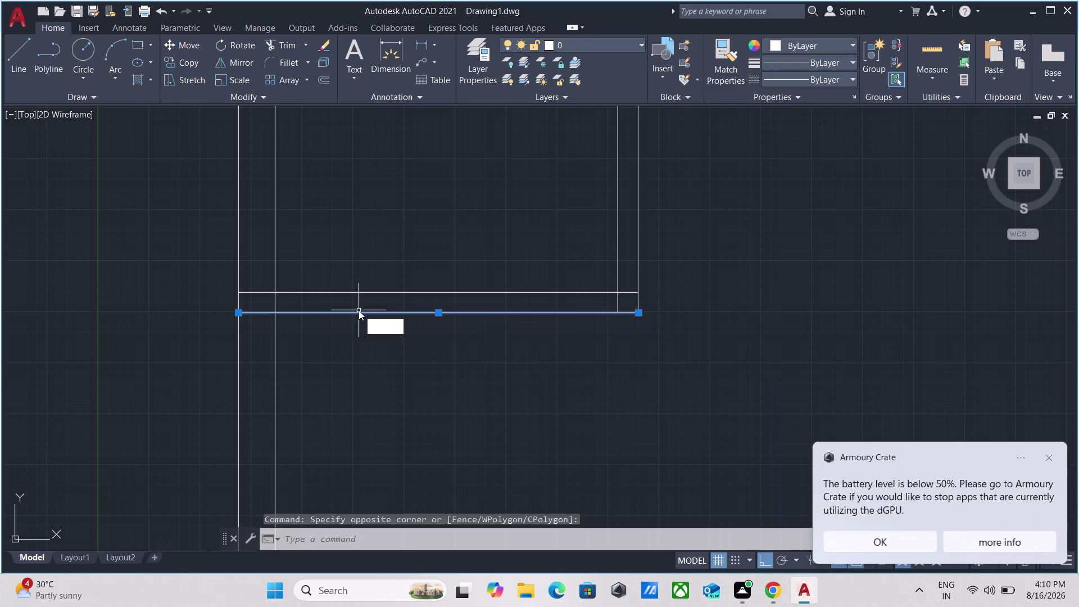
key(Return)
Offset the small room's lower wall line 4'6" downward.
click(401, 316)
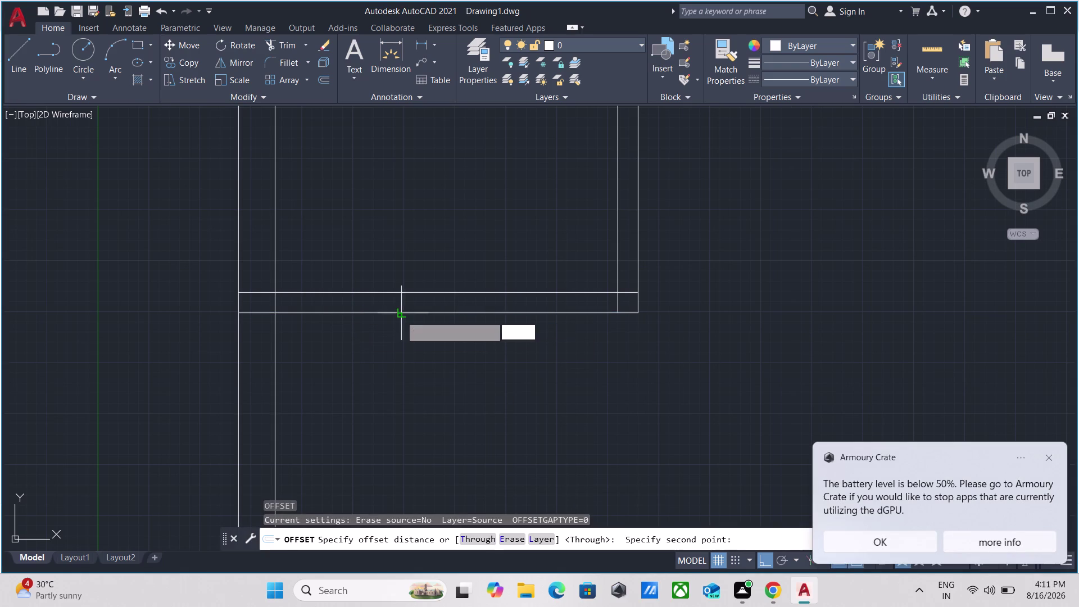
click(398, 373)
middle_drag(390, 390, 396, 322)
scroll(down, 3)
key(4)
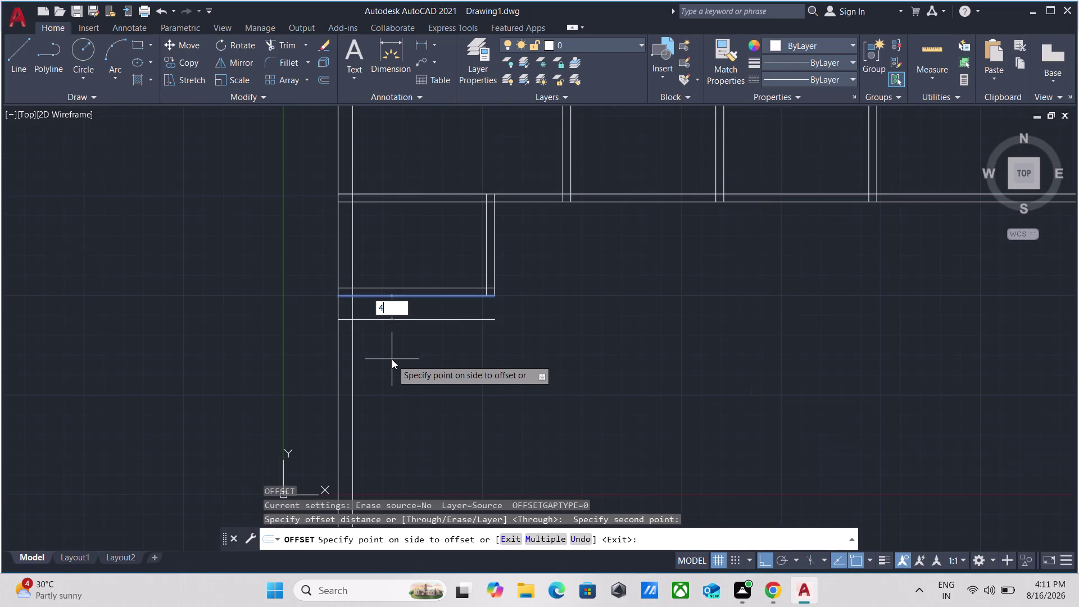
key(apostrophe)
key(6)
key(Return)
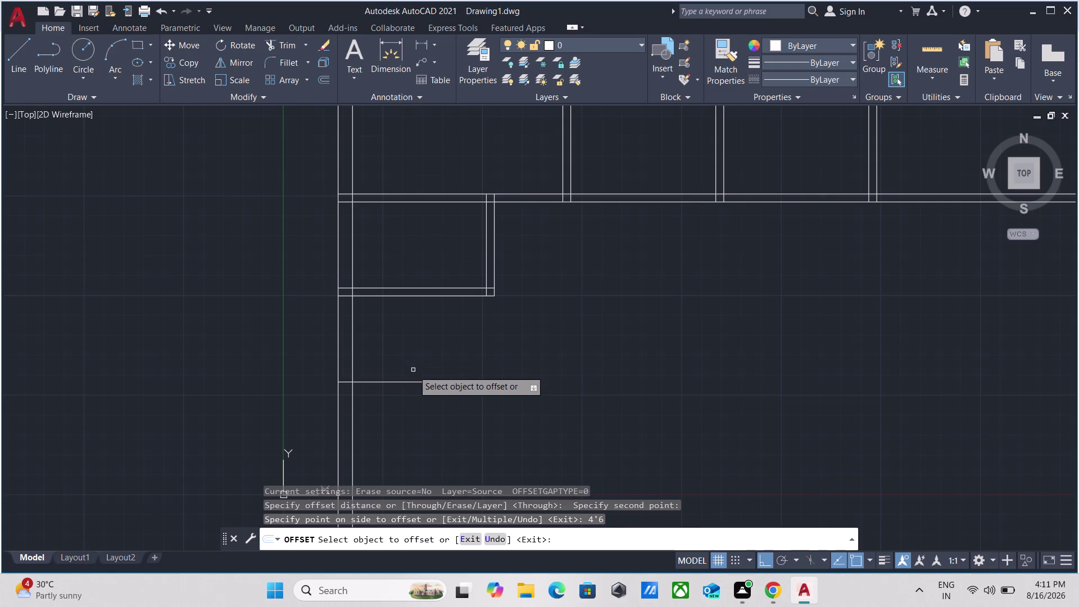
Offset the new line 5" to complete the double wall, then exit.
click(416, 381)
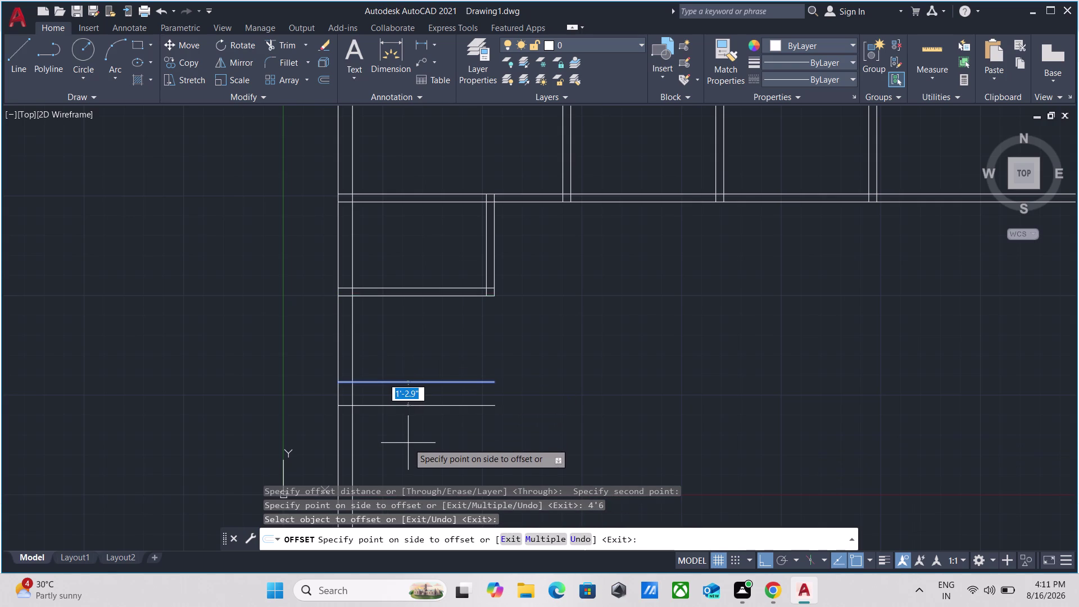
key(5)
key(Return)
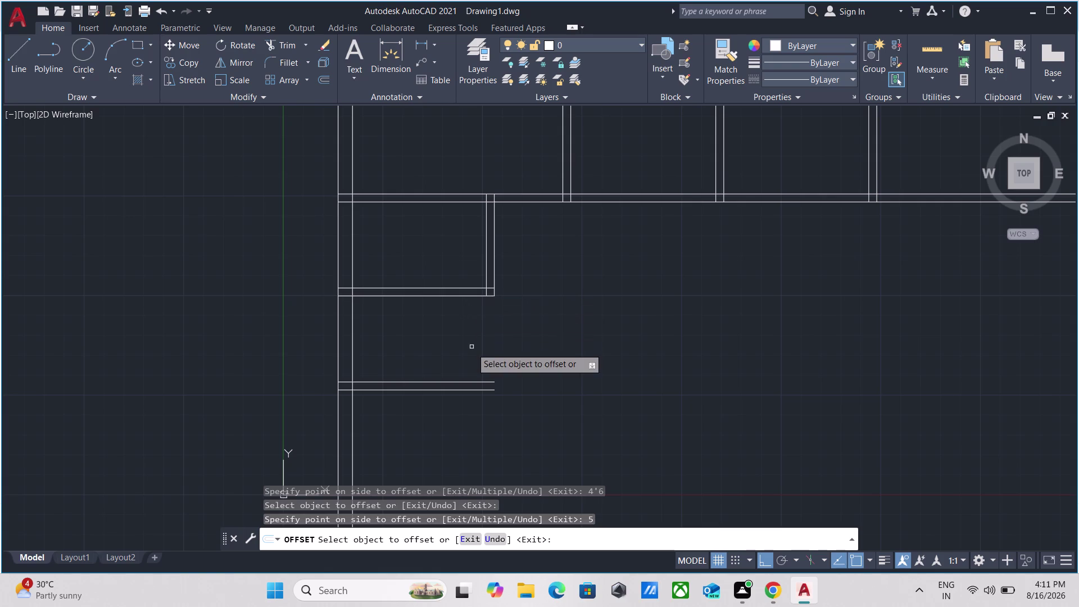
key(e)
key(x)
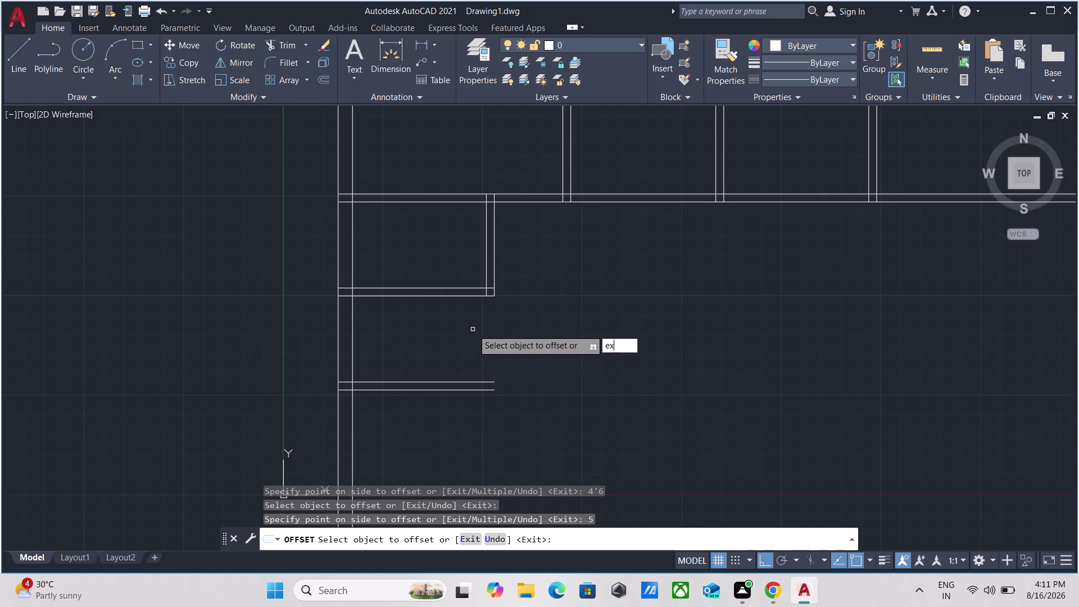
key(Return)
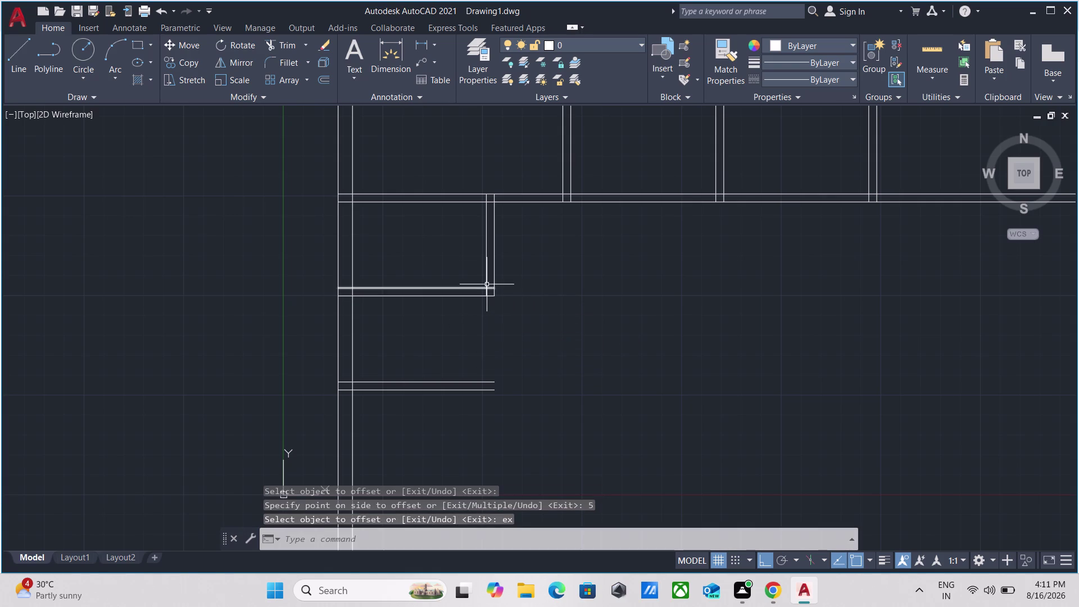
key(Escape)
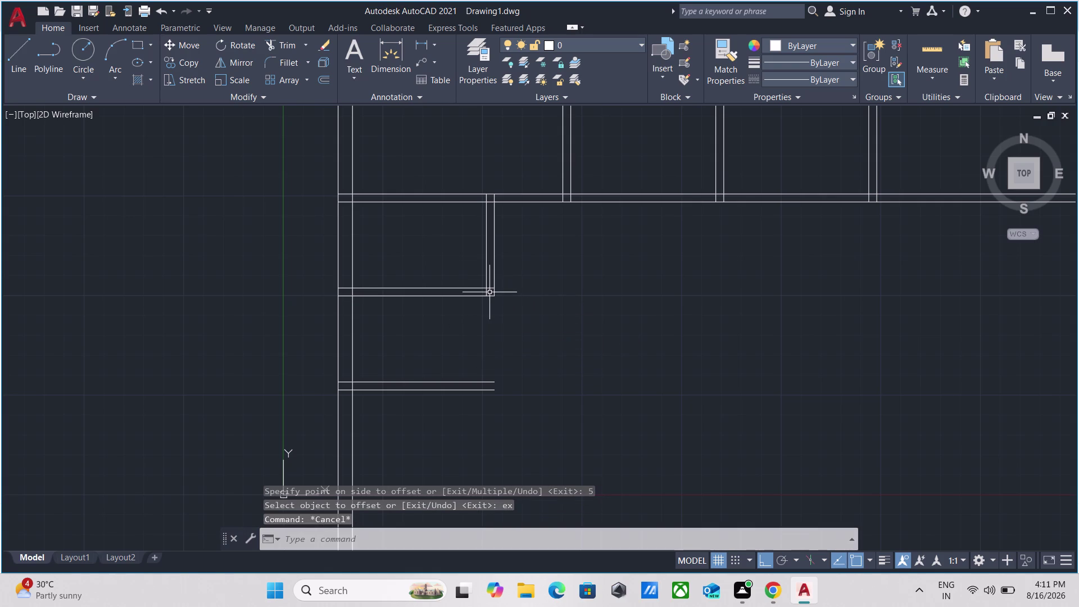
Extend the small room's two right wall lines down to the new lower wall.
key(e)
key(x)
key(Return)
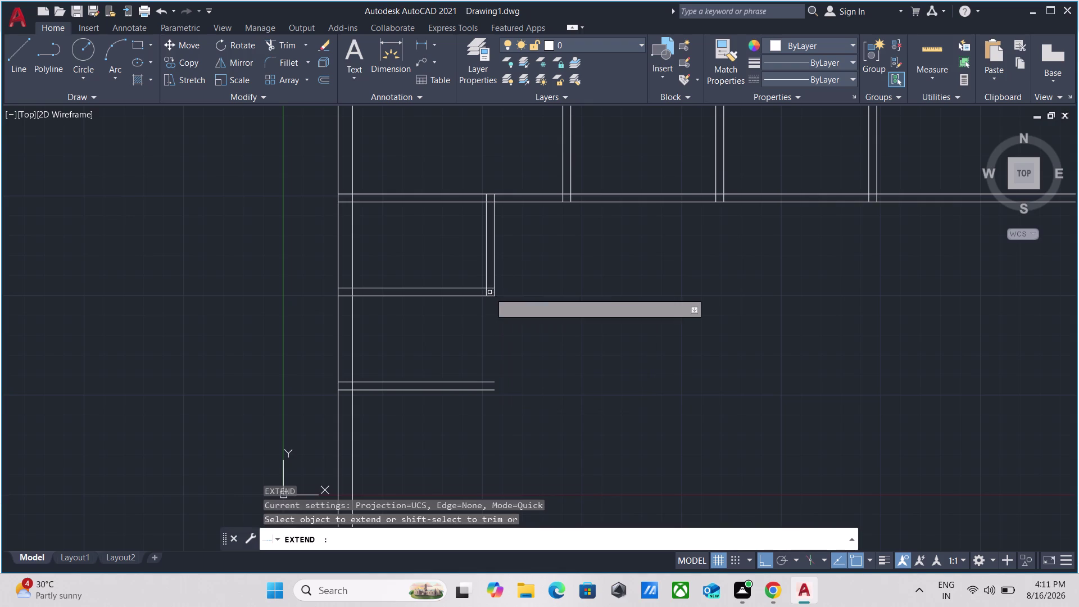
click(486, 278)
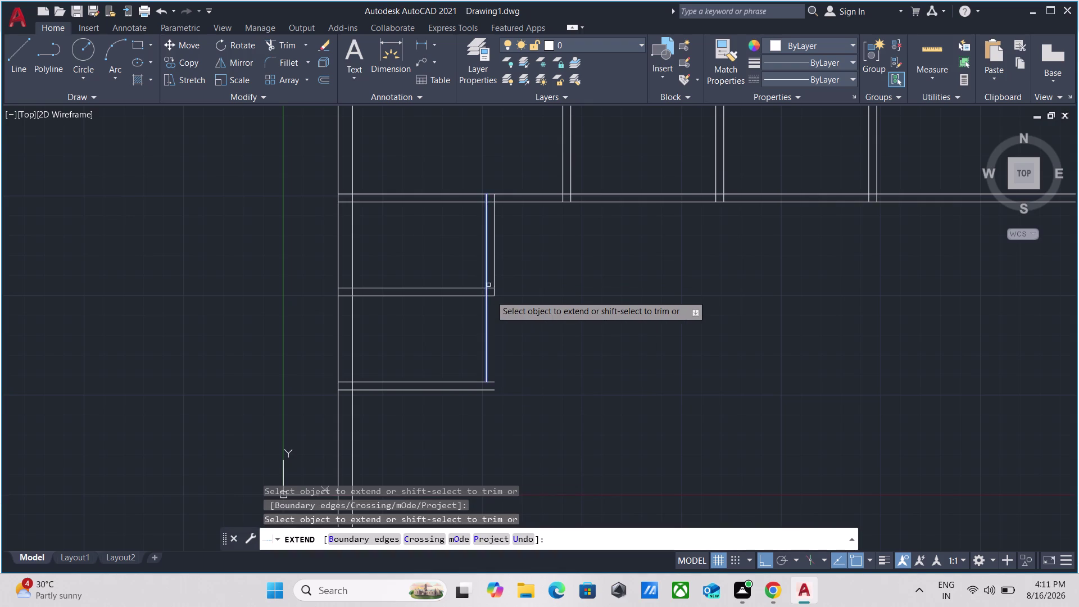
click(488, 347)
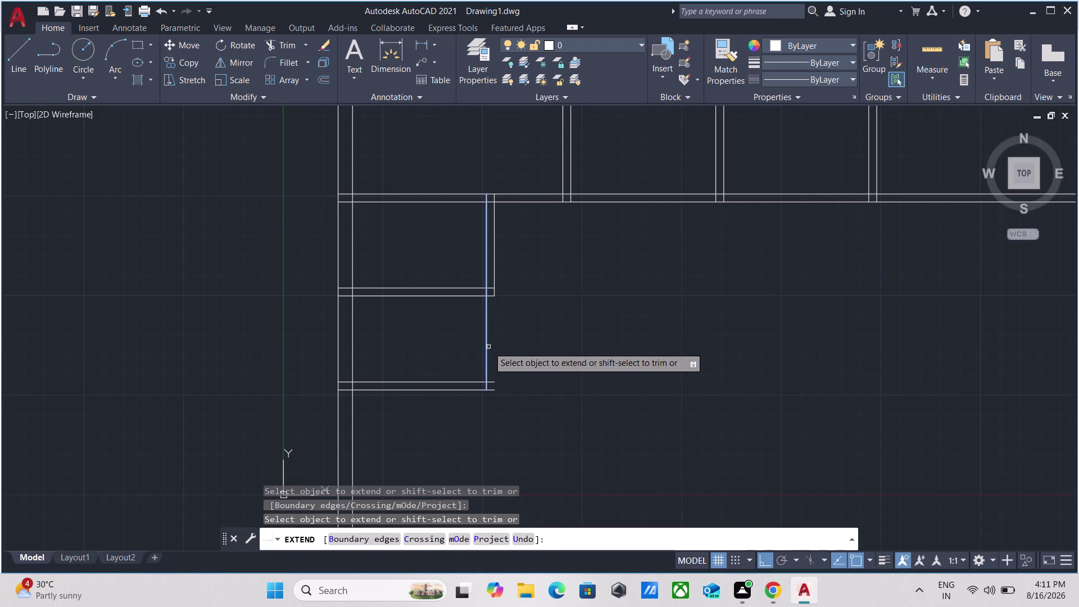
click(493, 272)
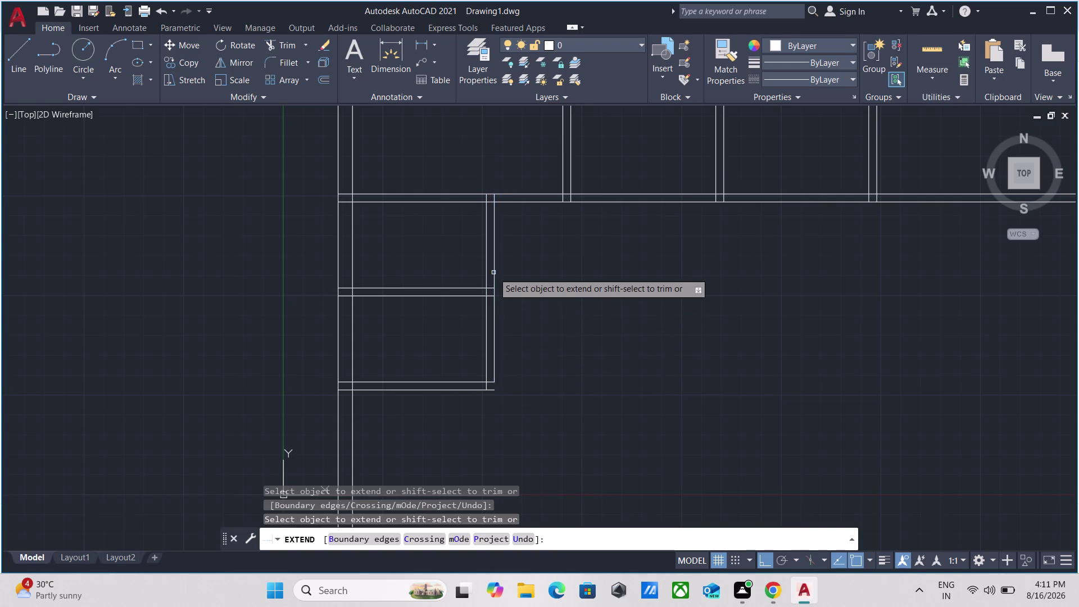
click(496, 335)
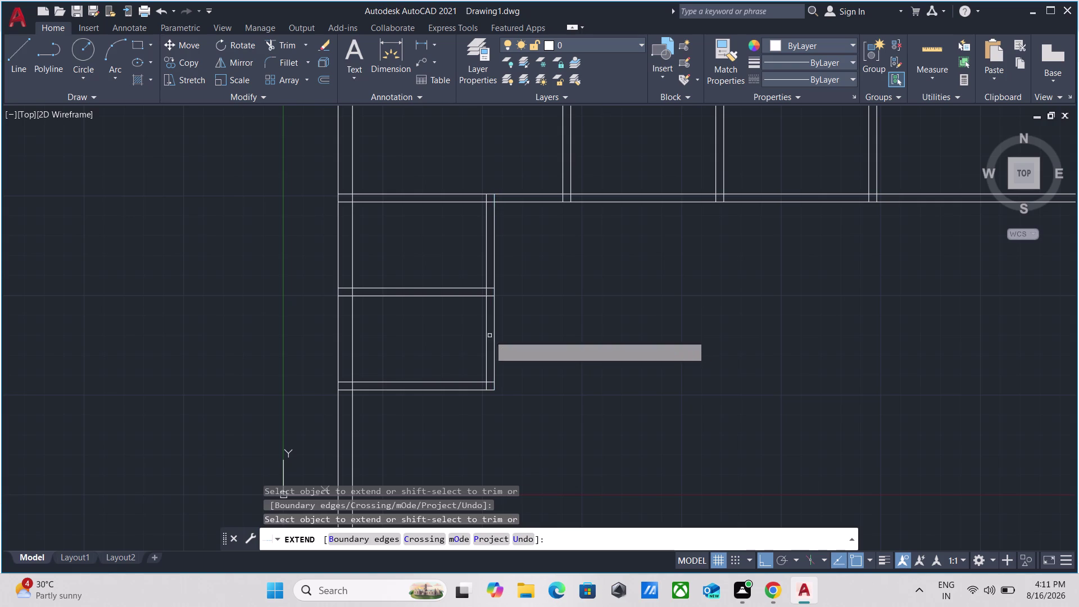
scroll(down, 3)
scroll(up, 3)
scroll(down, 3)
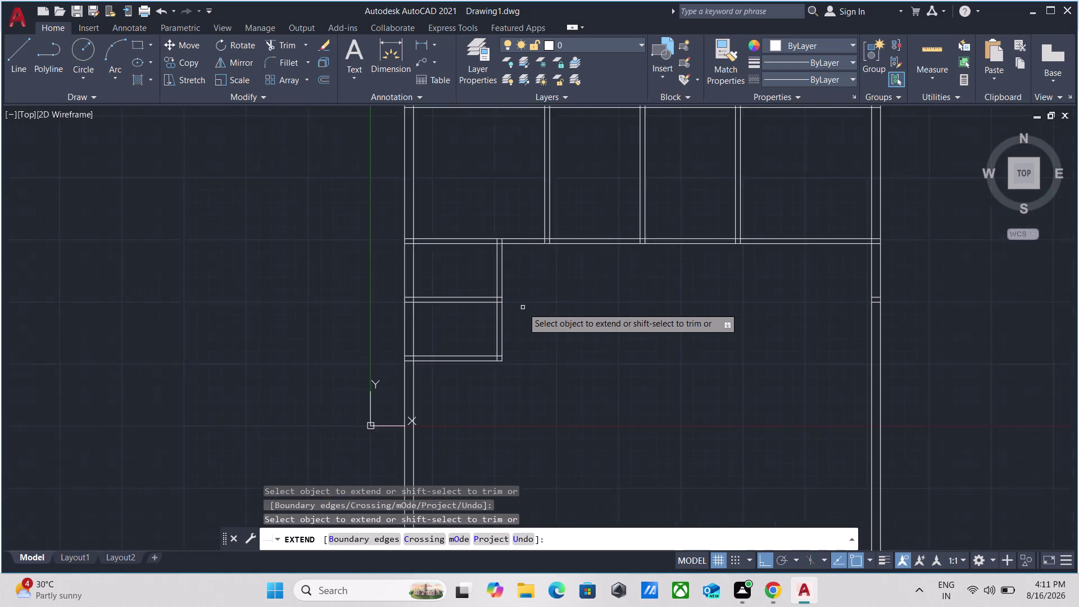
key(Escape)
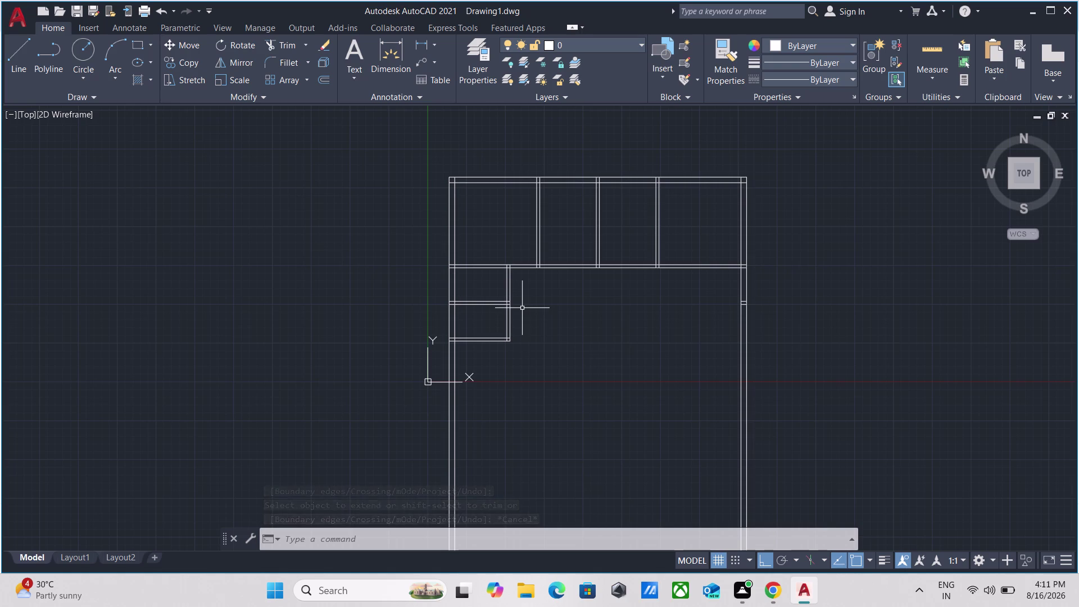
middle_drag(525, 379, 525, 313)
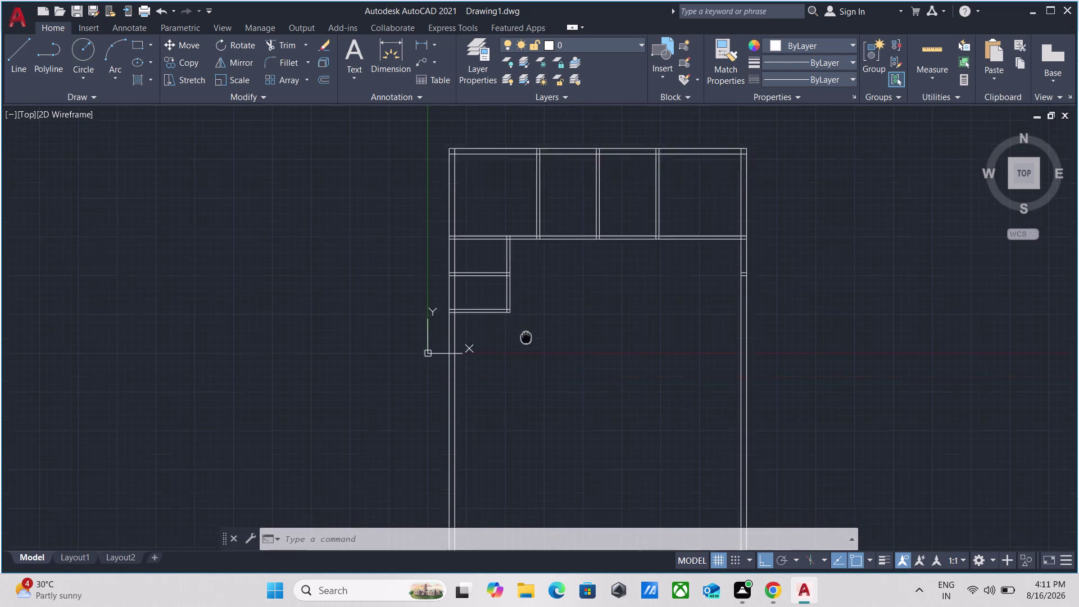
middle_drag(526, 313, 521, 271)
scroll(down, 3)
middle_drag(524, 263, 515, 287)
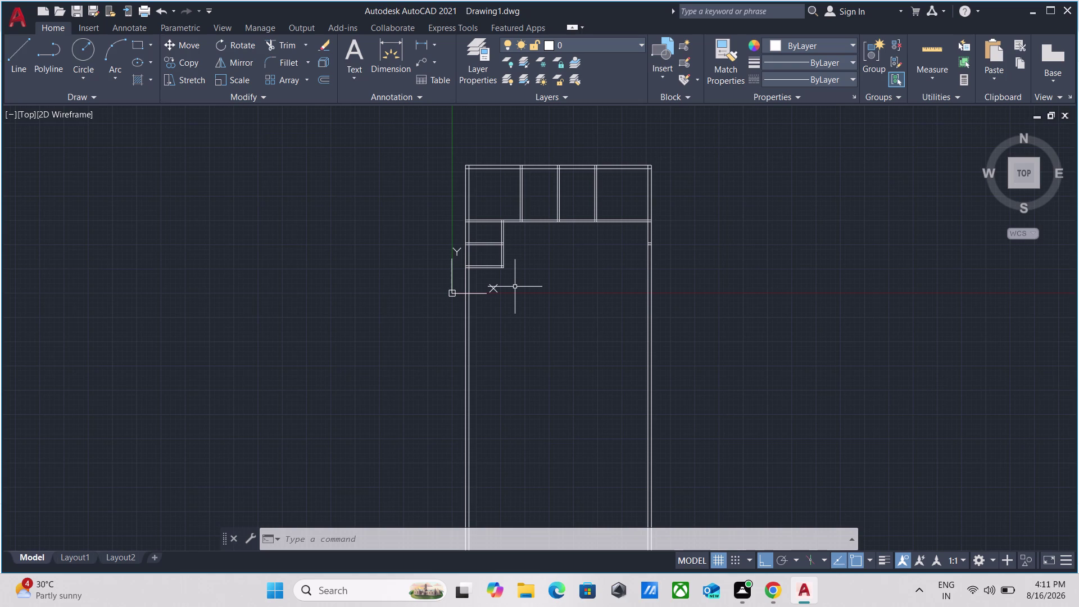
scroll(up, 3)
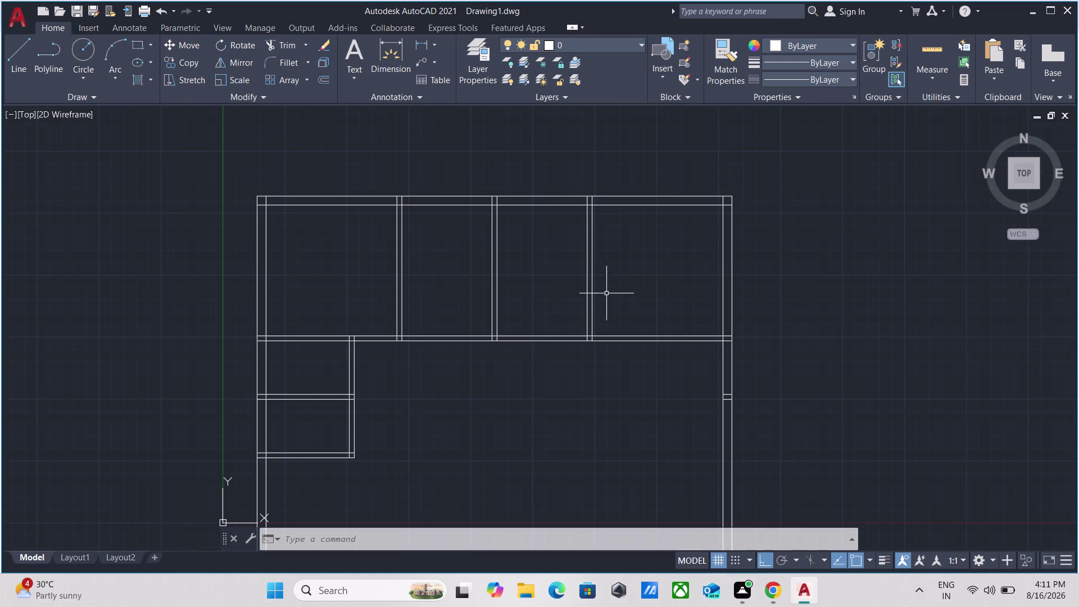
middle_drag(607, 294, 568, 163)
scroll(up, 3)
scroll(up, 3)
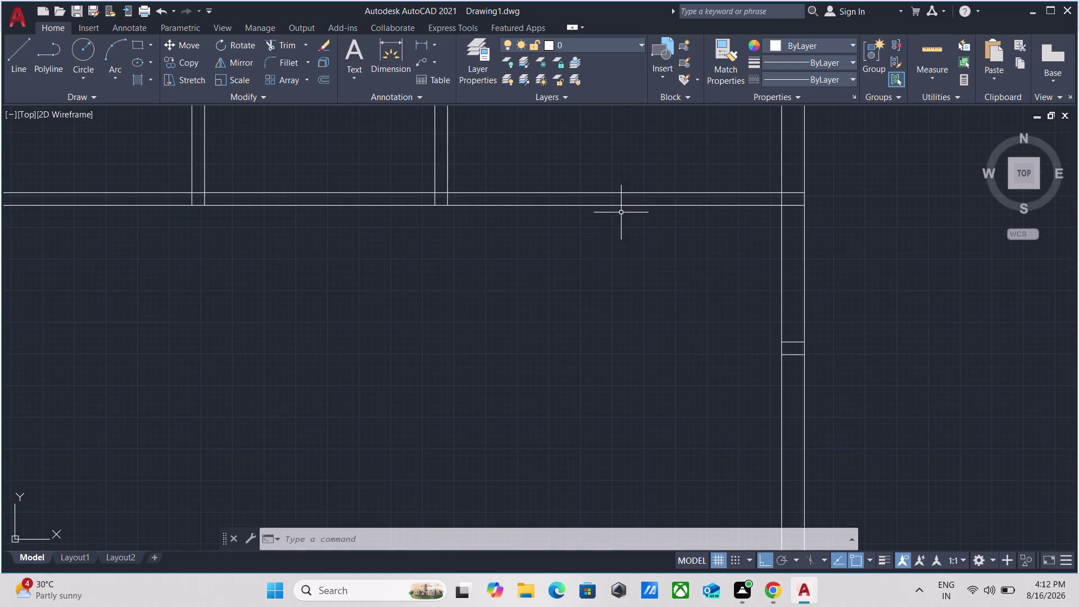
scroll(down, 3)
middle_drag(271, 311, 323, 295)
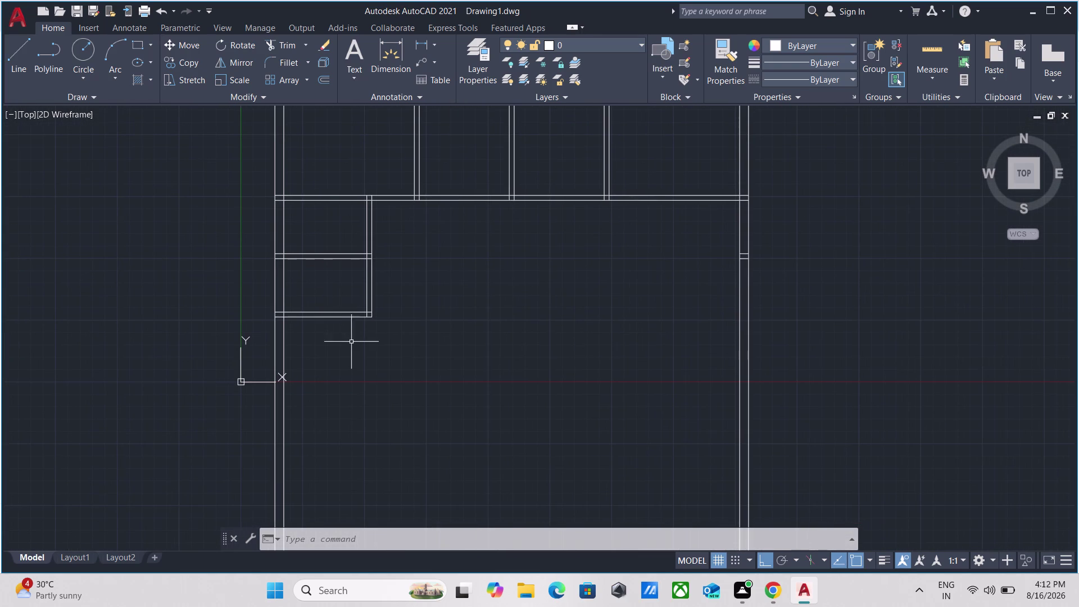
click(427, 387)
click(349, 215)
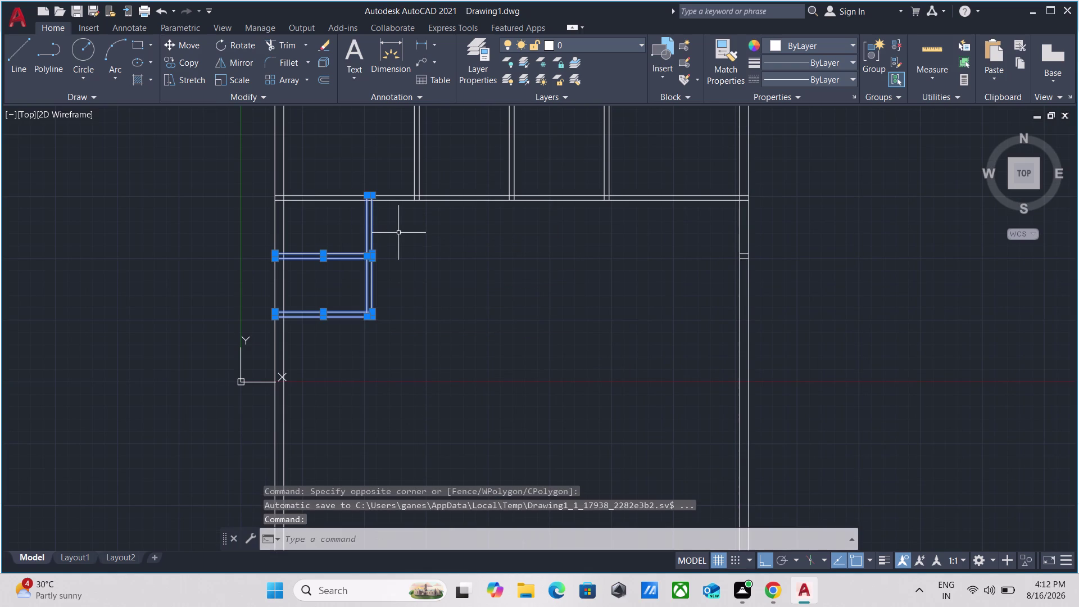
text(mi)
key(Return)
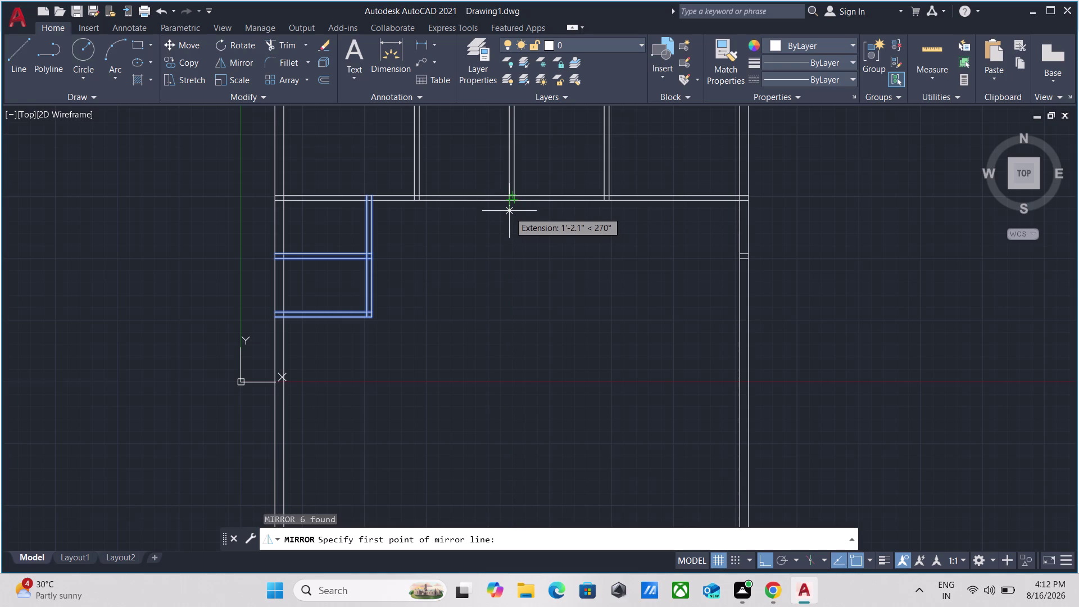
key(Escape)
key(Escape)
scroll(up, 3)
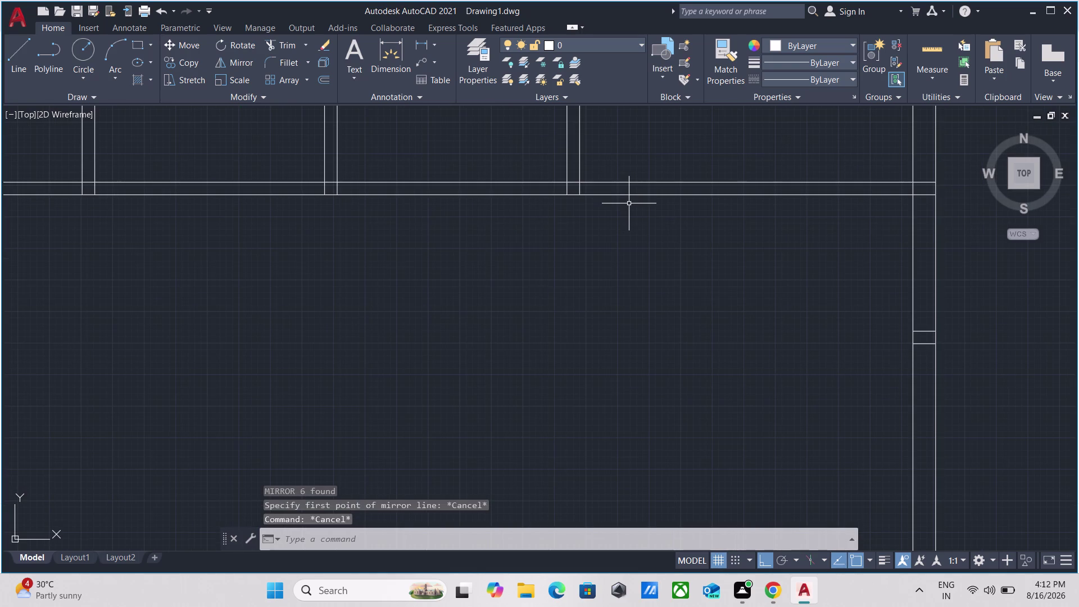
text(tr)
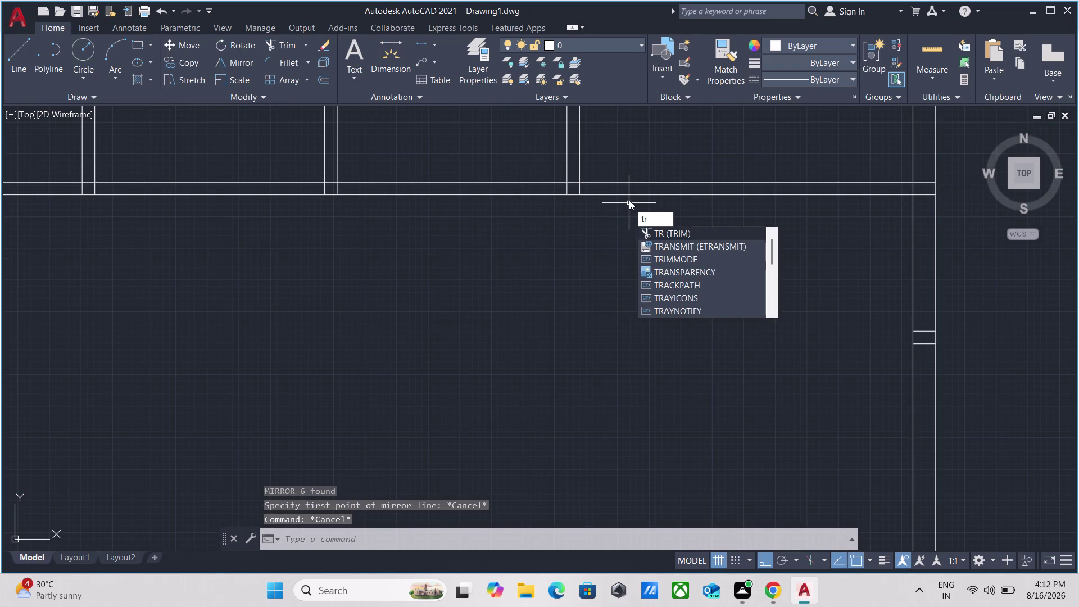
Trim the crossing wall lines at two partition junctions along the upper wall.
key(Return)
scroll(up, 3)
scroll(down, 3)
scroll(down, 3)
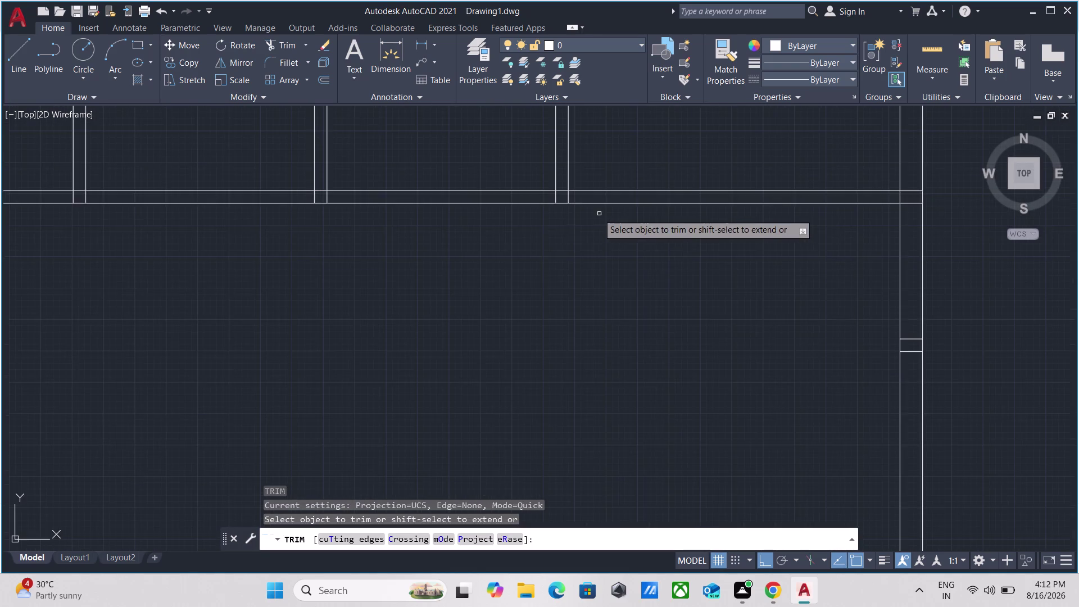
scroll(down, 3)
scroll(up, 3)
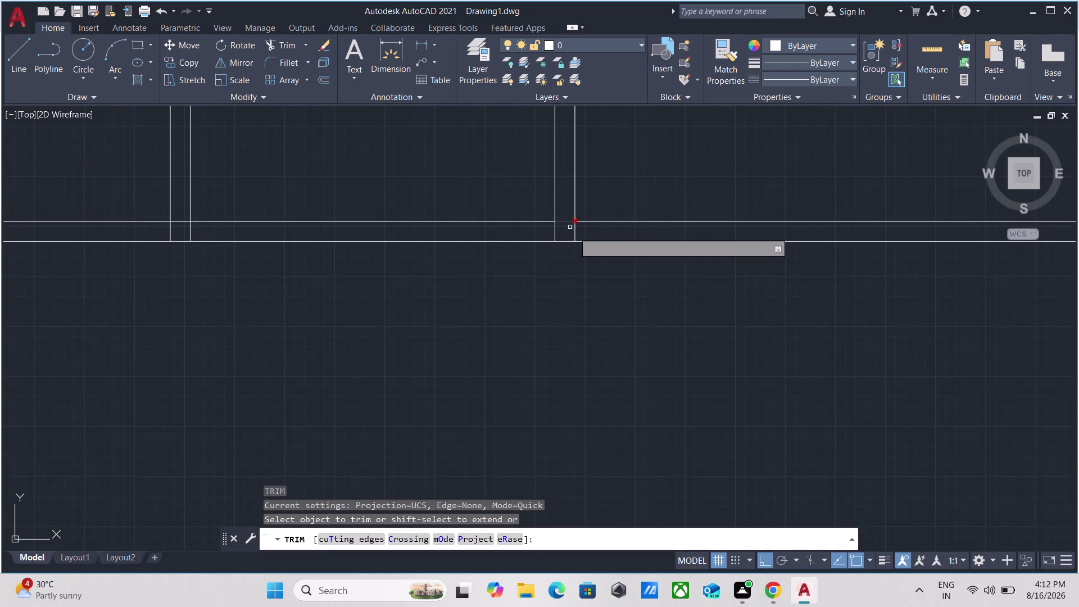
click(592, 233)
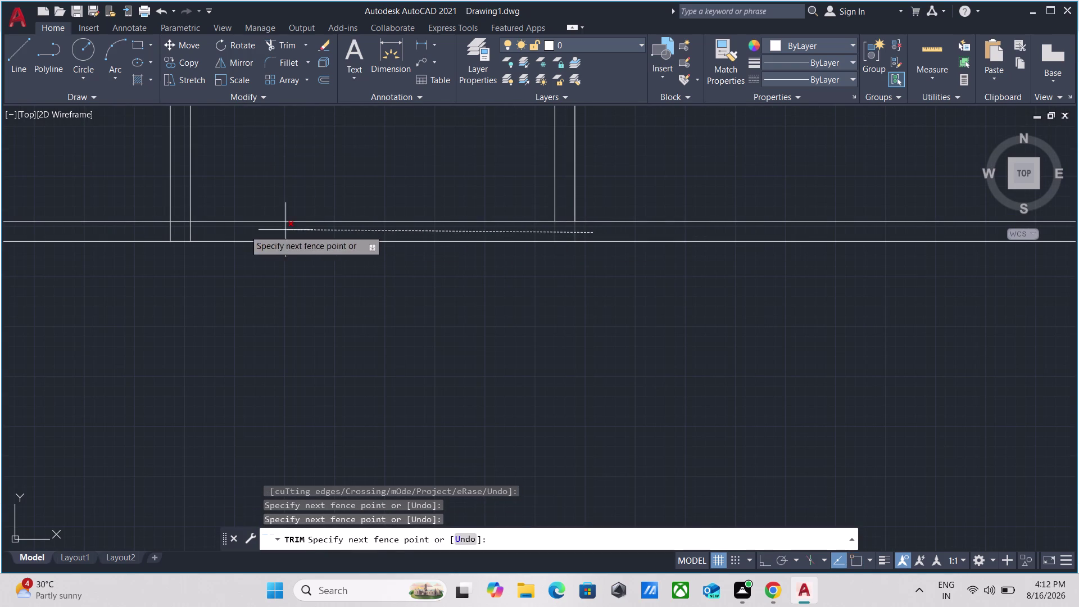
click(145, 229)
scroll(down, 3)
middle_drag(145, 229, 146, 229)
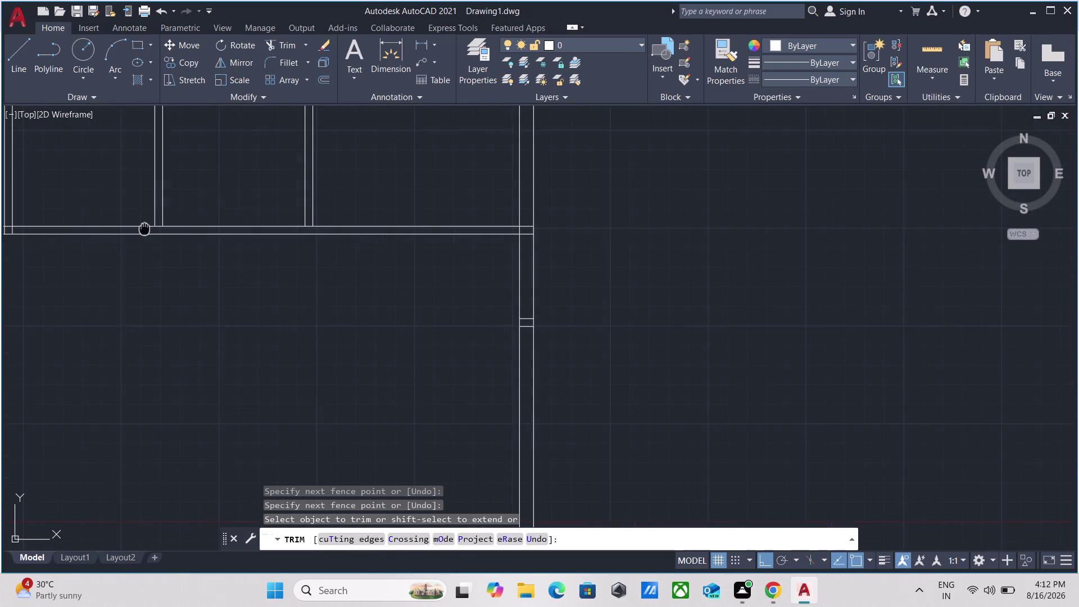
middle_drag(146, 229, 731, 234)
scroll(up, 3)
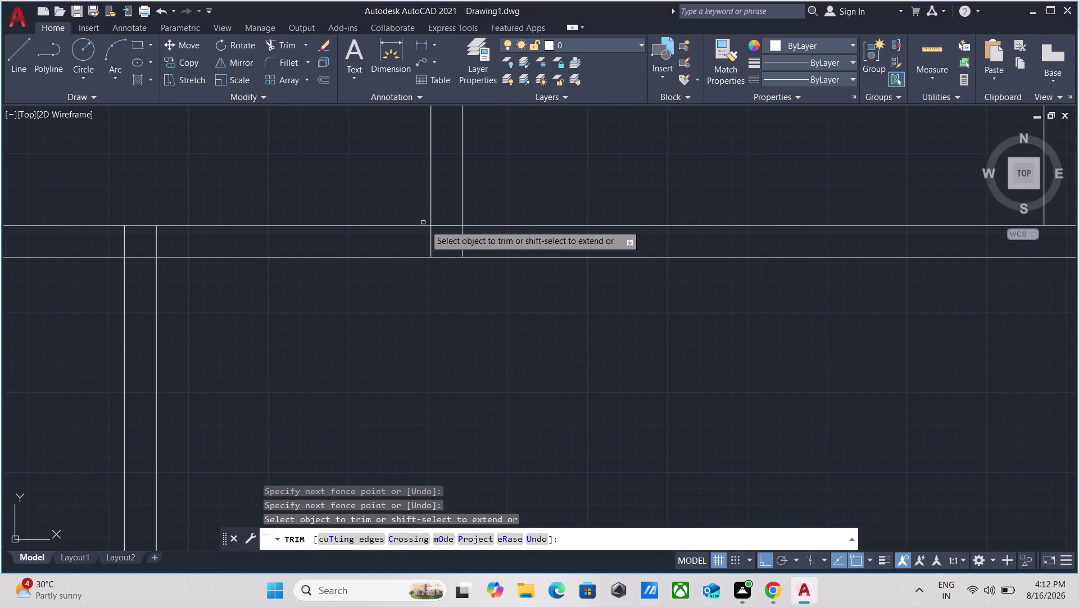
click(494, 238)
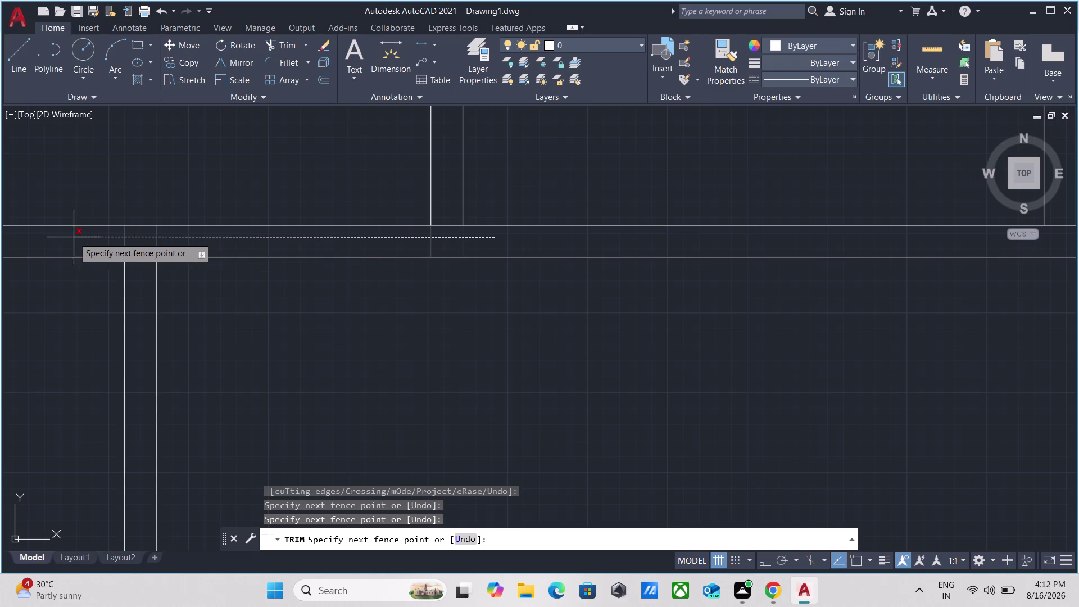
click(70, 240)
Trim the crossing lines at the wall corner, then end the trim.
scroll(down, 3)
scroll(down, 3)
middle_drag(303, 322, 511, 331)
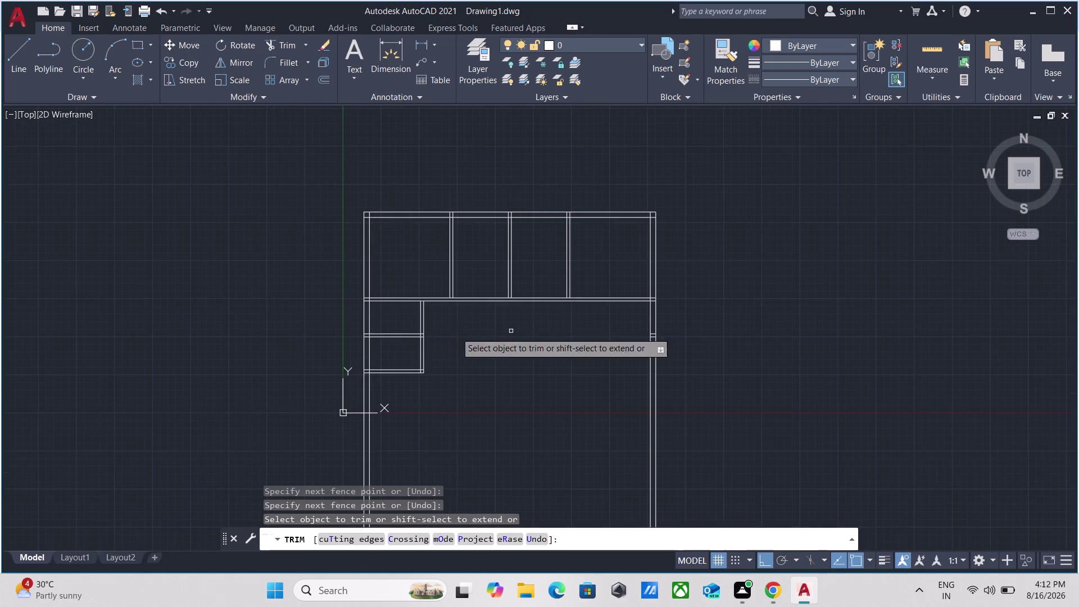
scroll(up, 3)
scroll(up, 3)
click(513, 277)
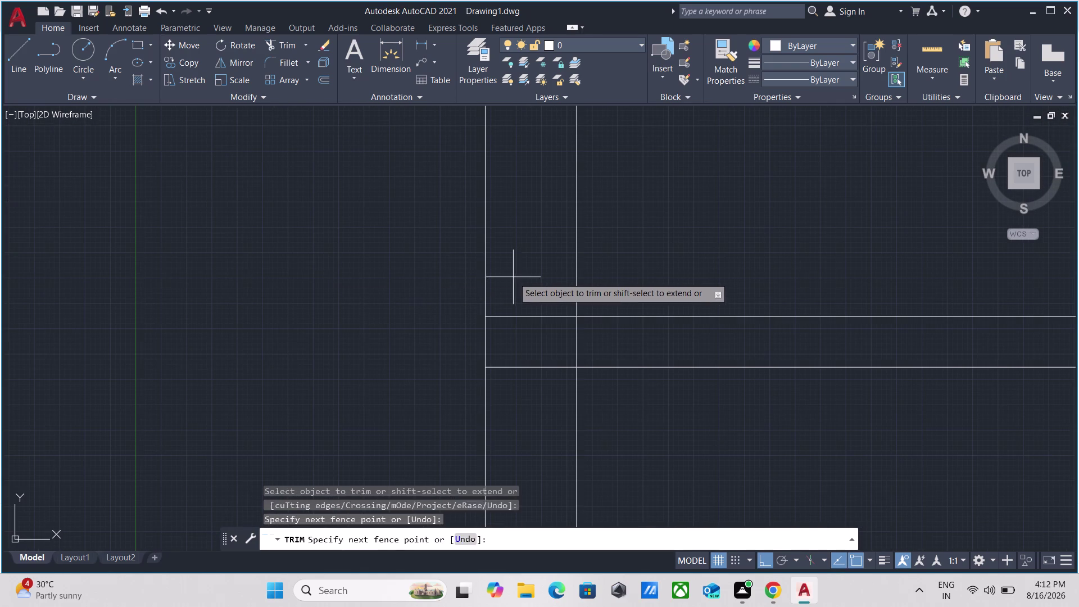
click(529, 399)
drag(538, 359, 543, 358)
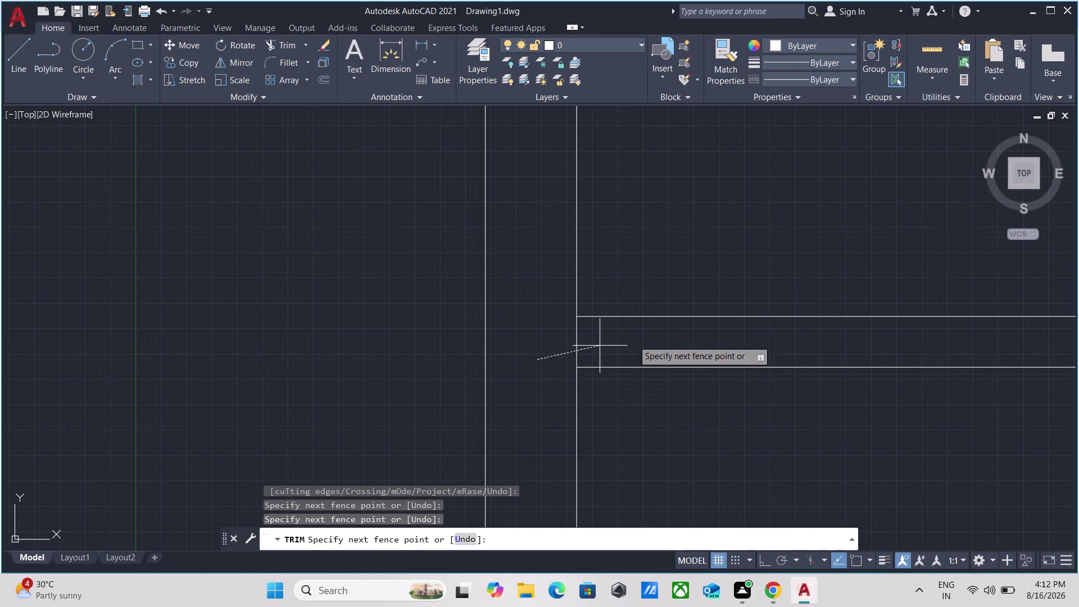
click(633, 340)
key(Escape)
Crossing-select the small left room's partition walls.
scroll(down, 3)
scroll(up, 3)
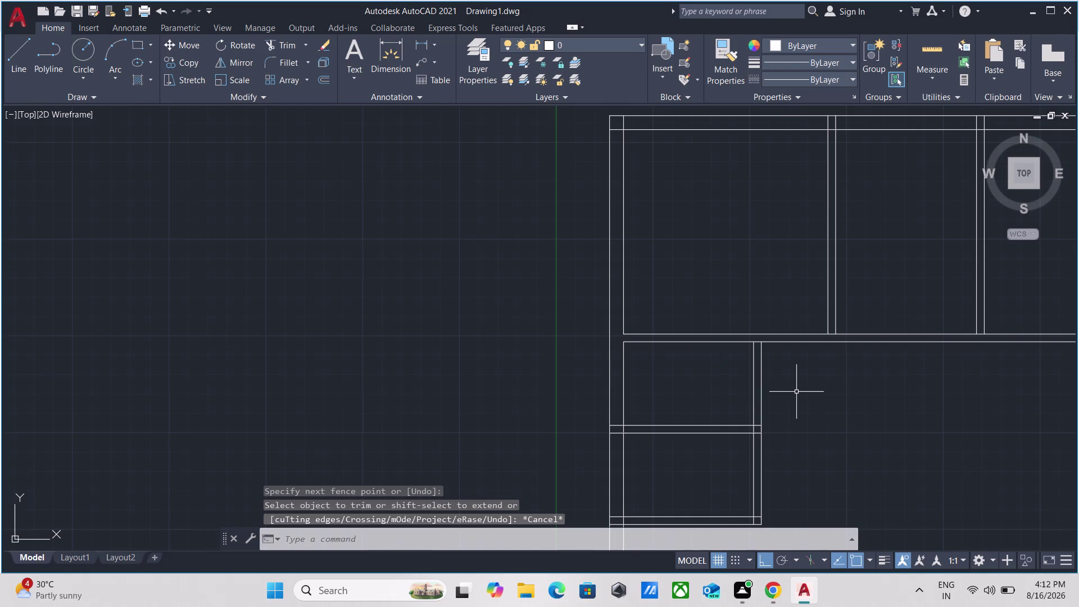
scroll(up, 3)
scroll(down, 3)
middle_drag(797, 386, 767, 256)
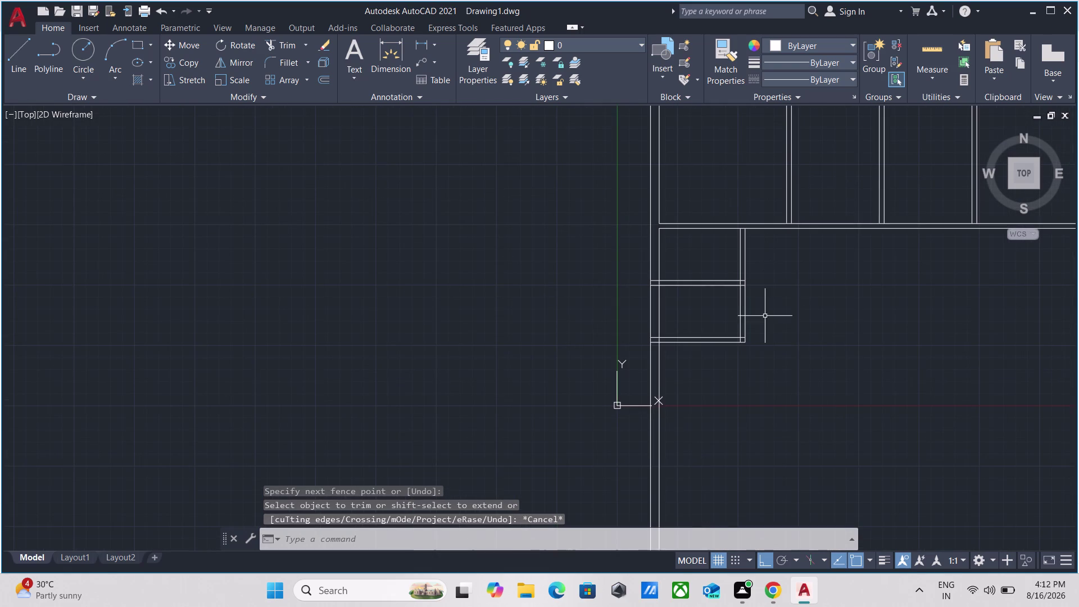
scroll(up, 3)
drag(769, 385, 764, 373)
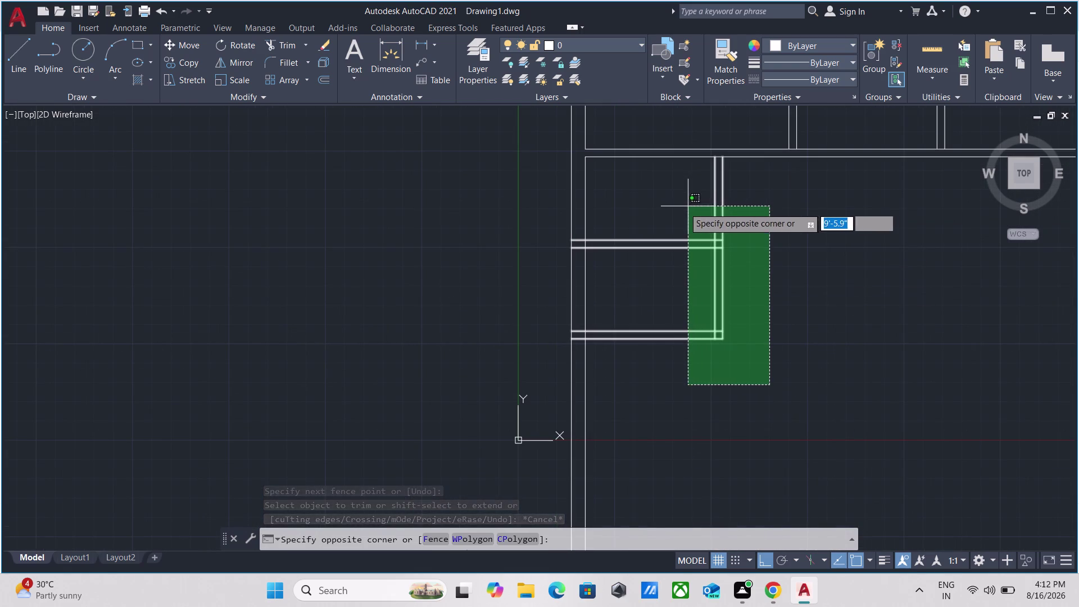
click(660, 193)
scroll(down, 3)
middle_drag(770, 203, 658, 232)
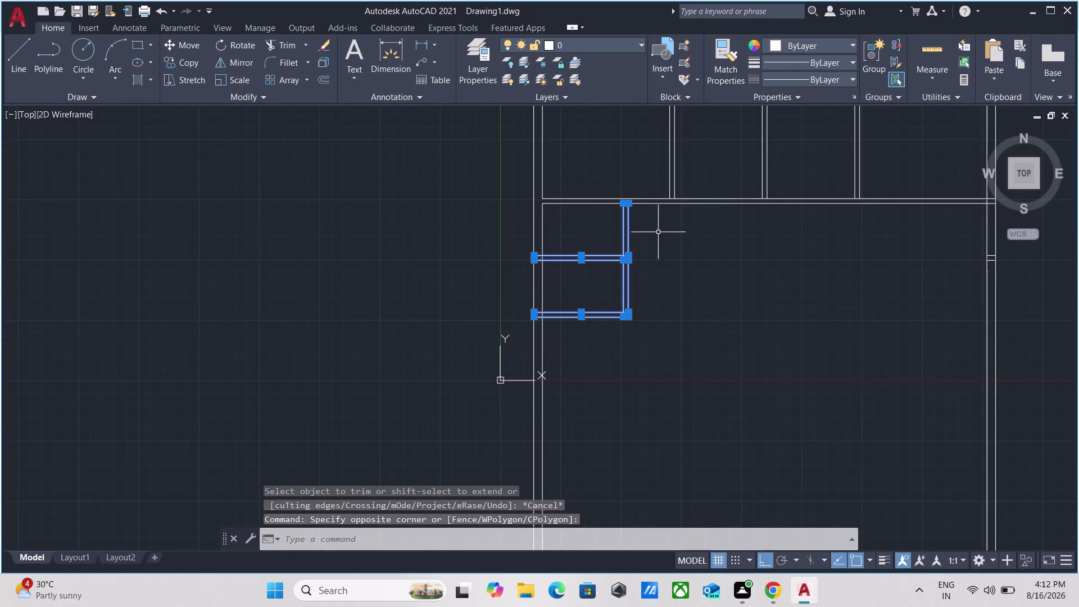
key(m)
key(i)
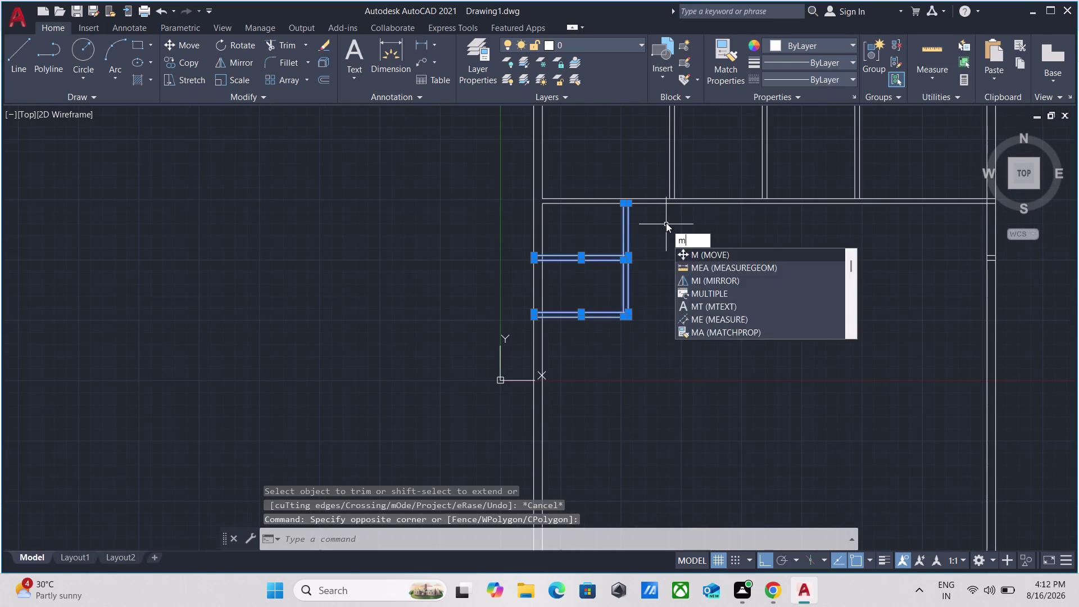
key(Return)
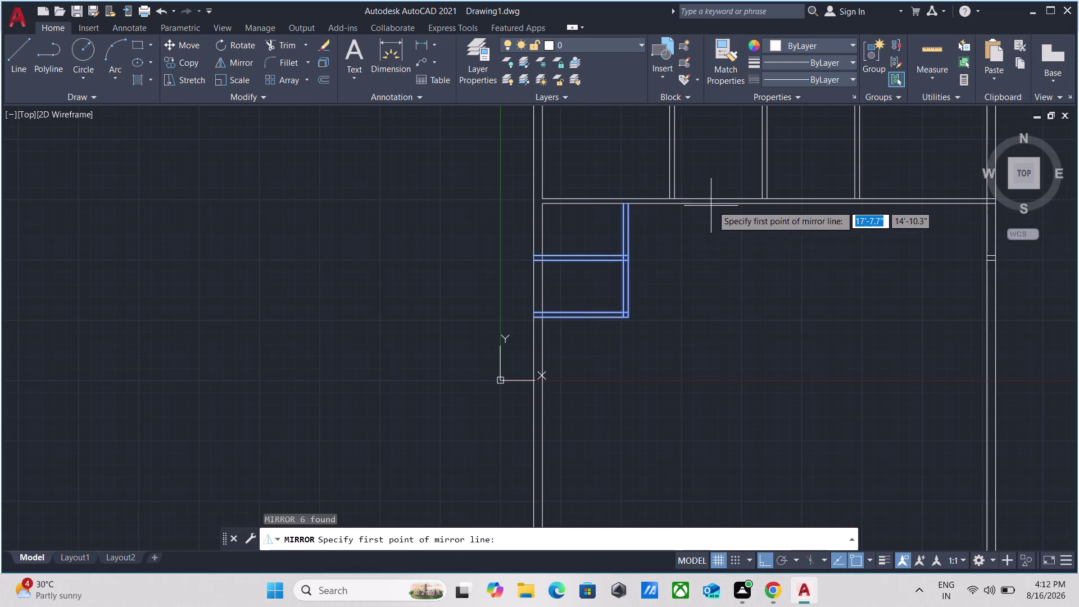
click(768, 205)
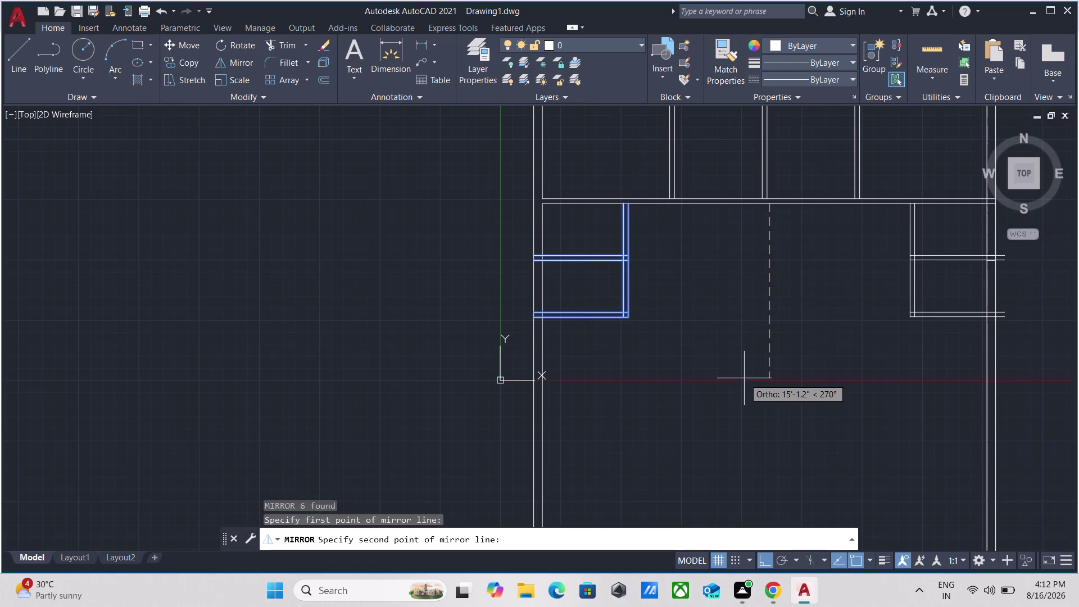
scroll(up, 3)
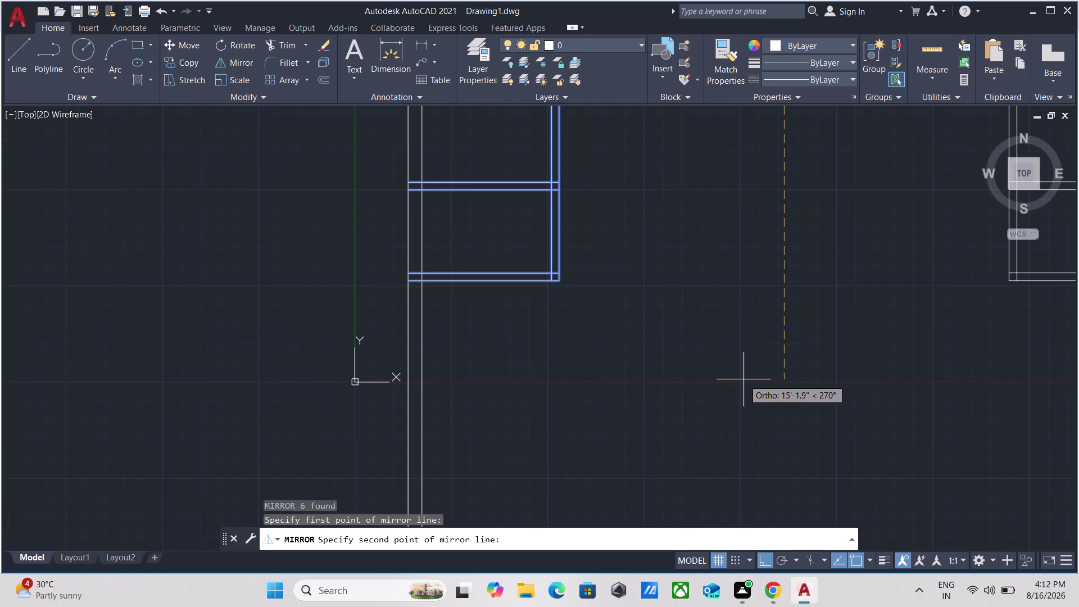
scroll(down, 3)
middle_drag(743, 379, 680, 408)
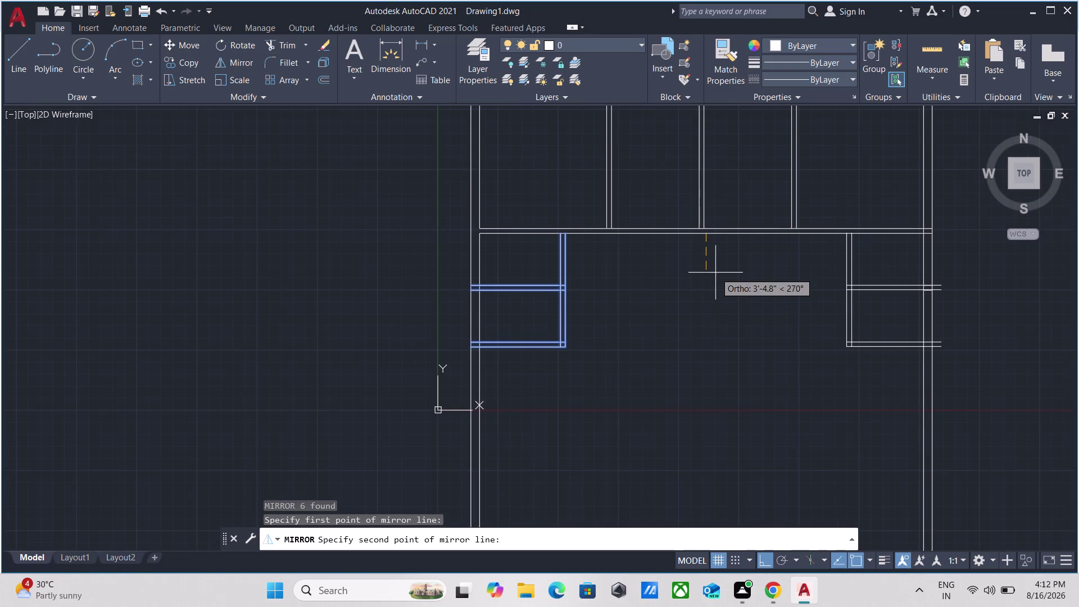
key(Escape)
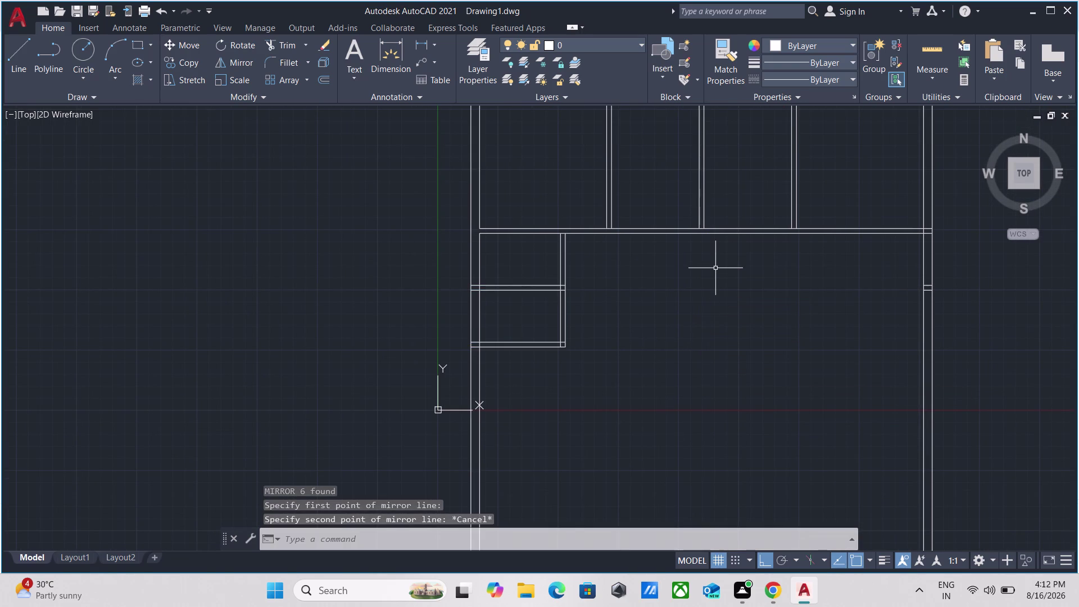
Trim the overhanging wall lines at the first partition junction with a fence.
scroll(up, 3)
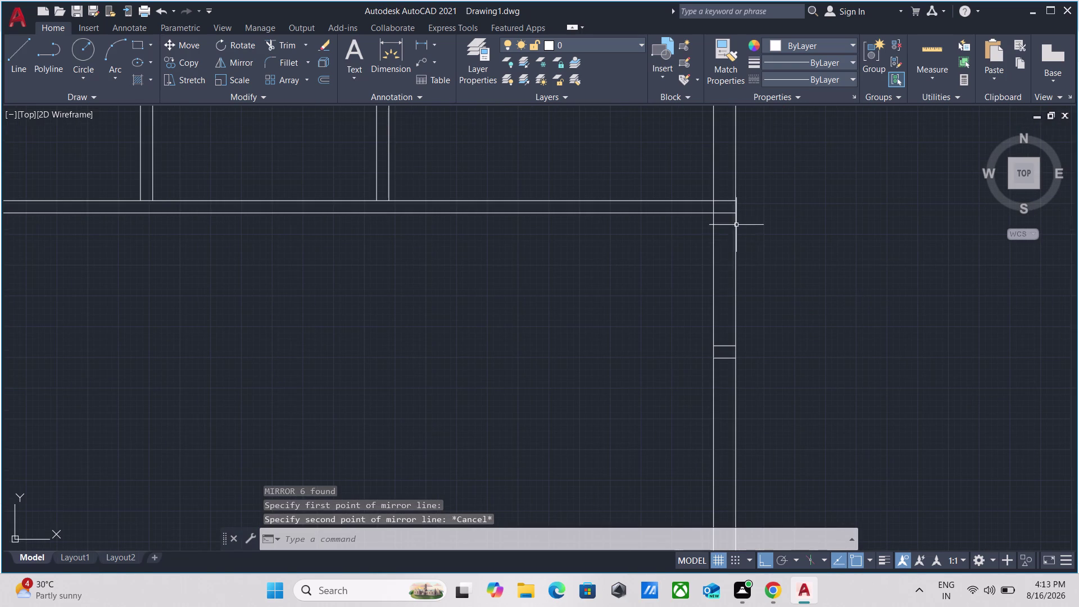
scroll(up, 3)
text(tr)
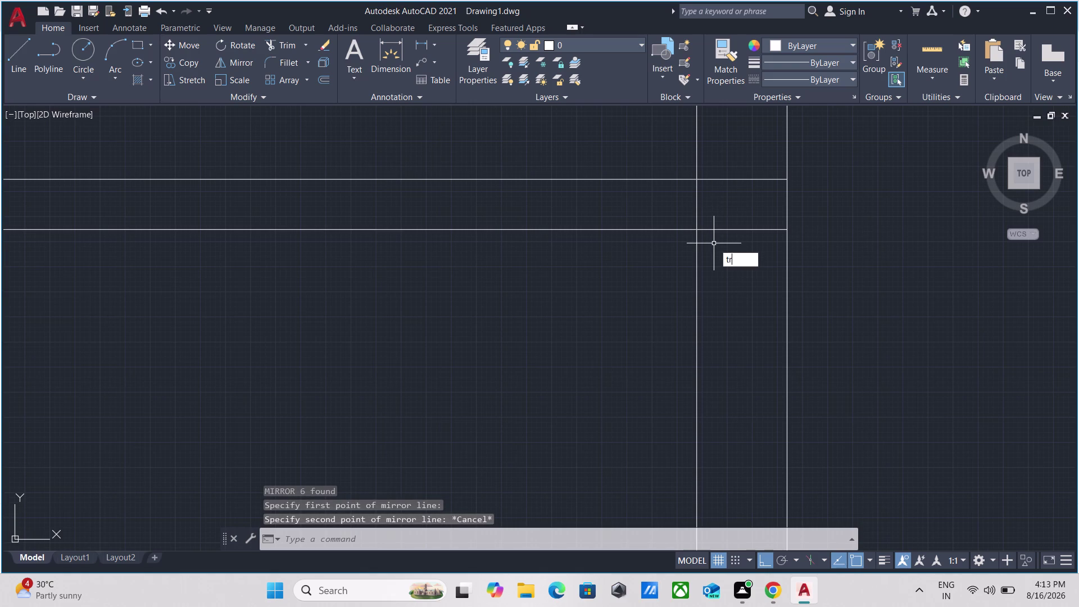
key(Return)
click(725, 269)
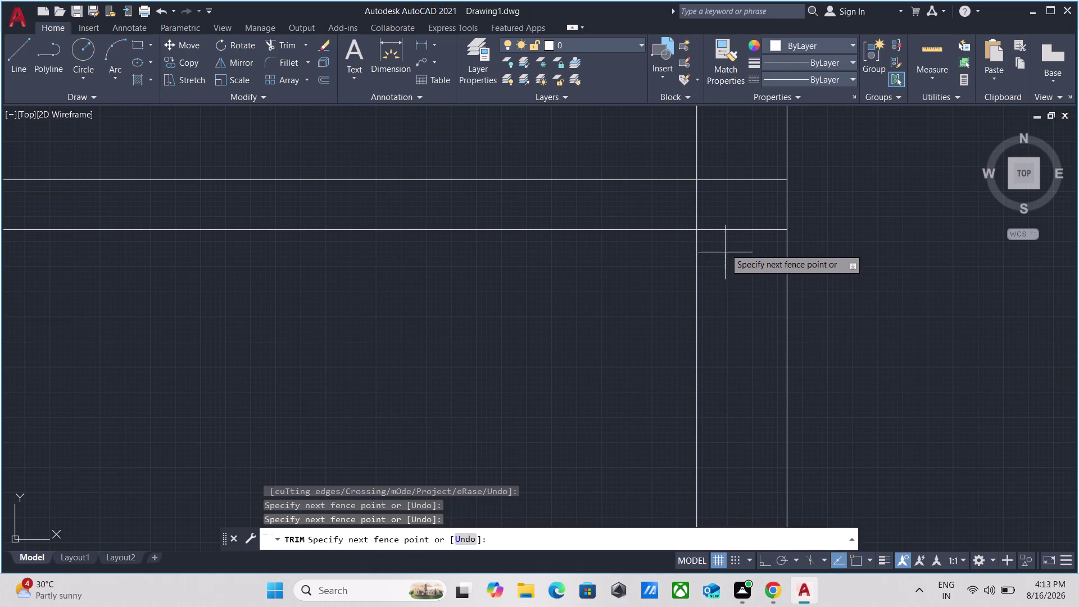
click(722, 138)
click(721, 207)
click(645, 206)
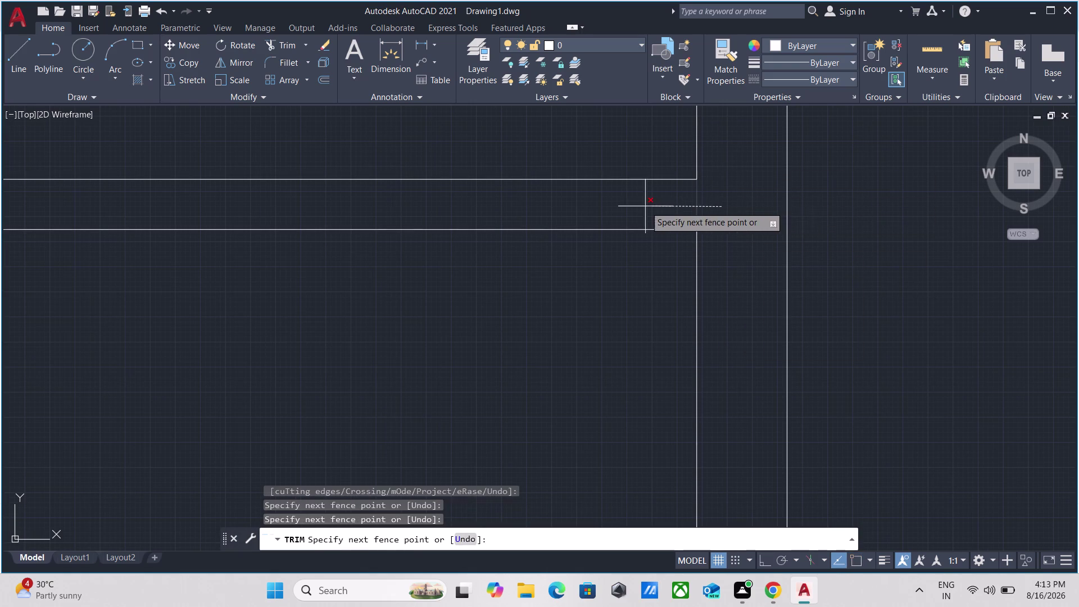
key(Escape)
Start another trim pass at the left partition rooms, fencing across the junction lines.
scroll(down, 3)
scroll(down, 3)
middle_drag(423, 319, 535, 270)
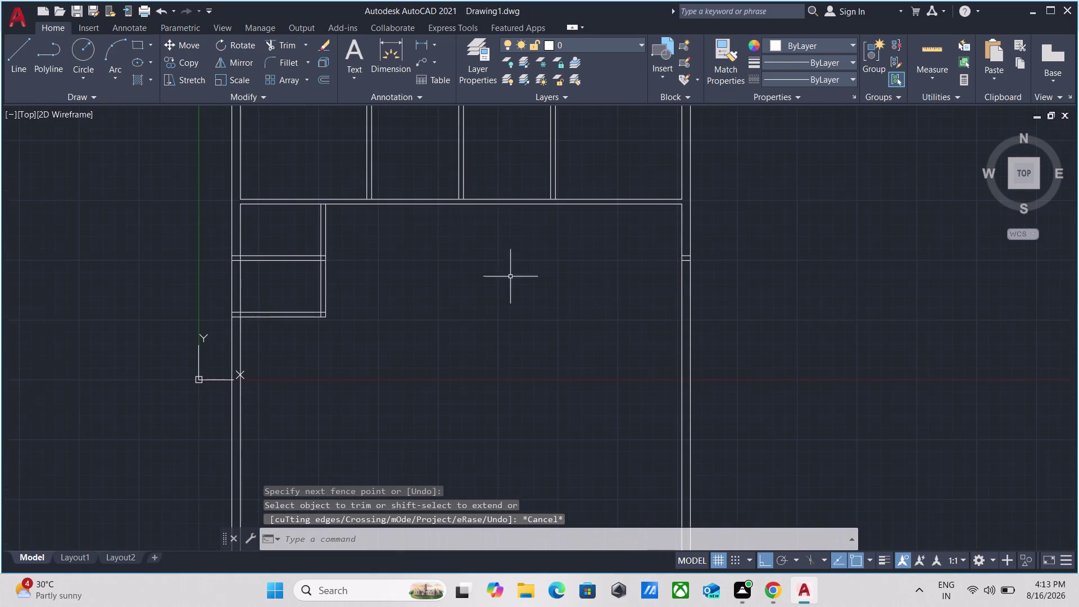
scroll(up, 3)
scroll(down, 3)
middle_drag(779, 295, 683, 329)
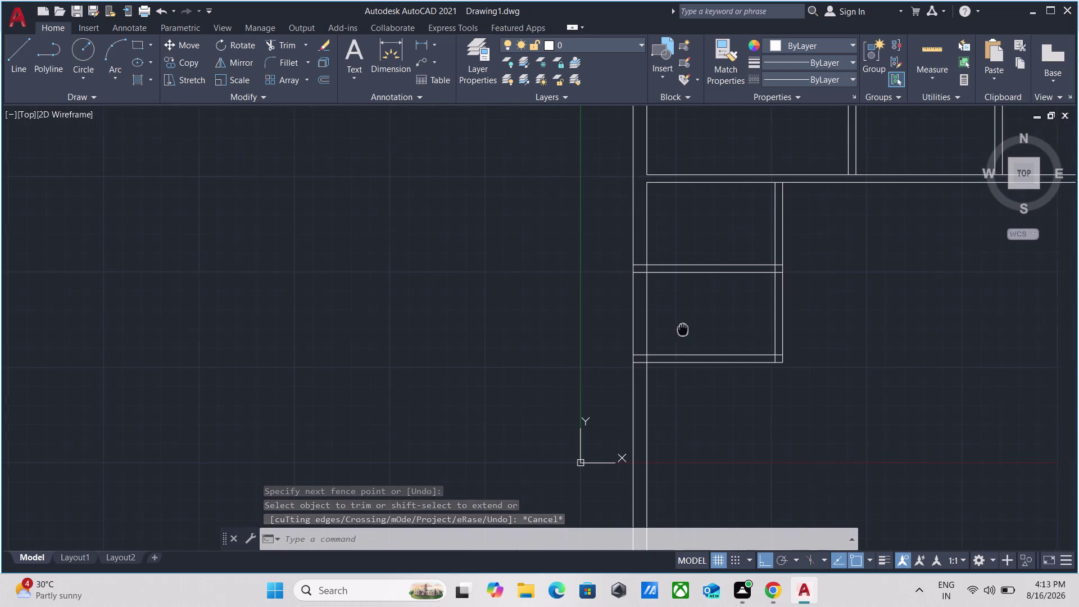
text(tr)
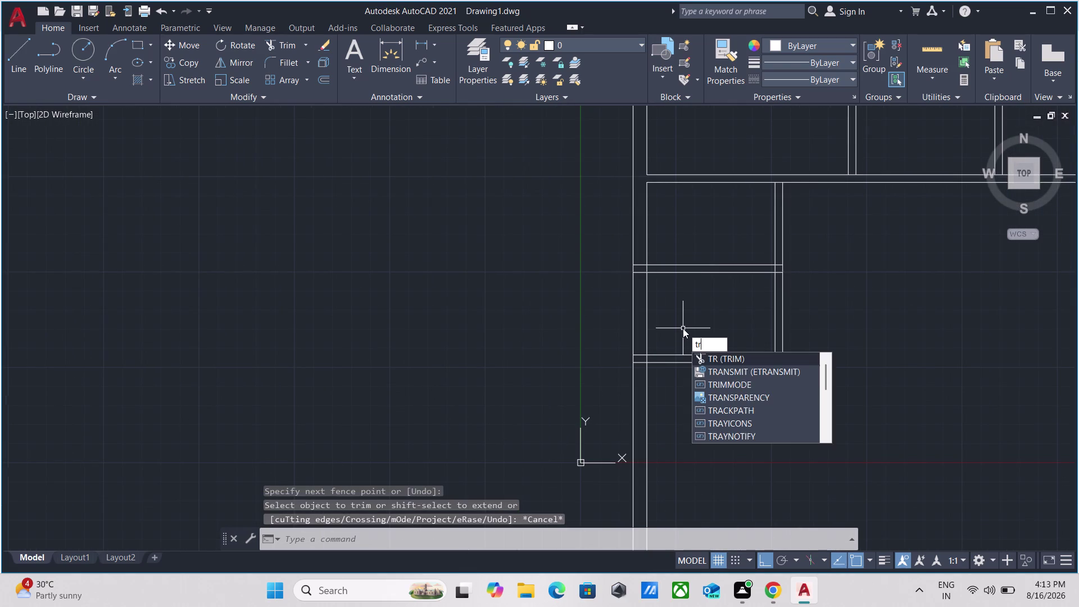
key(Return)
scroll(up, 3)
scroll(down, 3)
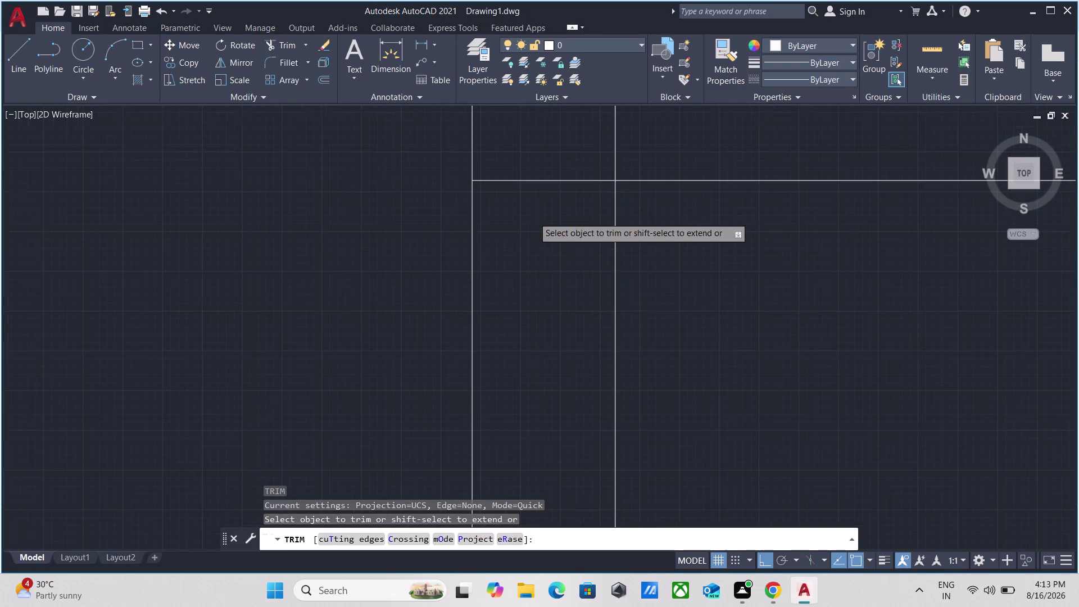
scroll(down, 3)
middle_drag(533, 217, 531, 255)
scroll(up, 3)
click(534, 254)
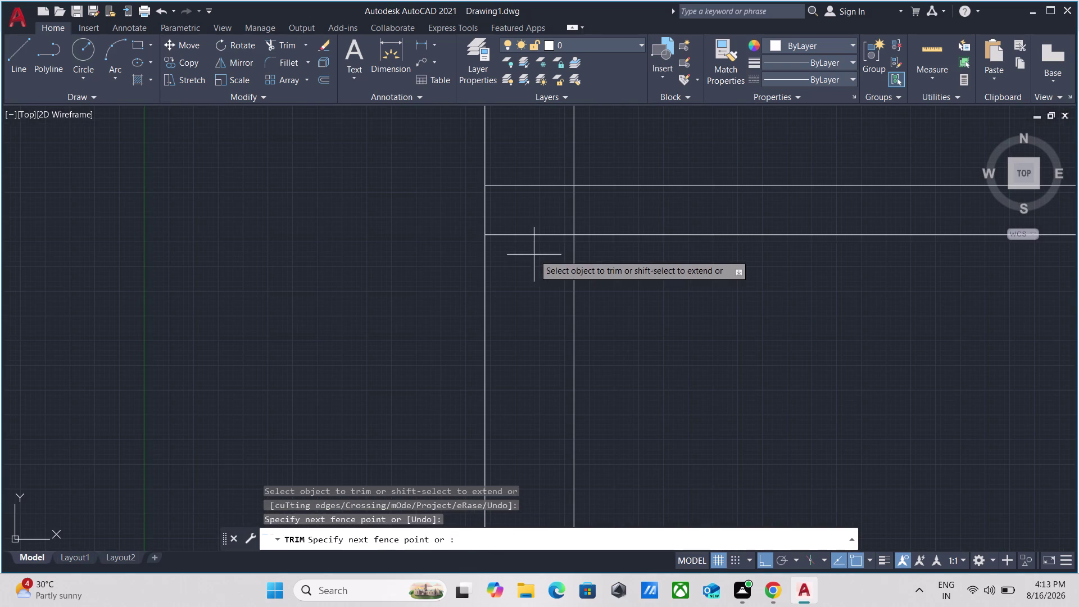
click(528, 143)
scroll(down, 3)
scroll(down, 3)
middle_drag(522, 145, 523, 311)
Cut the remaining overhangs at the left outer wall junction and end trimming.
scroll(up, 3)
scroll(down, 3)
middle_drag(523, 175, 514, 243)
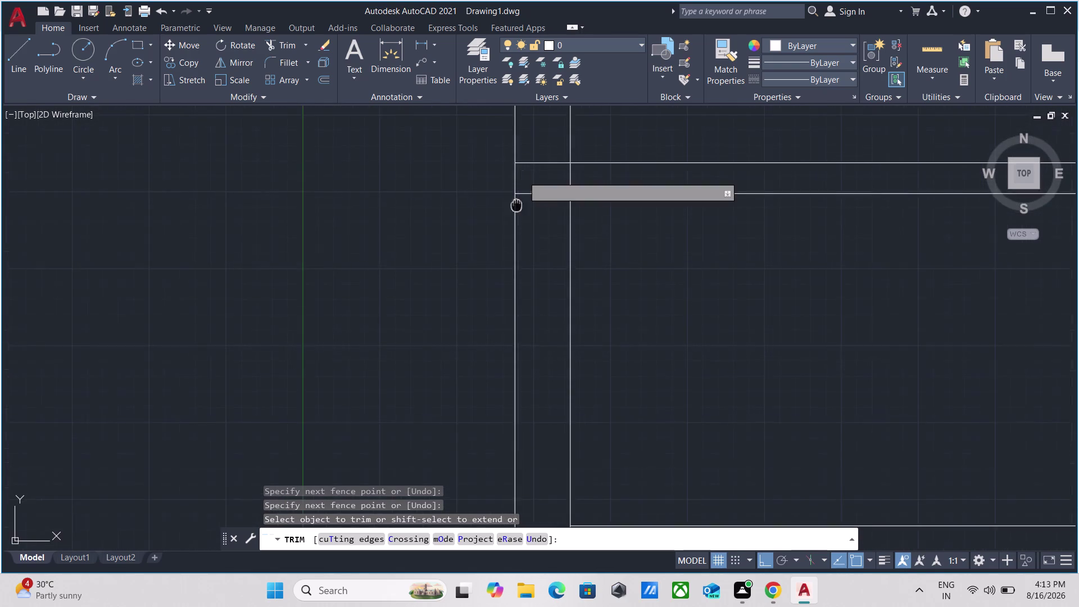
middle_drag(514, 243, 512, 289)
drag(521, 332, 509, 322)
drag(530, 215, 530, 220)
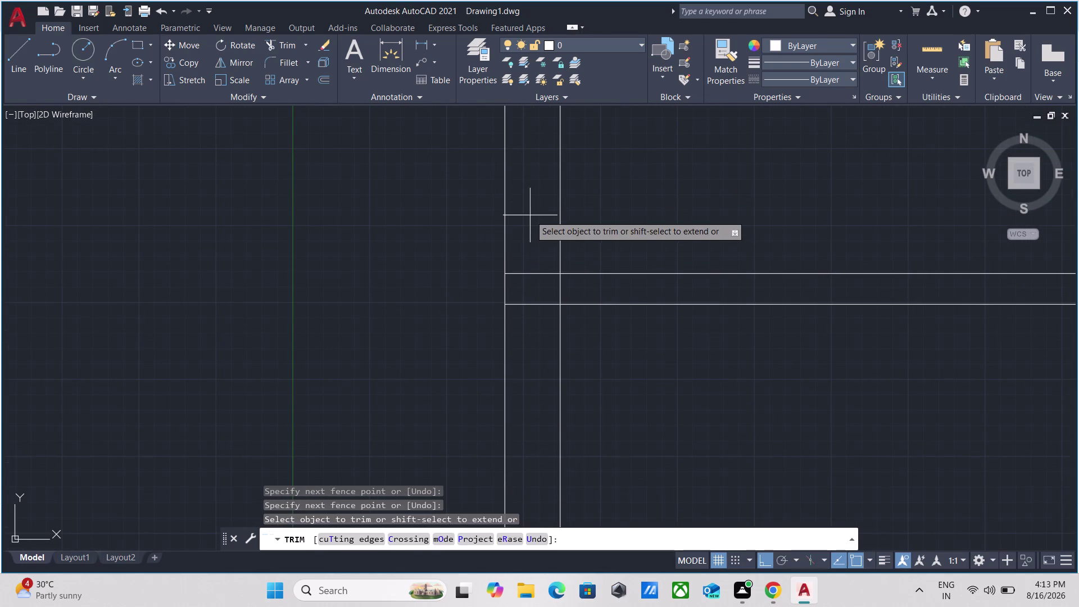
drag(530, 220, 530, 358)
scroll(down, 3)
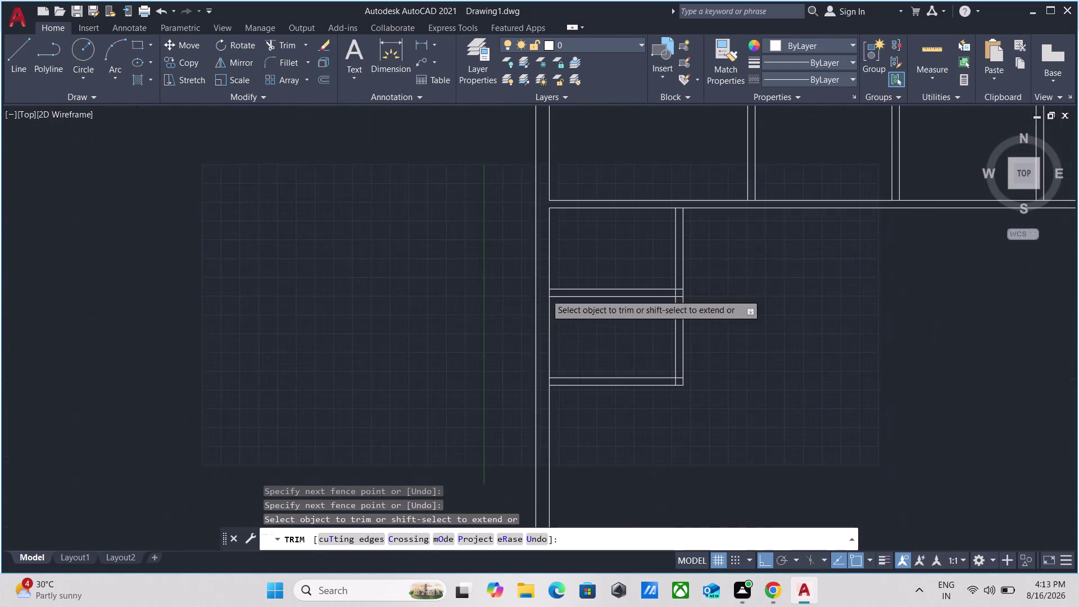
key(Escape)
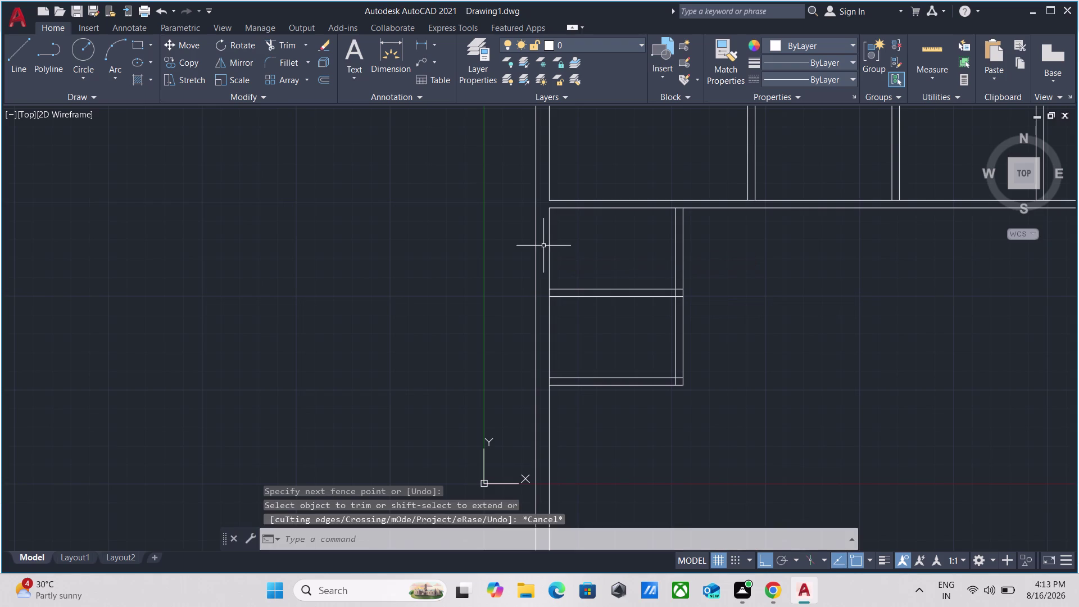
Mirror the six left partition wall lines about a vertical centre axis, keeping originals.
drag(700, 421, 694, 388)
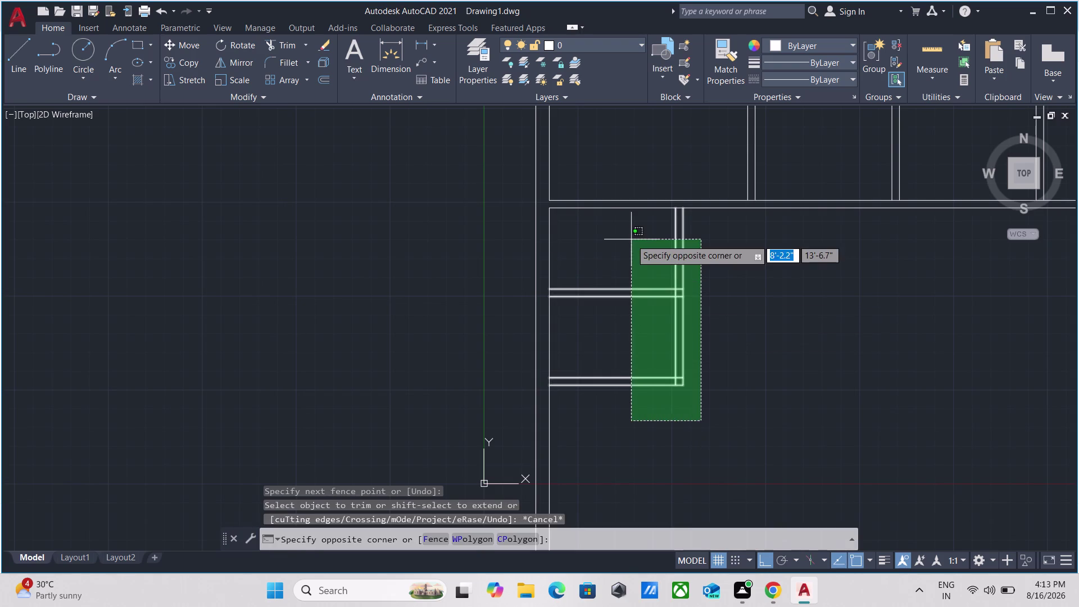
click(631, 239)
middle_drag(785, 282, 617, 312)
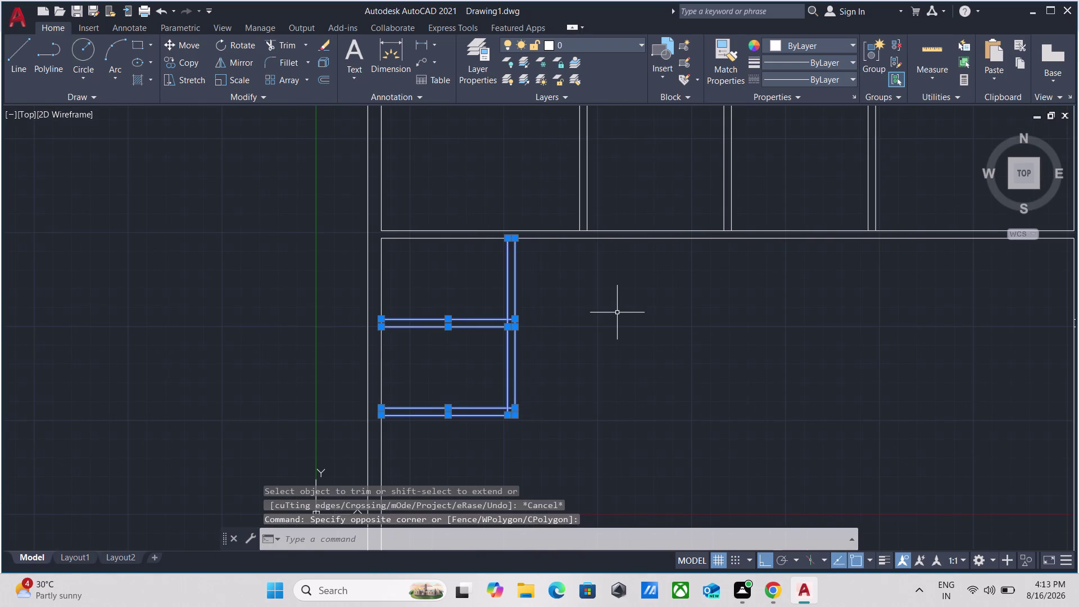
text(mi)
key(Return)
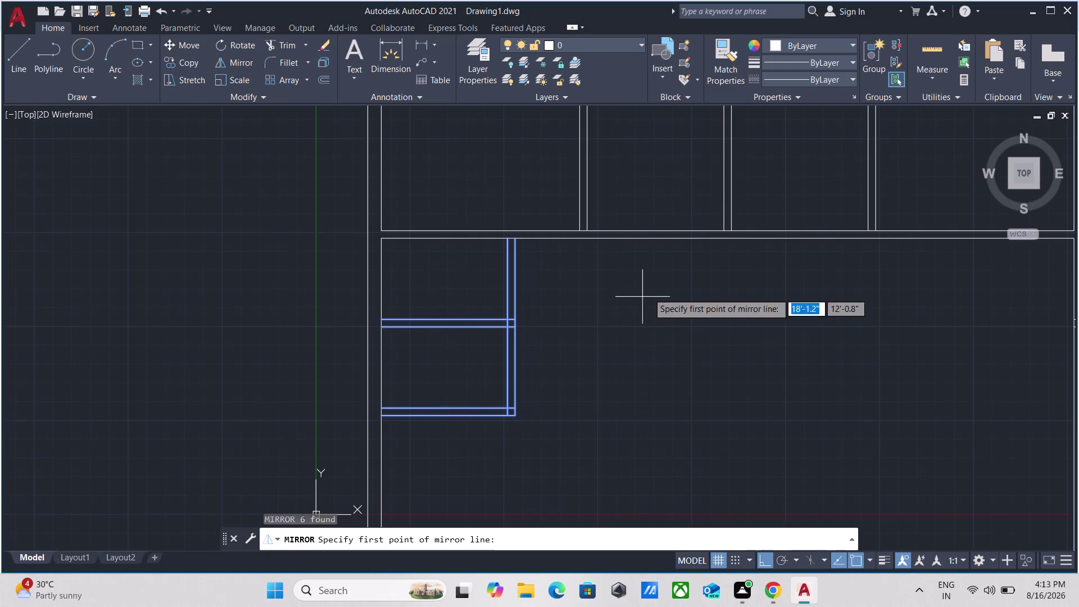
click(727, 241)
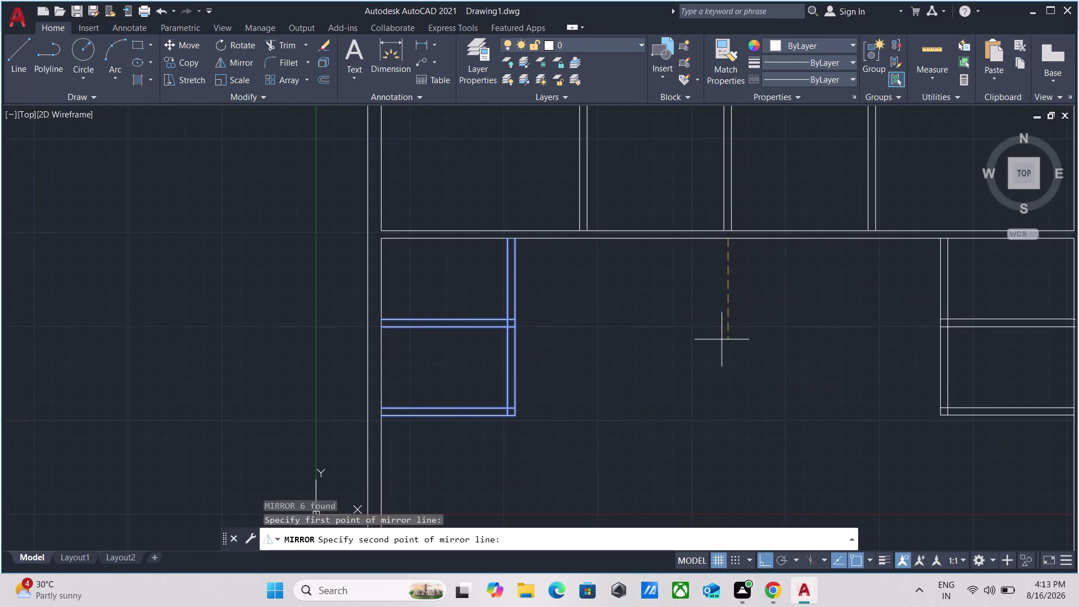
scroll(down, 3)
middle_drag(720, 505, 683, 360)
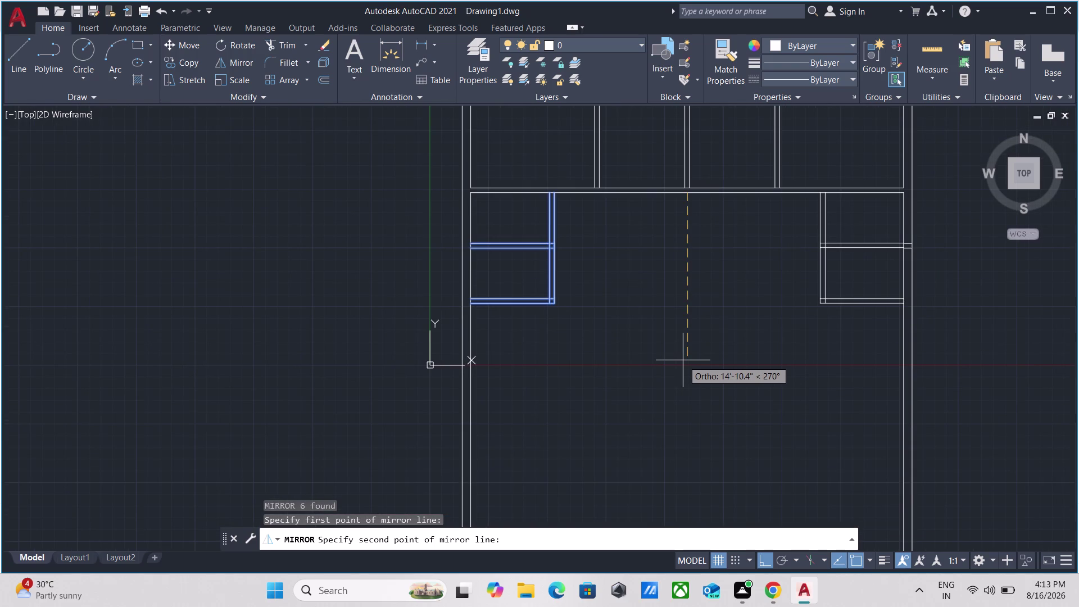
click(682, 360)
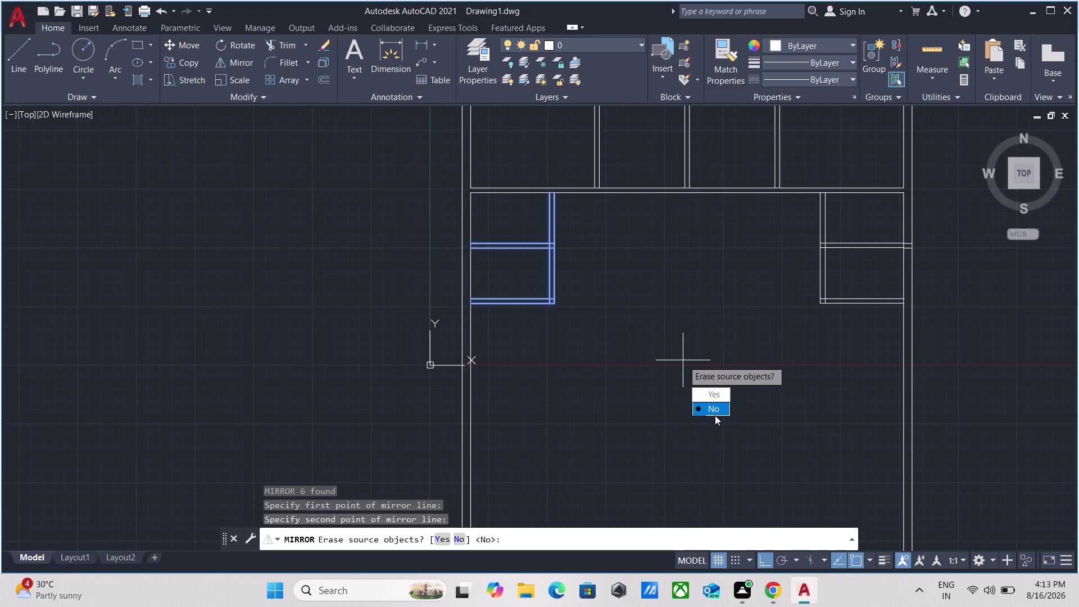
drag(713, 407, 683, 360)
scroll(up, 3)
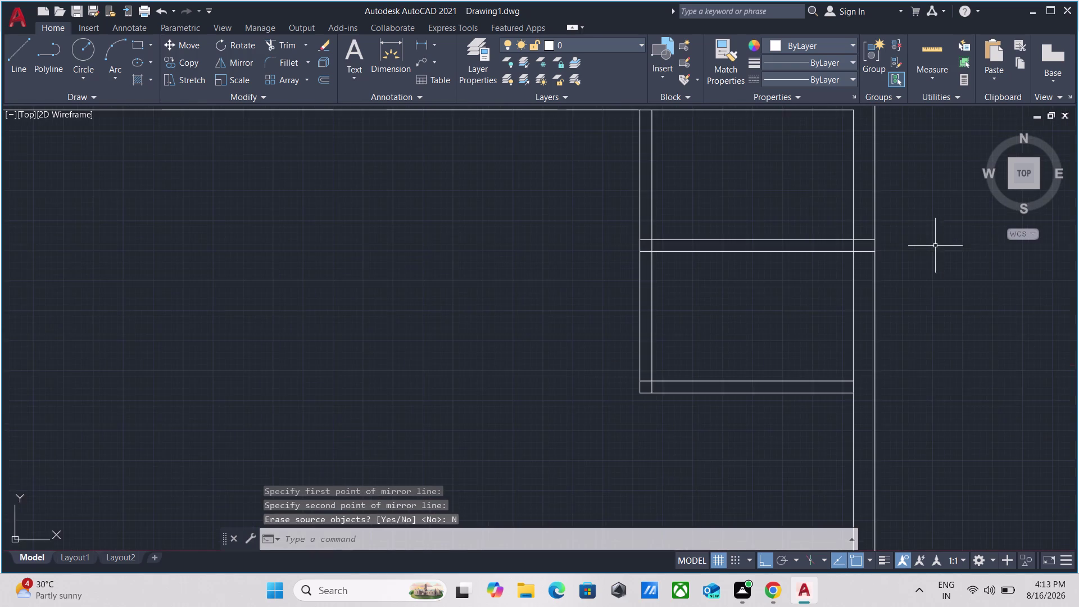
Fence-trim the mirrored partition lines running past the right outer wall.
scroll(up, 3)
scroll(down, 3)
middle_drag(754, 267, 754, 279)
scroll(up, 3)
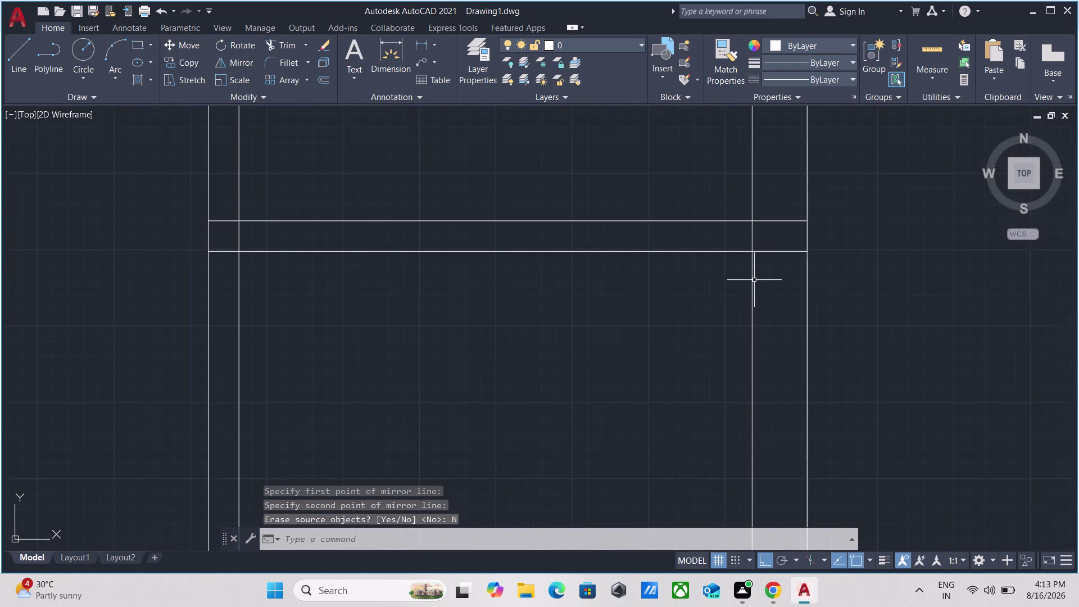
text(tr)
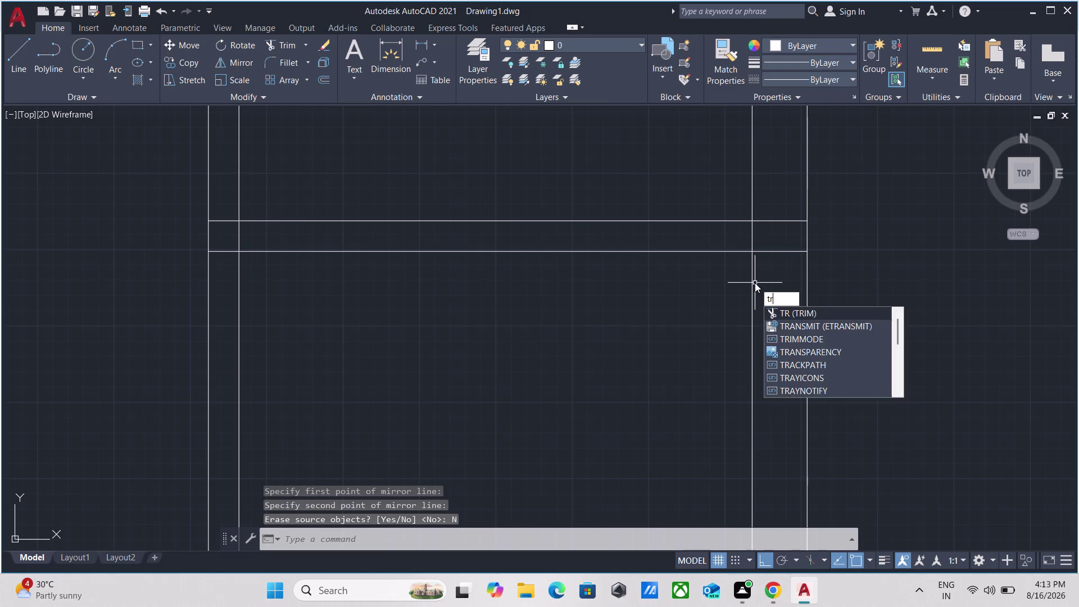
key(Return)
click(765, 277)
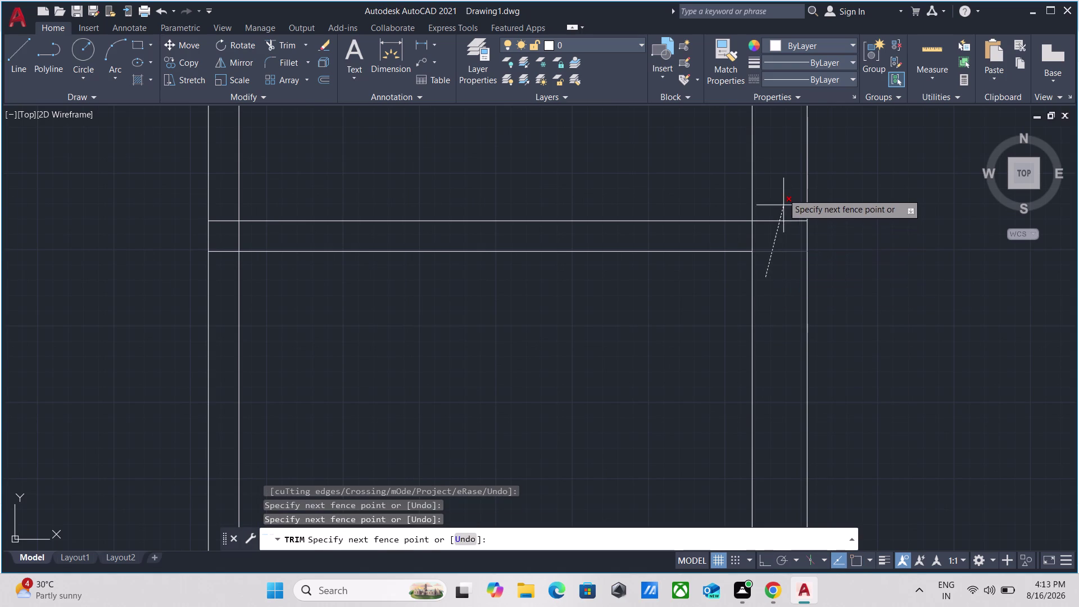
click(779, 185)
click(771, 241)
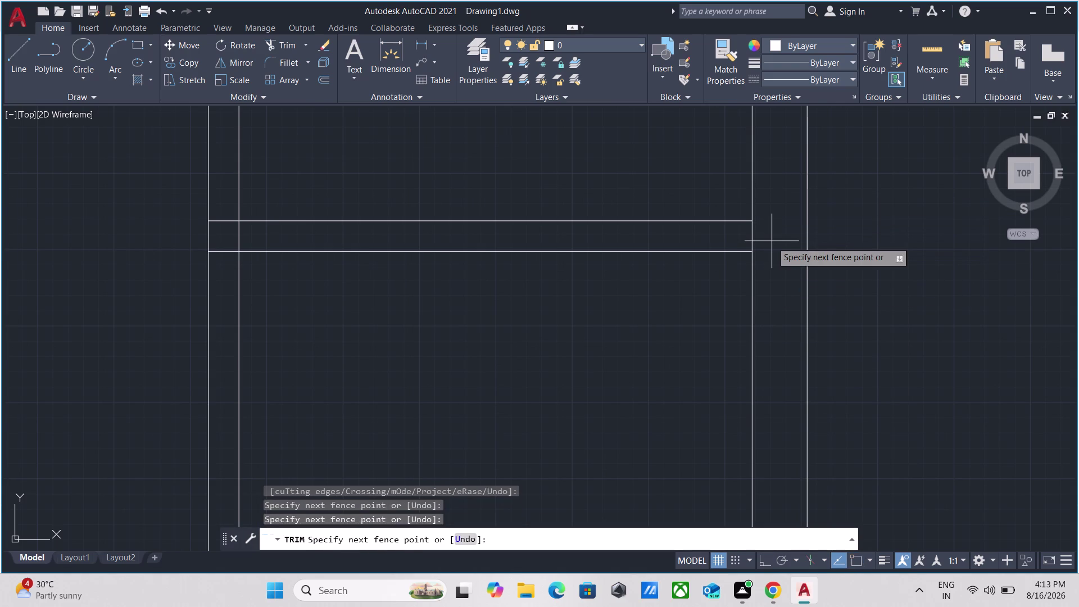
click(705, 232)
key(Escape)
scroll(down, 3)
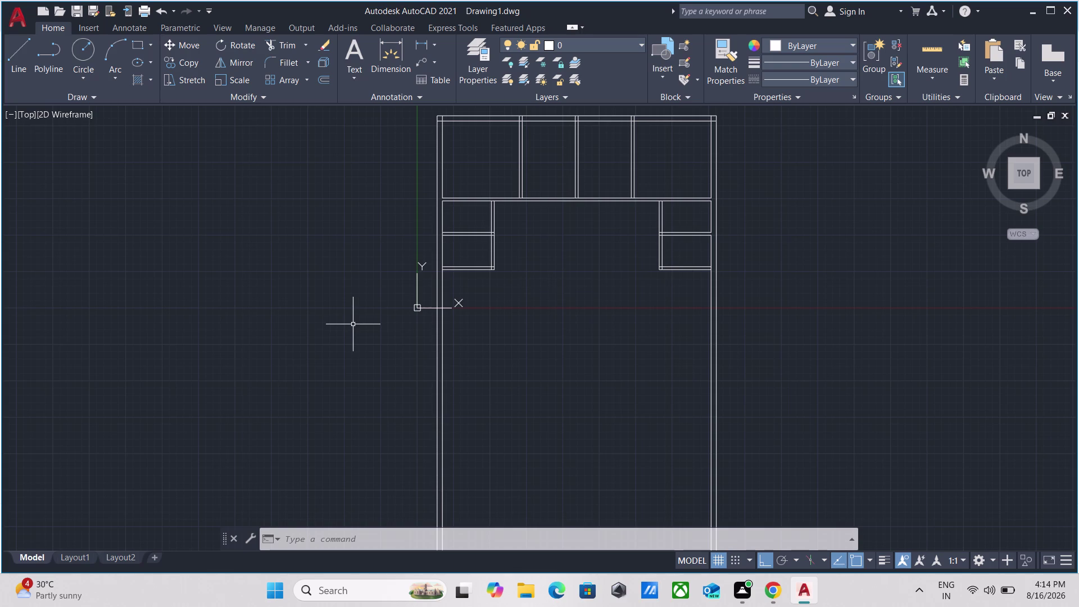
Select the inner lines of the left outer wall, then clear the selection.
scroll(up, 3)
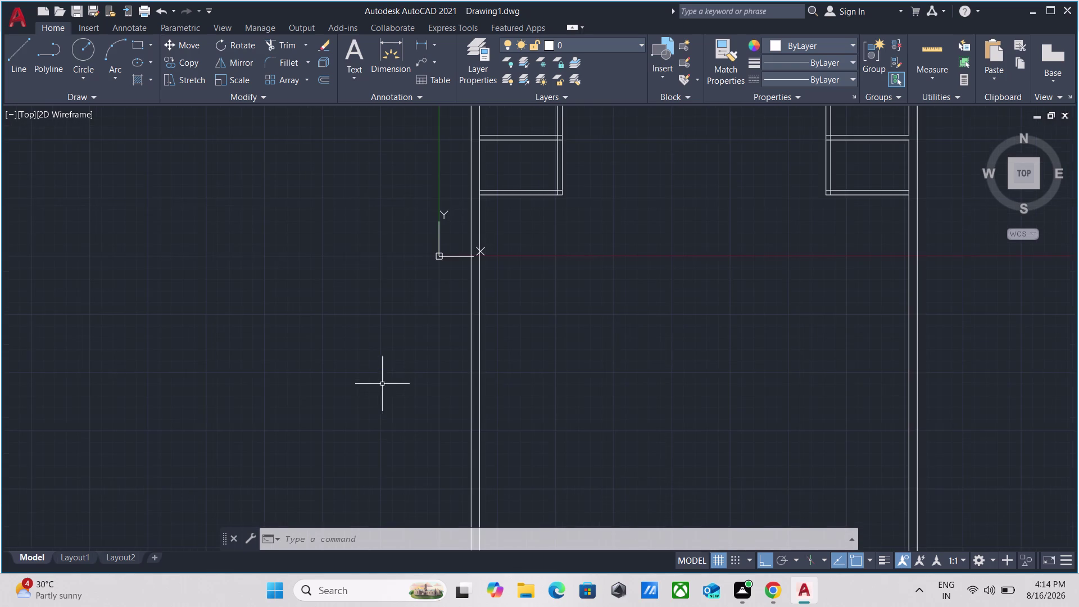
scroll(up, 3)
middle_drag(519, 300, 495, 394)
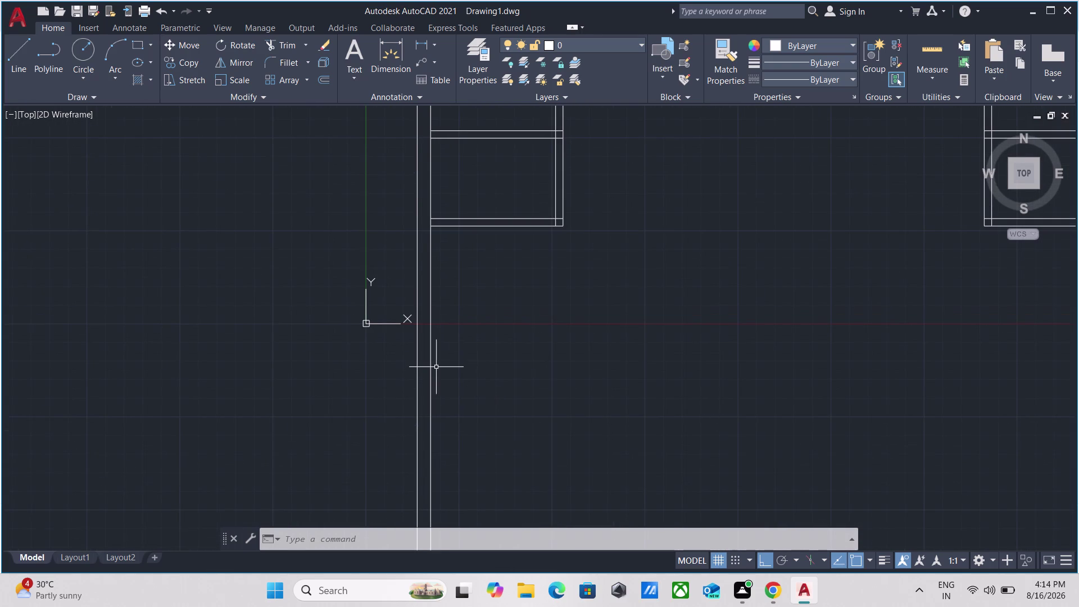
click(448, 365)
click(421, 333)
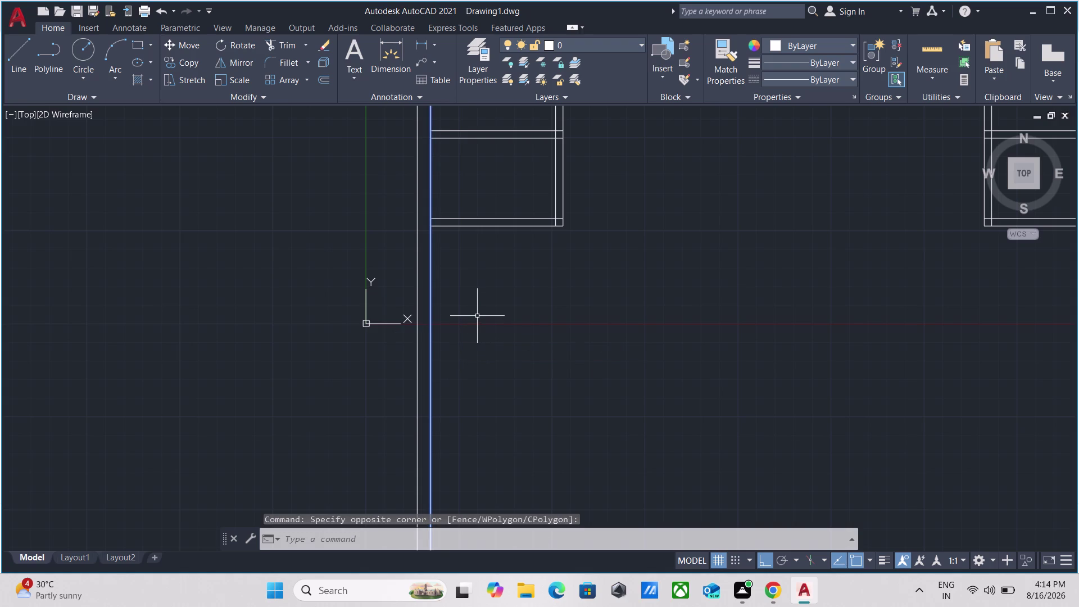
key(Escape)
scroll(down, 3)
scroll(up, 3)
scroll(up, 3)
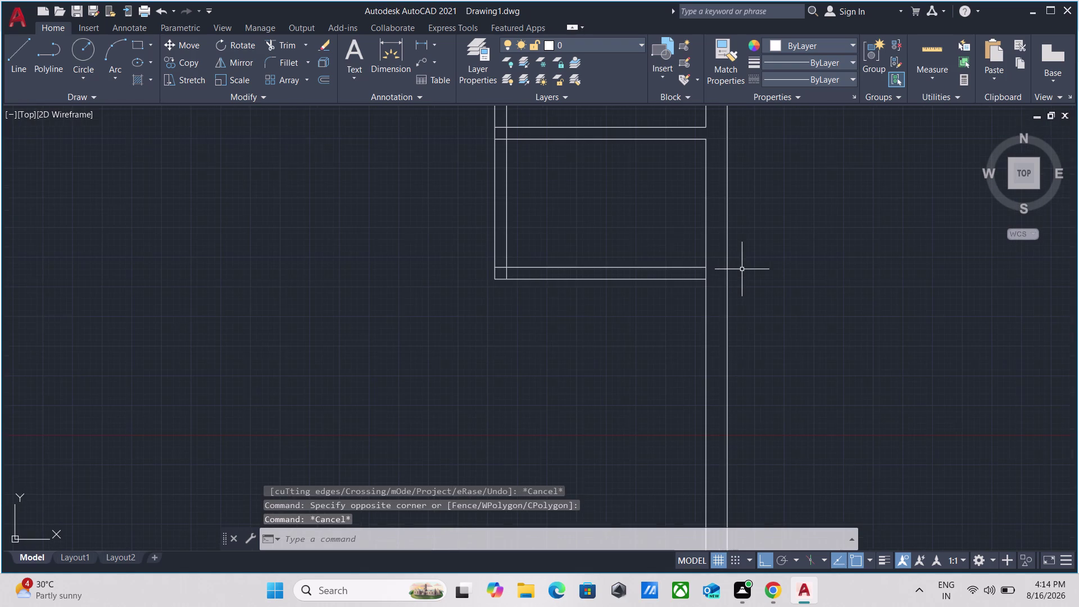
Restart TRIM and cut the overhanging wall line pieces near the first junction.
text(tr)
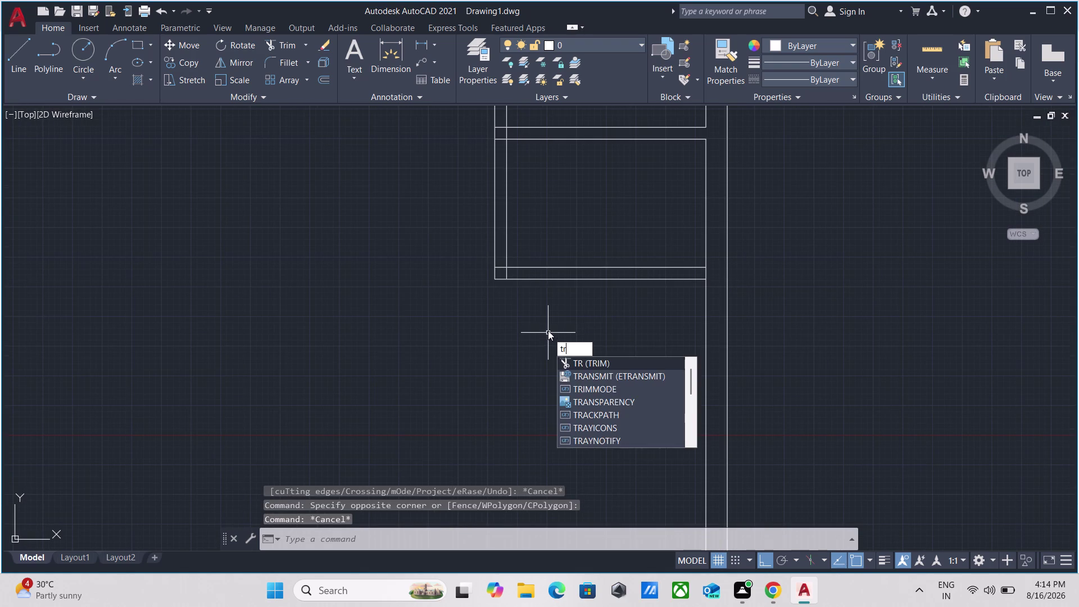
key(Return)
scroll(up, 3)
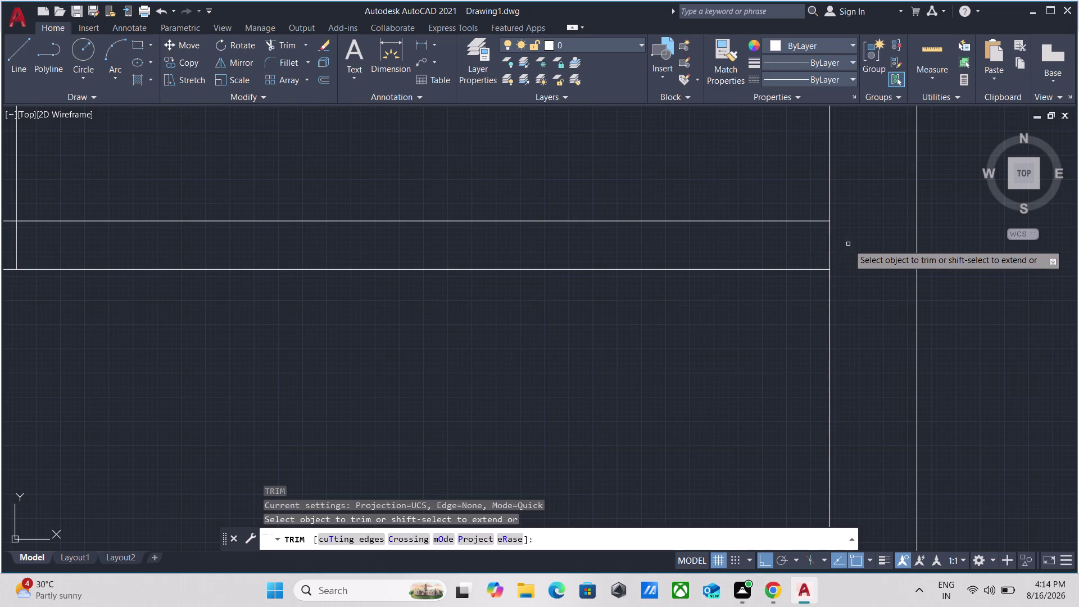
click(848, 244)
click(744, 245)
scroll(down, 3)
scroll(down, 3)
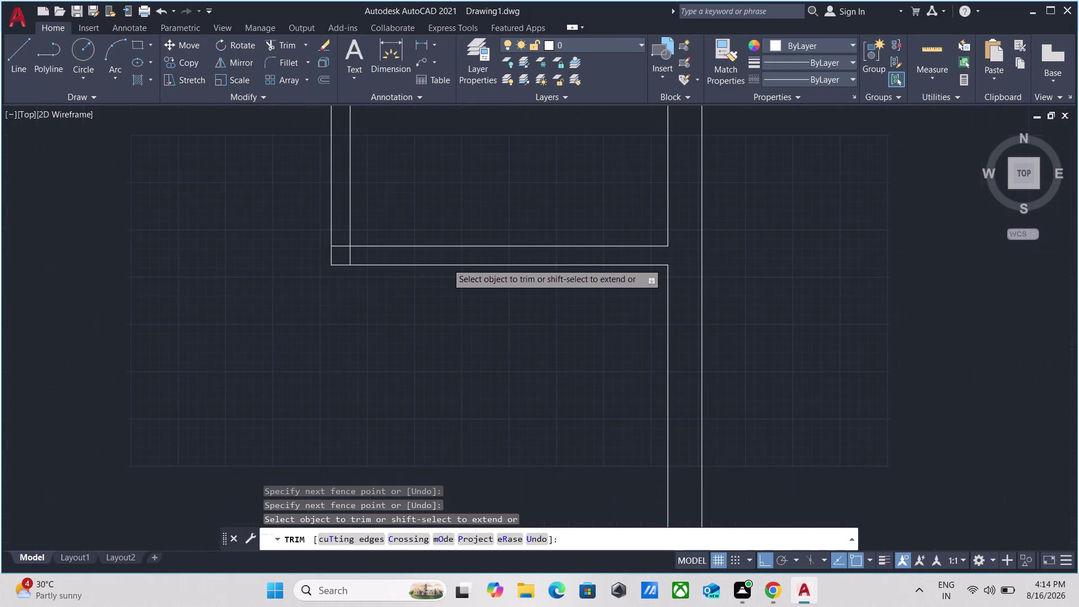
scroll(up, 3)
click(339, 236)
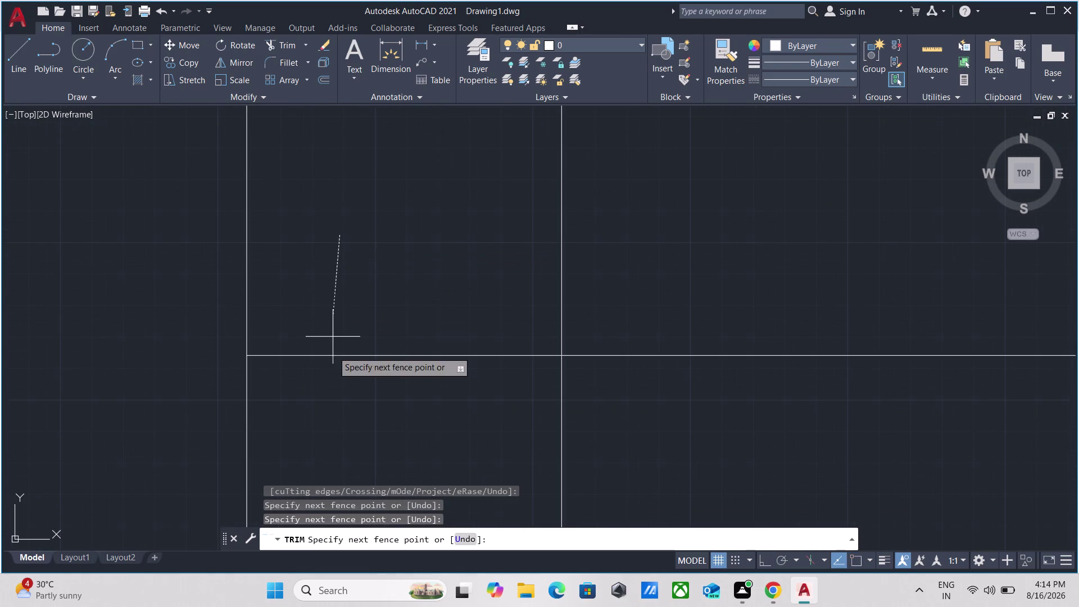
click(329, 411)
click(570, 416)
click(529, 423)
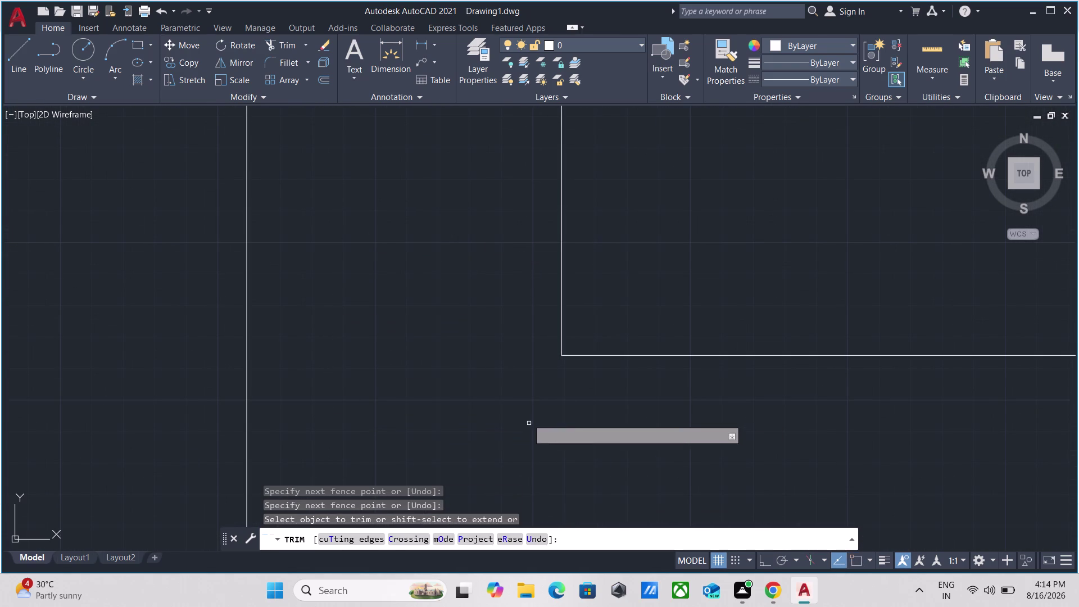
Fence-trim the crossing wall ends at the next junction.
scroll(down, 3)
scroll(down, 3)
scroll(down, 3)
middle_drag(501, 344, 501, 425)
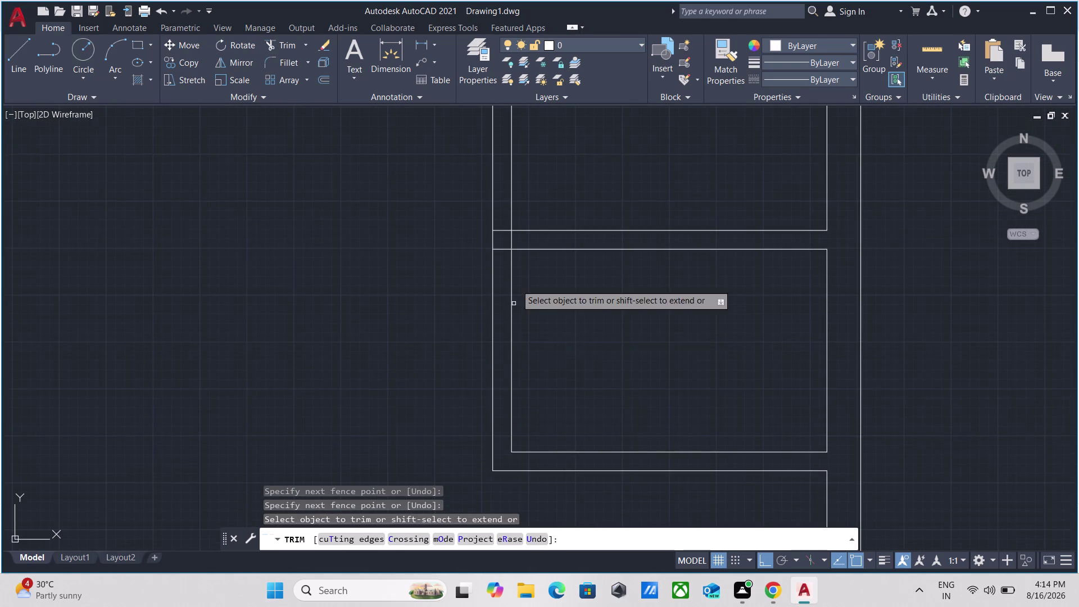
scroll(up, 3)
click(498, 217)
click(495, 422)
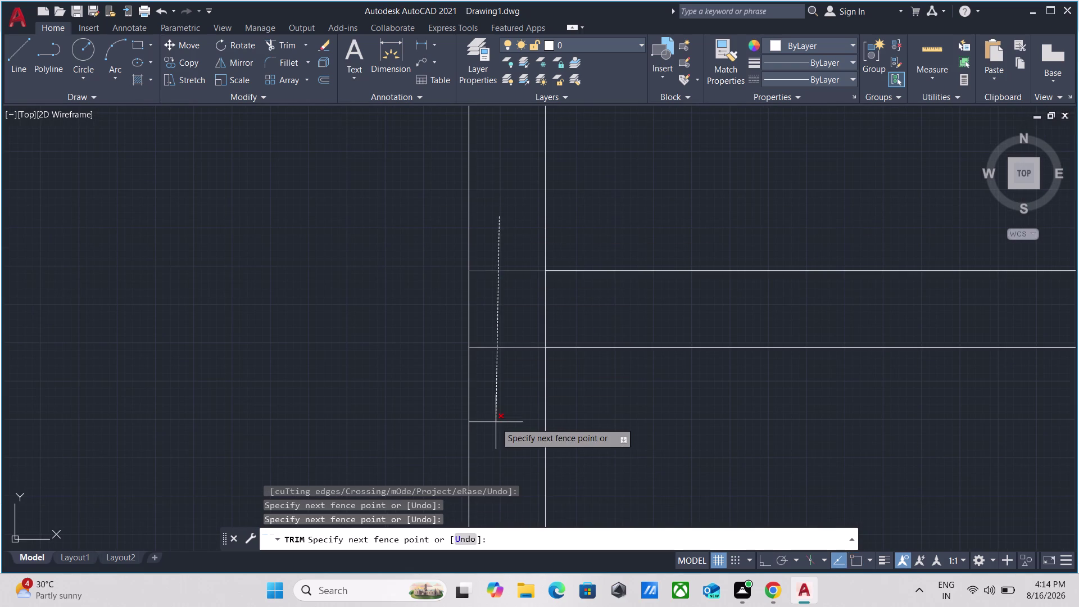
click(499, 340)
click(577, 315)
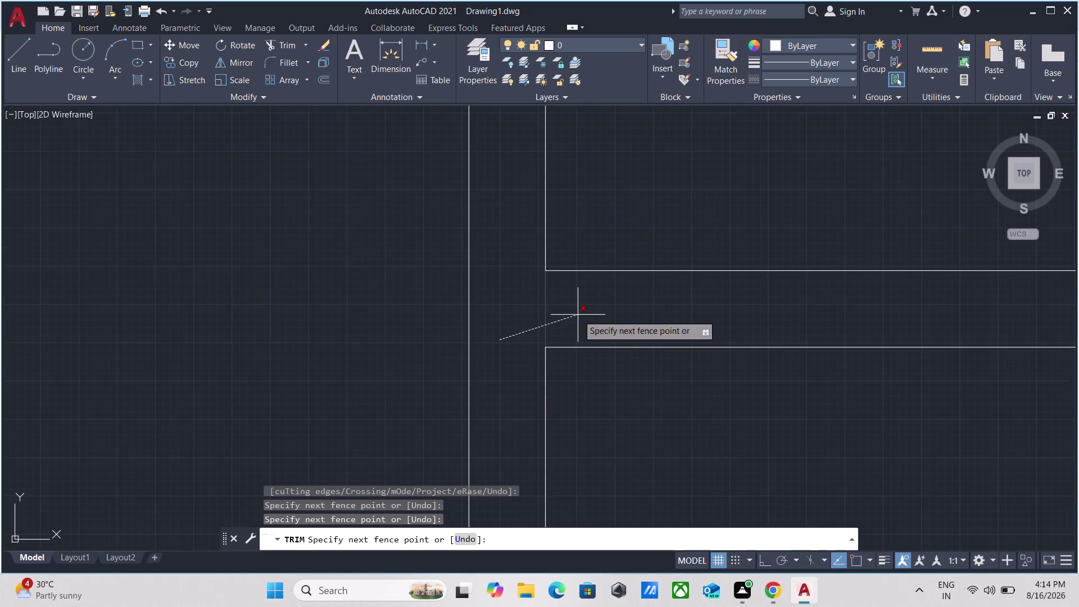
scroll(down, 3)
scroll(down, 3)
scroll(up, 3)
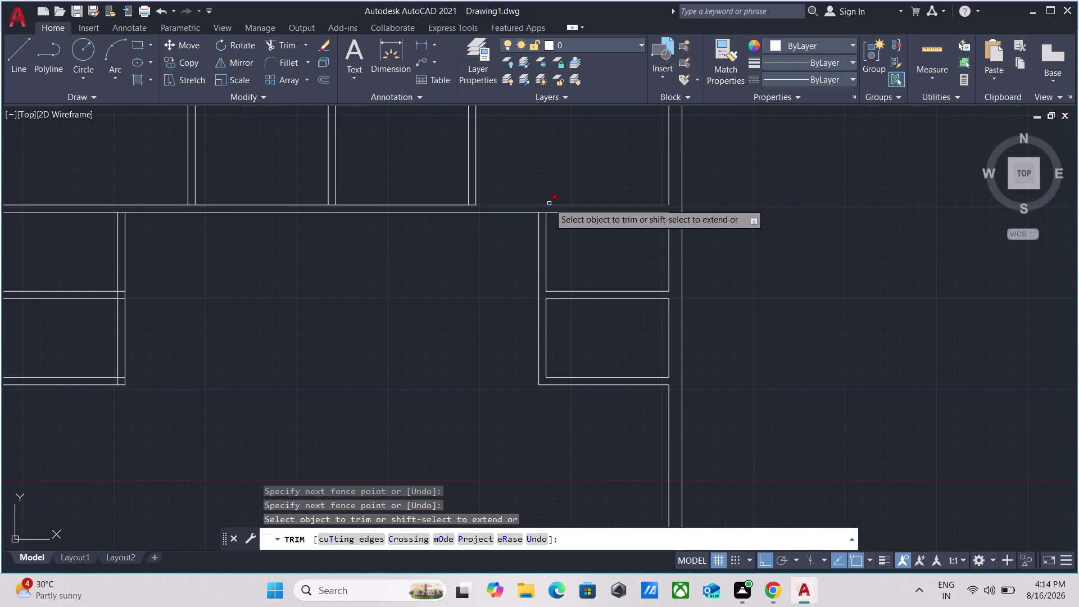
scroll(up, 3)
click(537, 149)
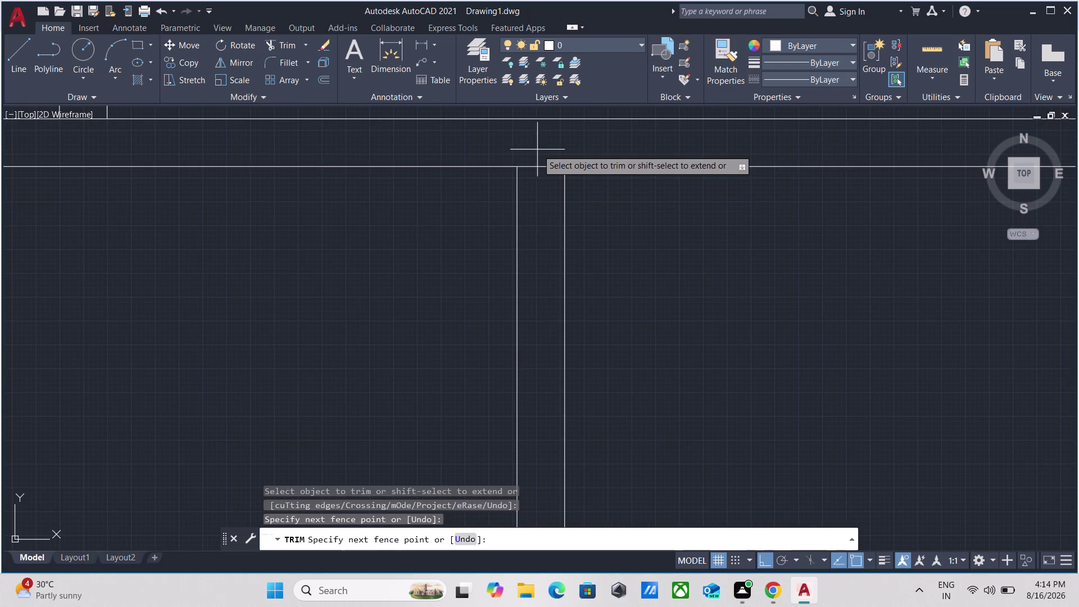
click(536, 219)
Trim the wall line overhangs and short line ends in another part of the plan.
scroll(down, 3)
scroll(down, 3)
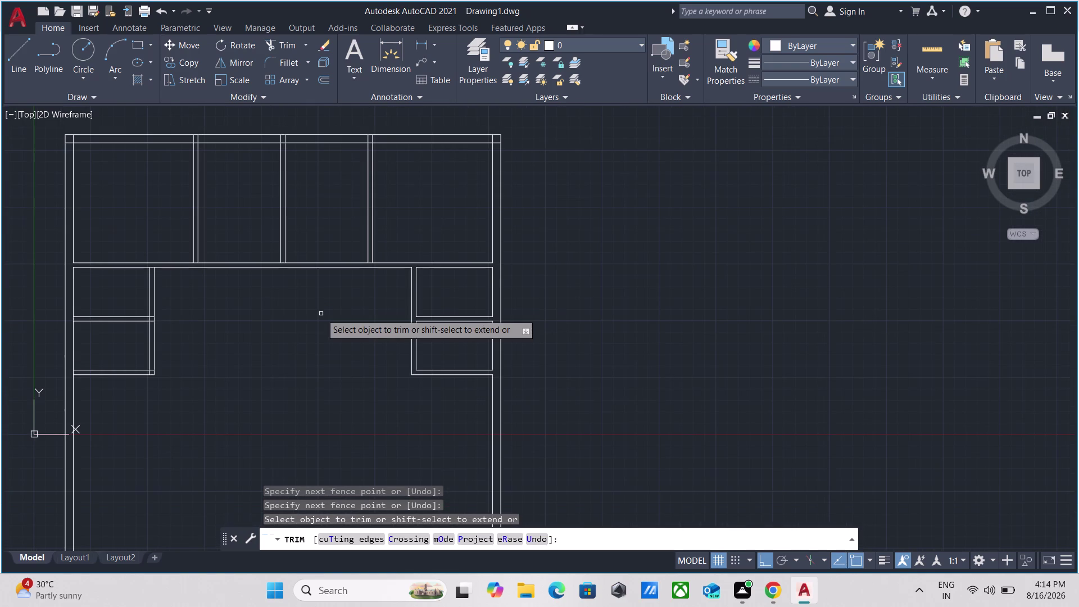
middle_drag(321, 314, 520, 314)
scroll(up, 3)
scroll(up, 3)
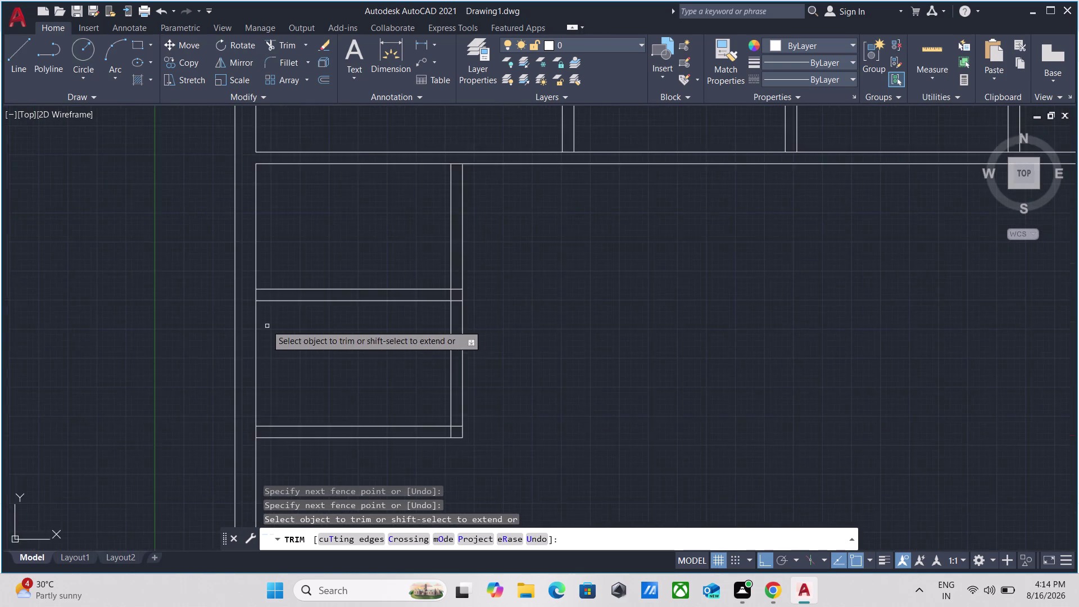
scroll(up, 3)
click(223, 248)
click(320, 249)
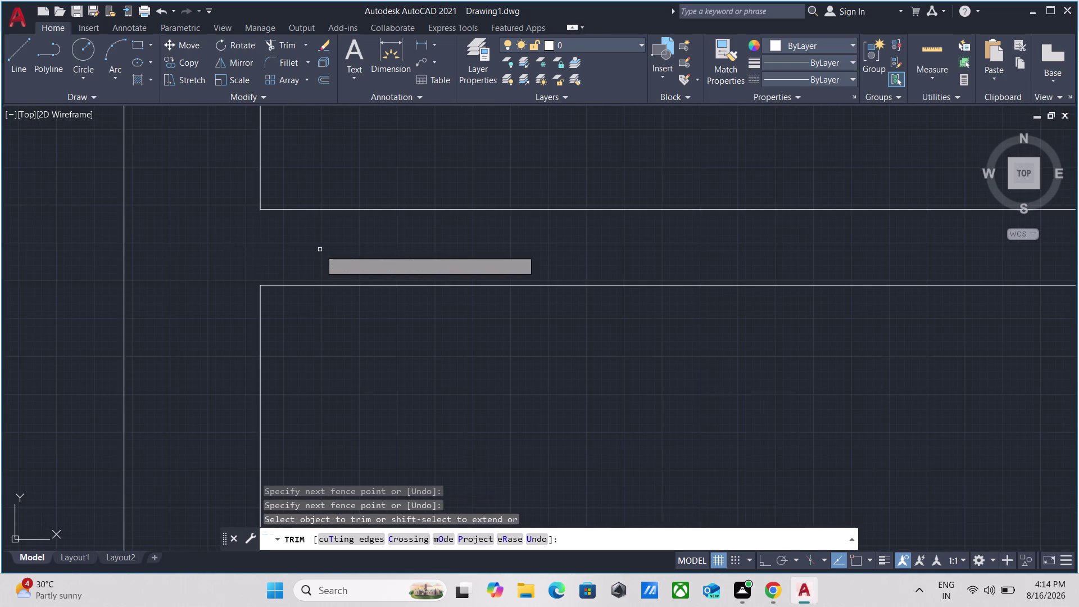
scroll(down, 3)
scroll(down, 3)
scroll(up, 3)
scroll(up, 3)
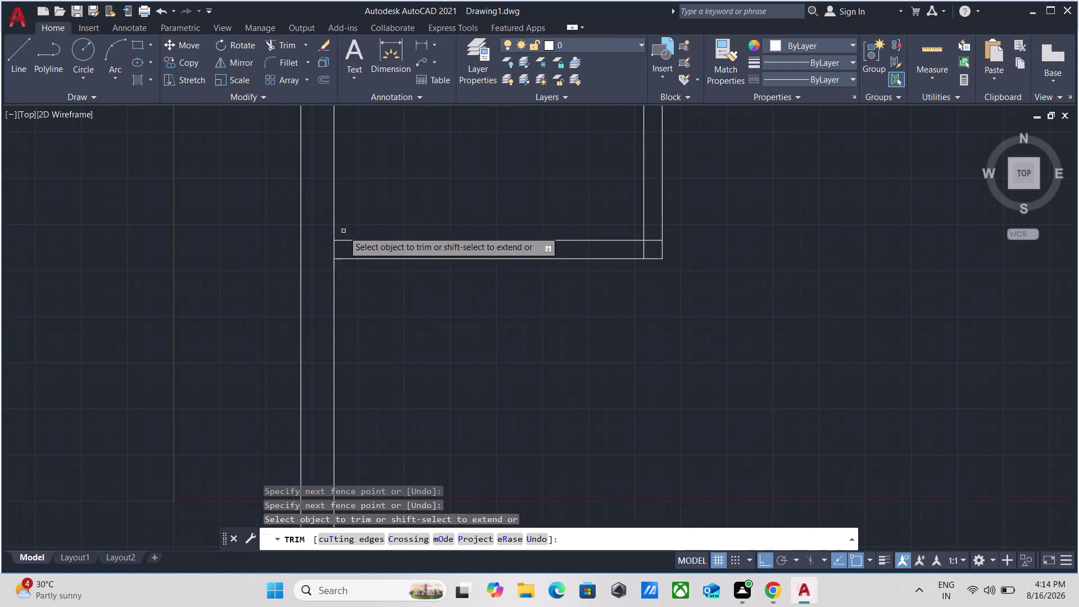
scroll(up, 3)
click(251, 332)
click(387, 335)
Trim the overhanging wall line pieces and the corner line end on the right.
scroll(down, 3)
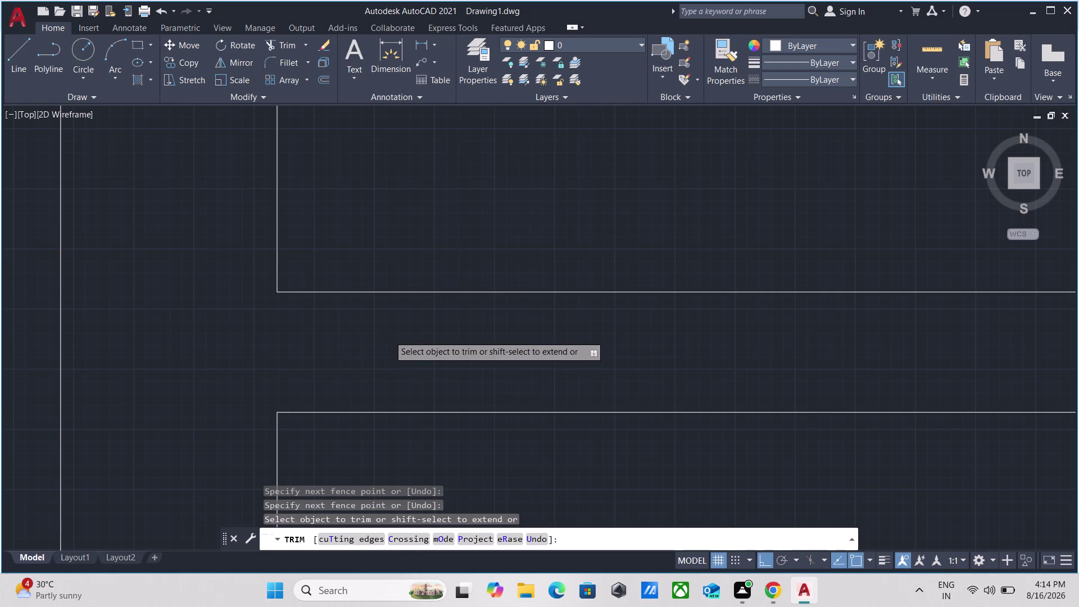
scroll(down, 3)
scroll(down, 3)
scroll(up, 3)
scroll(up, 3)
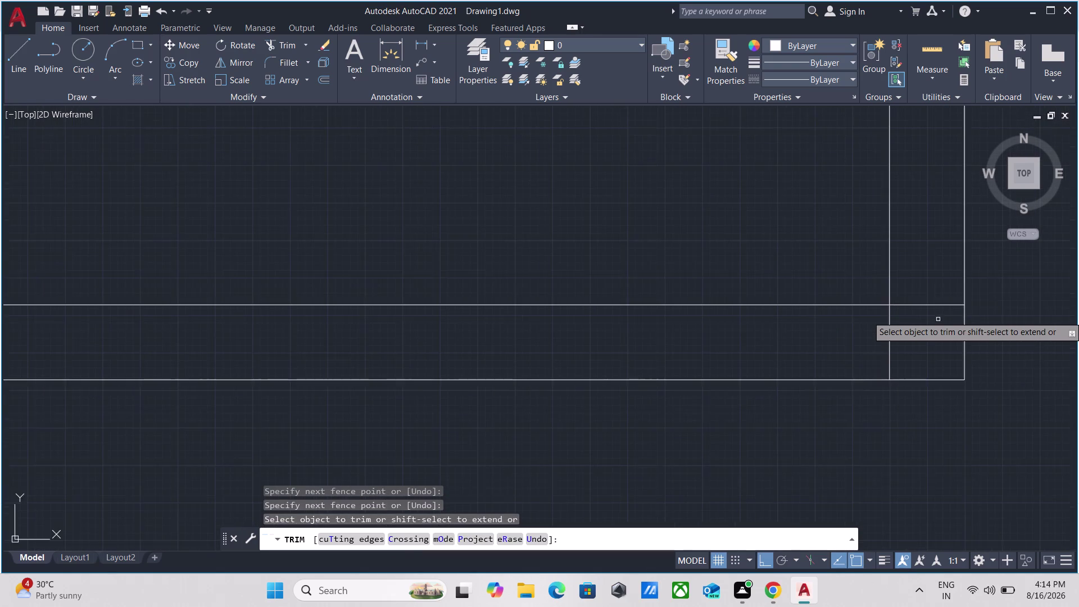
scroll(up, 3)
click(895, 258)
click(895, 394)
click(879, 388)
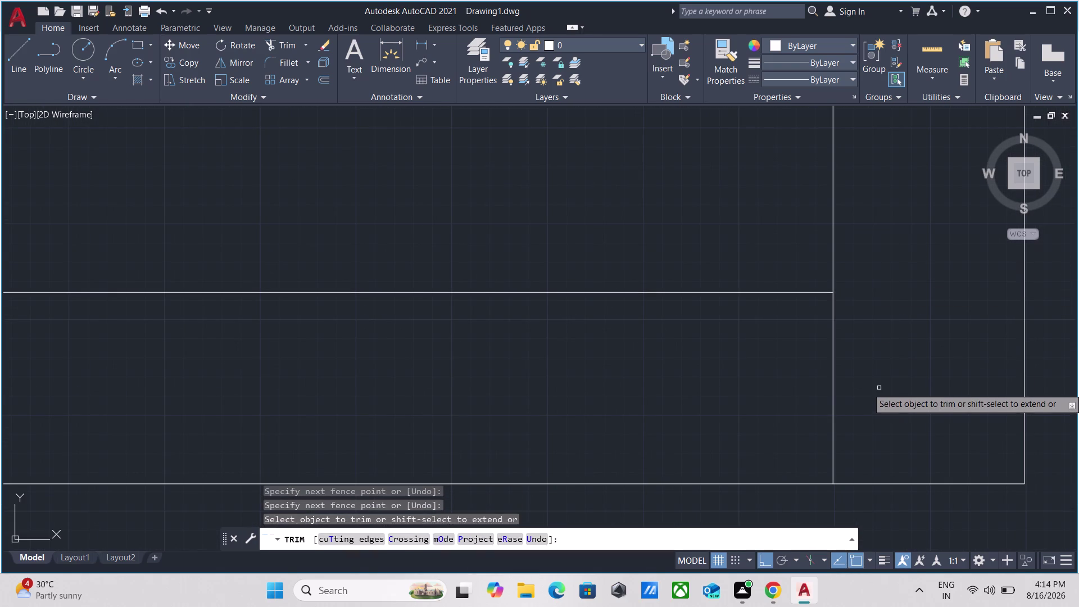
click(689, 402)
Fence-trim the wall lines crossing at another junction.
scroll(down, 3)
scroll(down, 3)
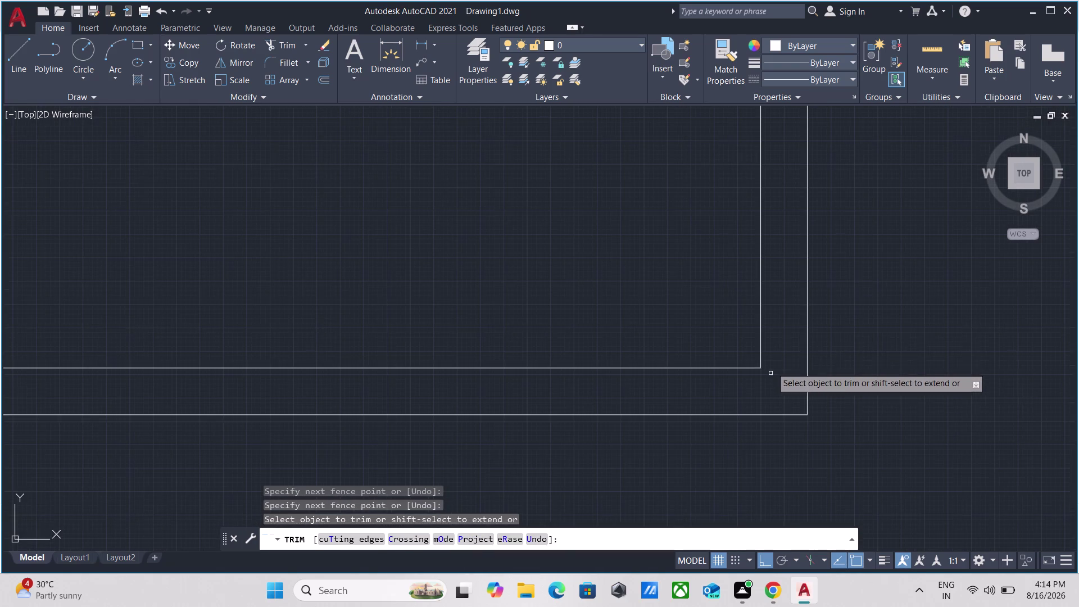
scroll(down, 3)
middle_drag(776, 316, 760, 424)
scroll(up, 3)
scroll(up, 3)
click(760, 294)
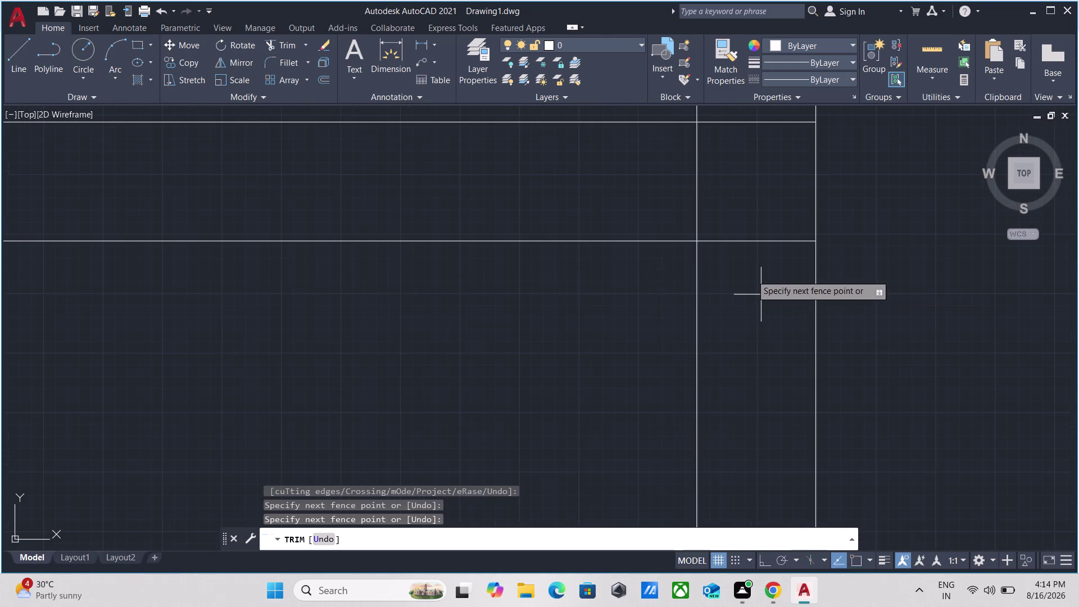
click(734, 191)
click(734, 190)
click(720, 189)
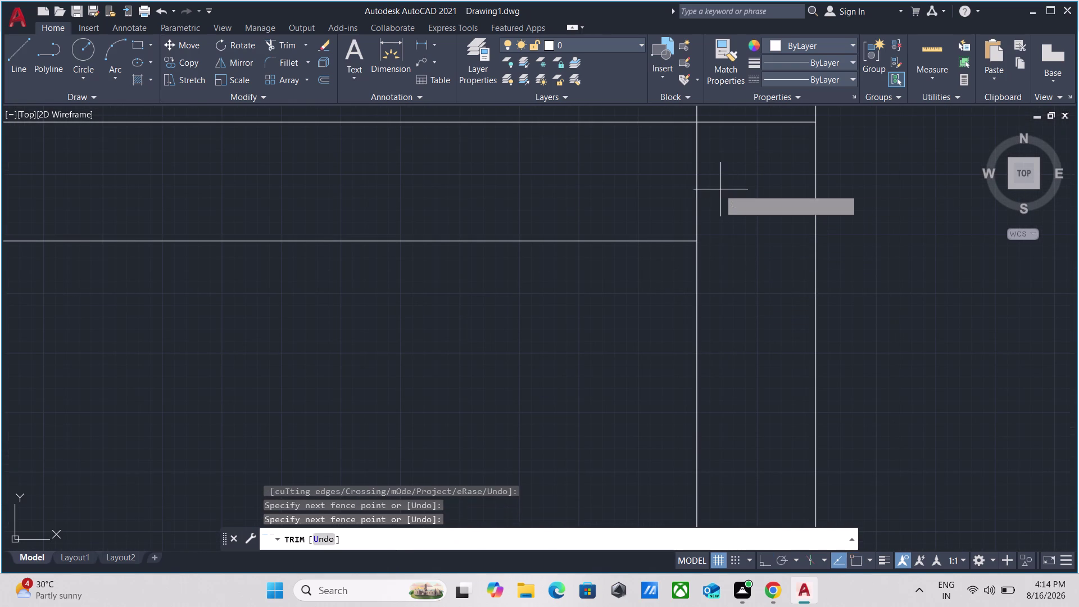
click(484, 192)
Trim the last overhanging lines at the junctions and end trimming.
scroll(down, 3)
scroll(down, 3)
scroll(up, 3)
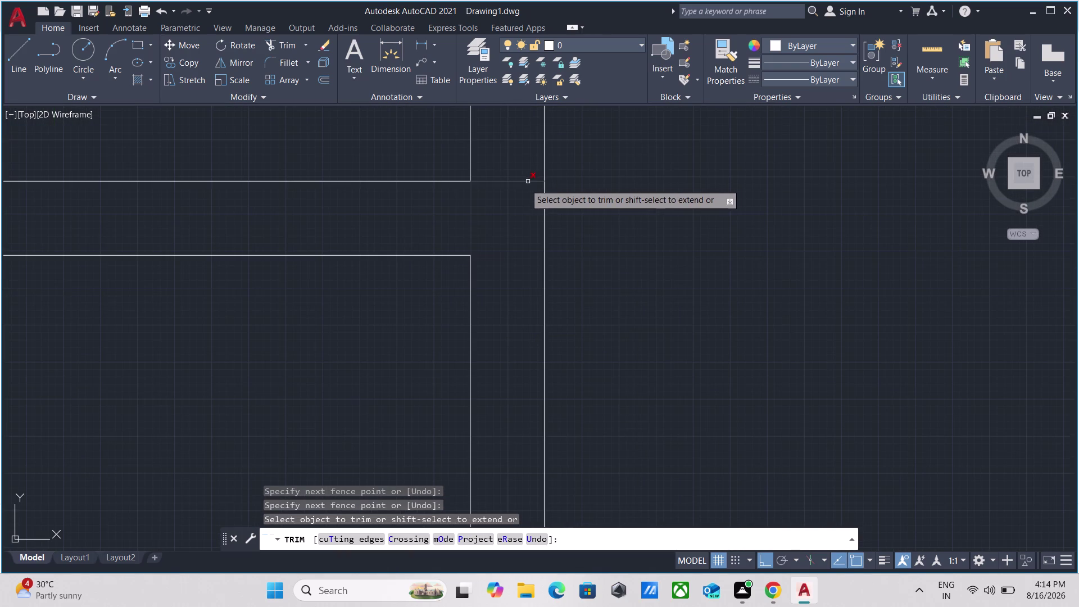
click(519, 191)
click(515, 165)
scroll(down, 3)
scroll(down, 3)
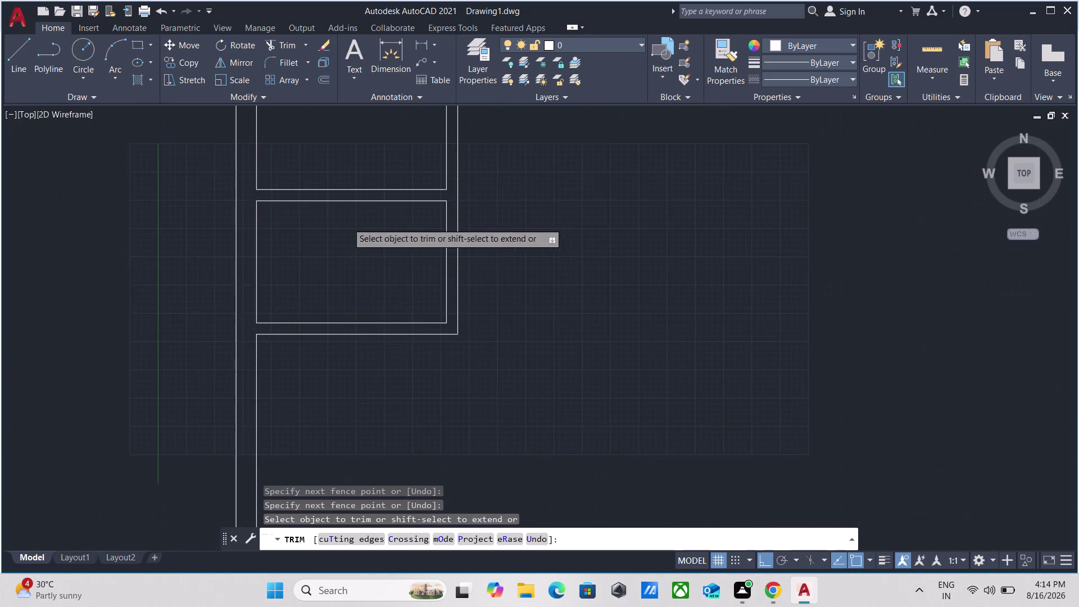
scroll(up, 3)
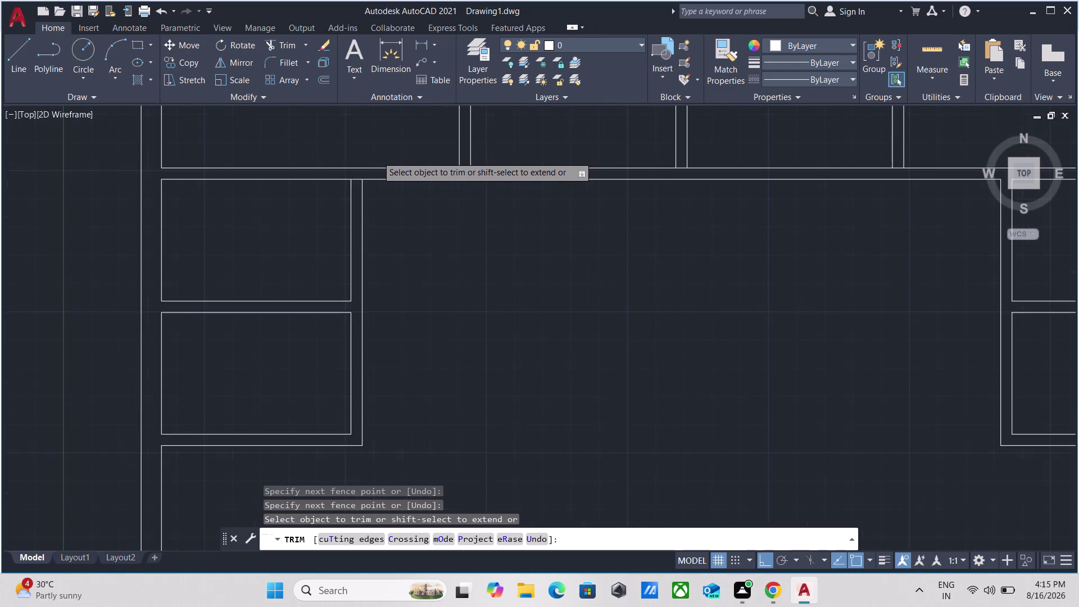
scroll(up, 3)
click(322, 228)
click(324, 188)
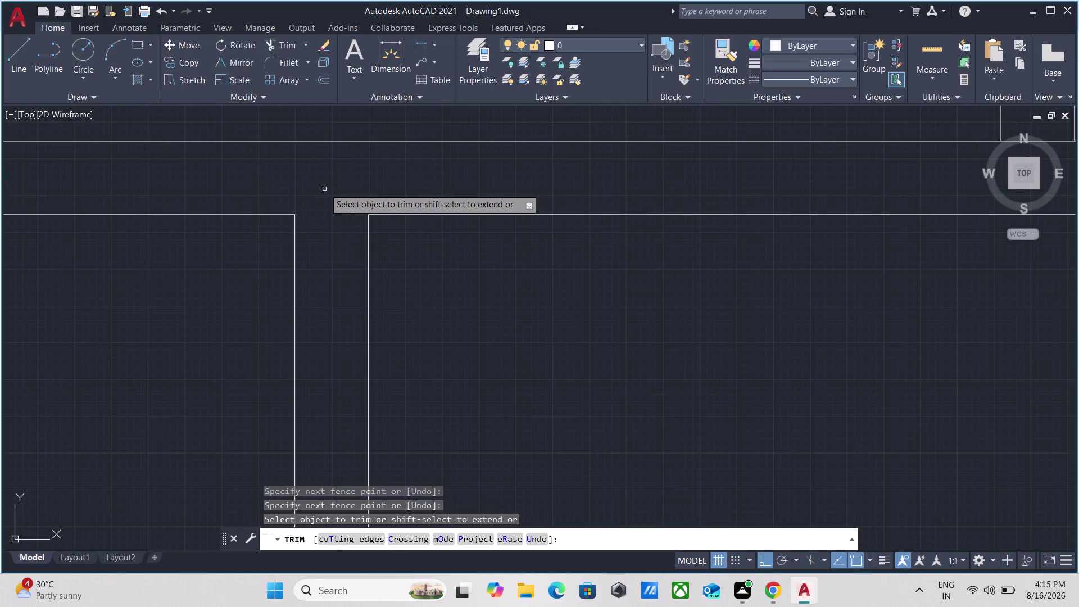
scroll(down, 3)
key(Escape)
scroll(down, 3)
middle_drag(430, 418, 467, 213)
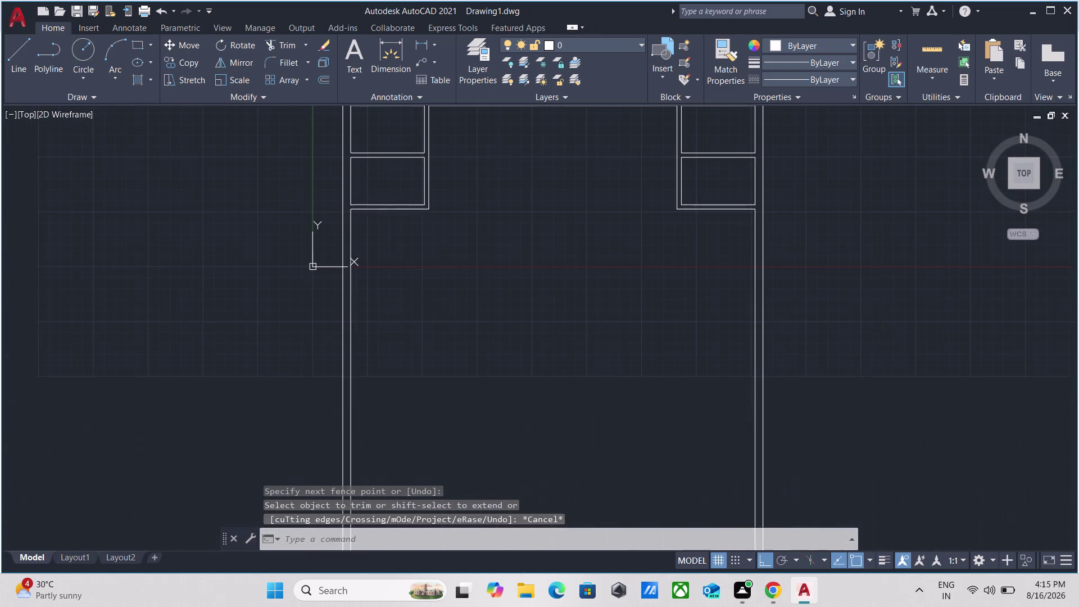
Offset the vertical wall line 11 feet to place the new partition line.
scroll(up, 3)
click(371, 277)
click(309, 255)
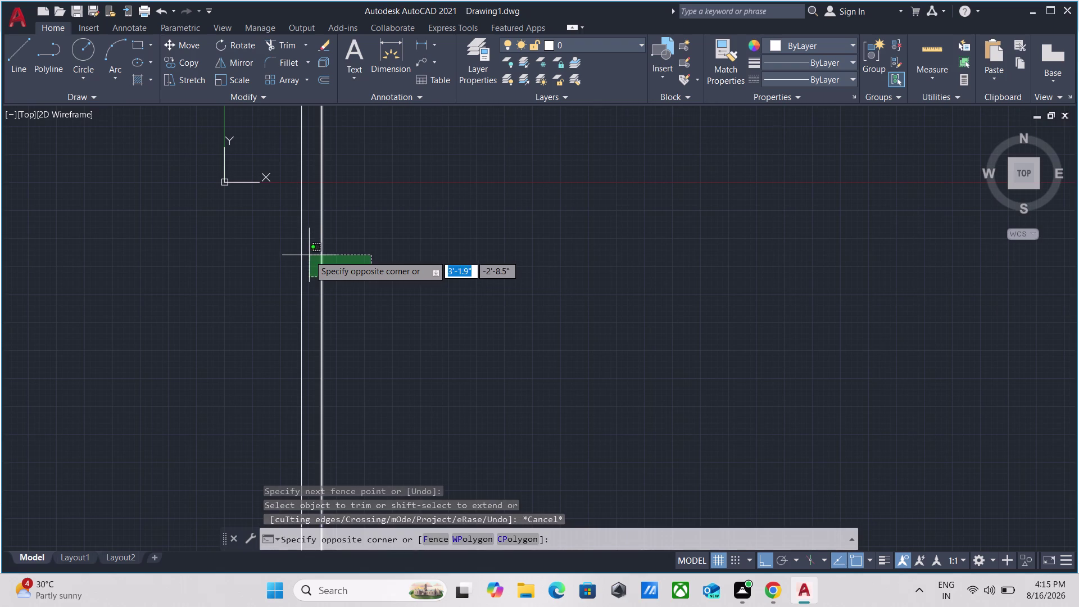
key(0)
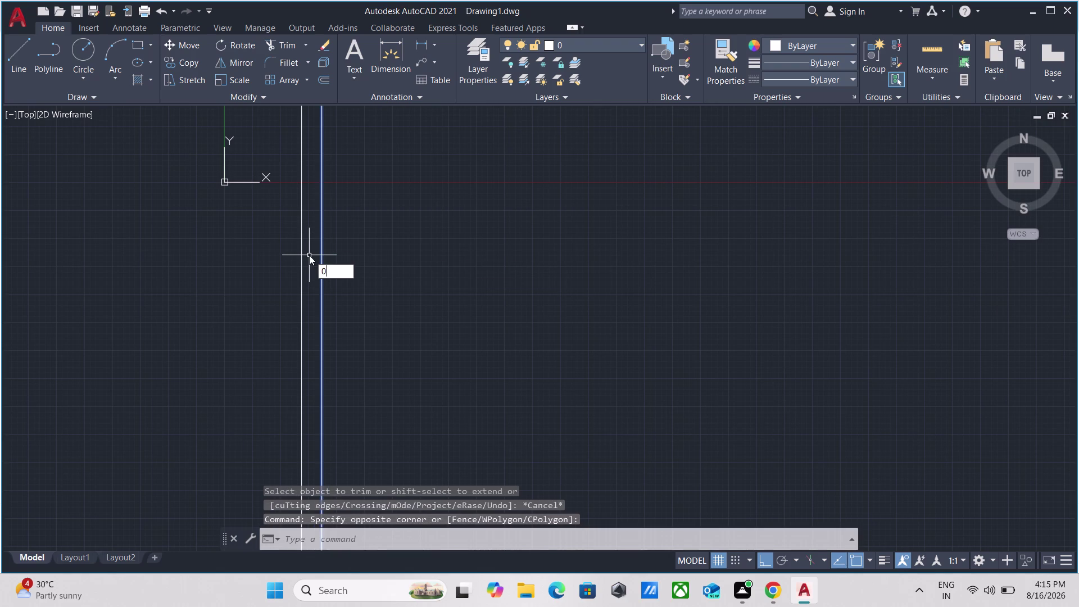
key(BackSpace)
key(o)
key(Return)
scroll(down, 3)
scroll(down, 3)
middle_drag(339, 269, 340, 285)
scroll(up, 3)
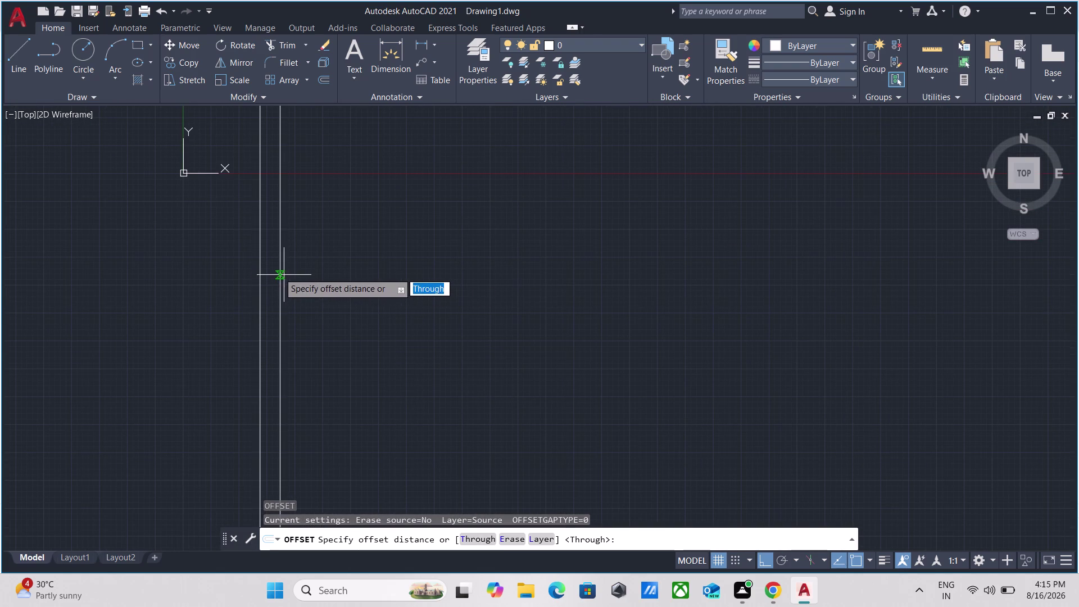
click(279, 272)
click(353, 269)
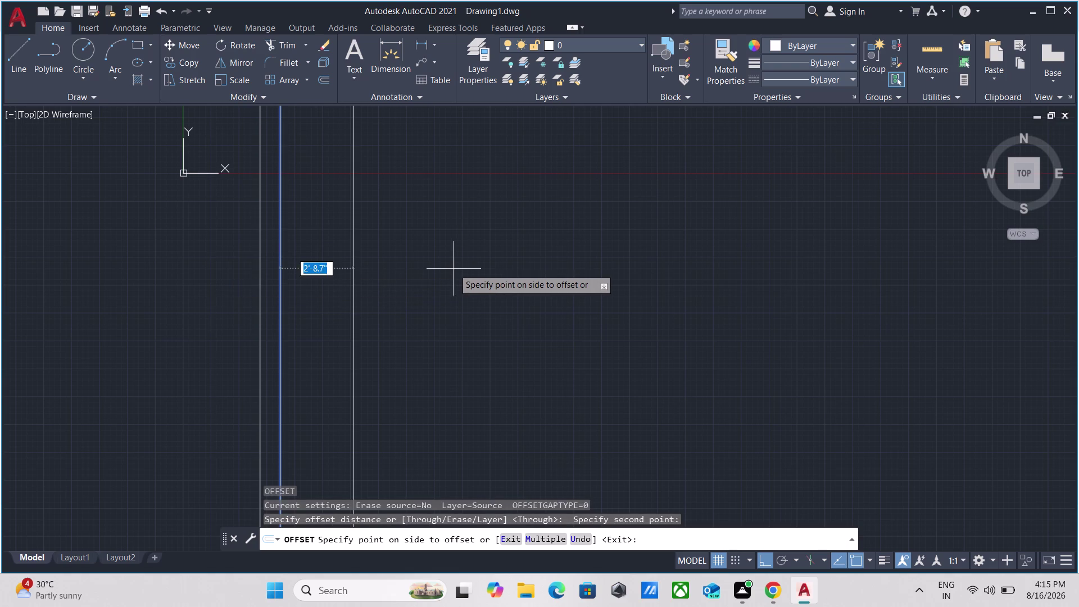
text(11)
key(apostrophe)
key(Return)
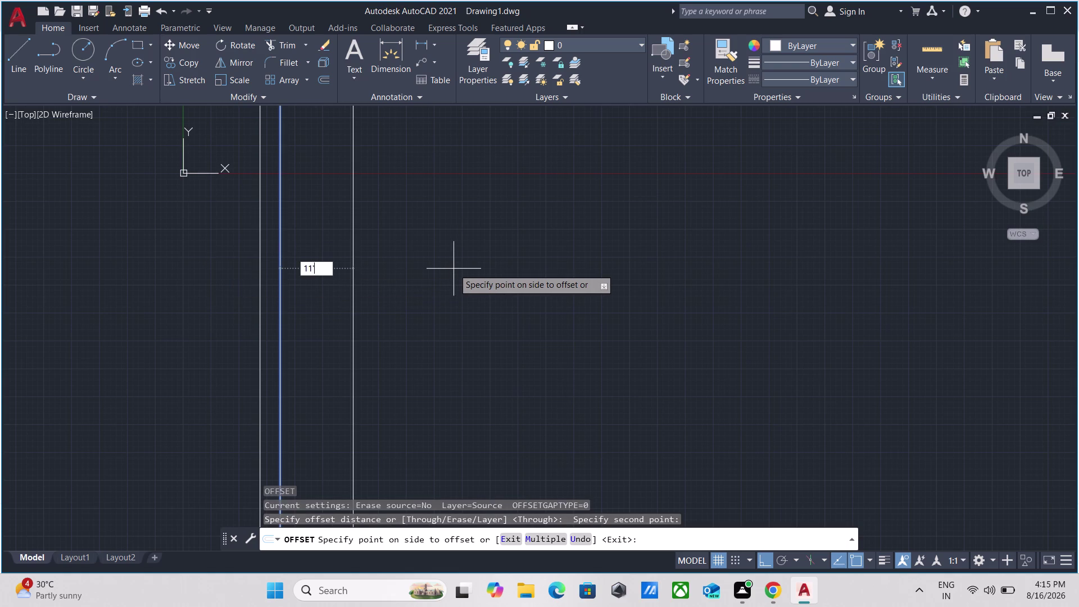
Offset the partition line 5 inches to form a double wall, then end OFFSET.
scroll(down, 3)
middle_drag(595, 248, 526, 287)
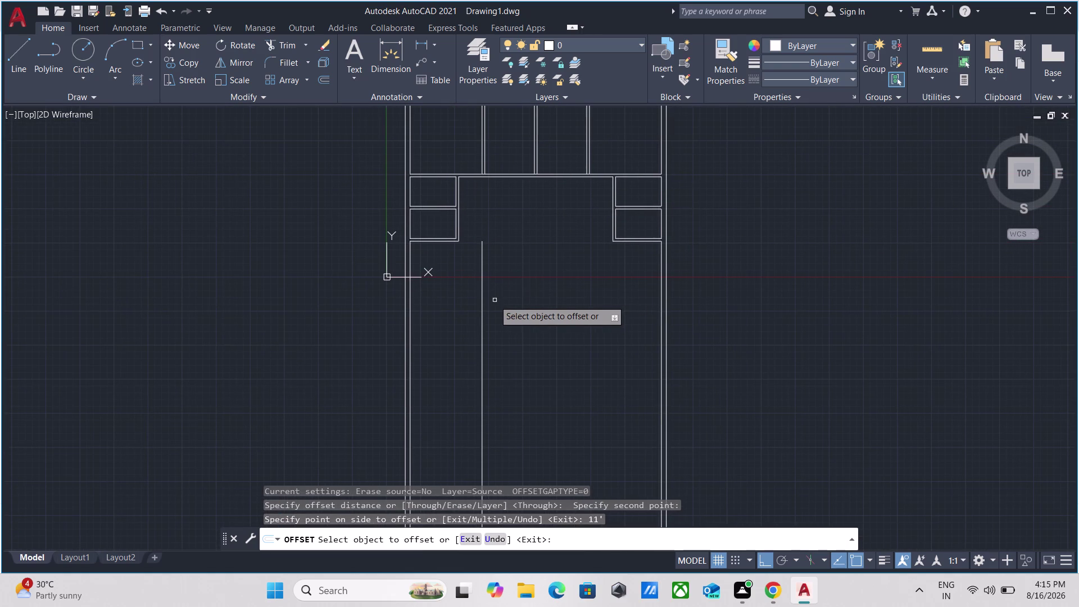
click(480, 306)
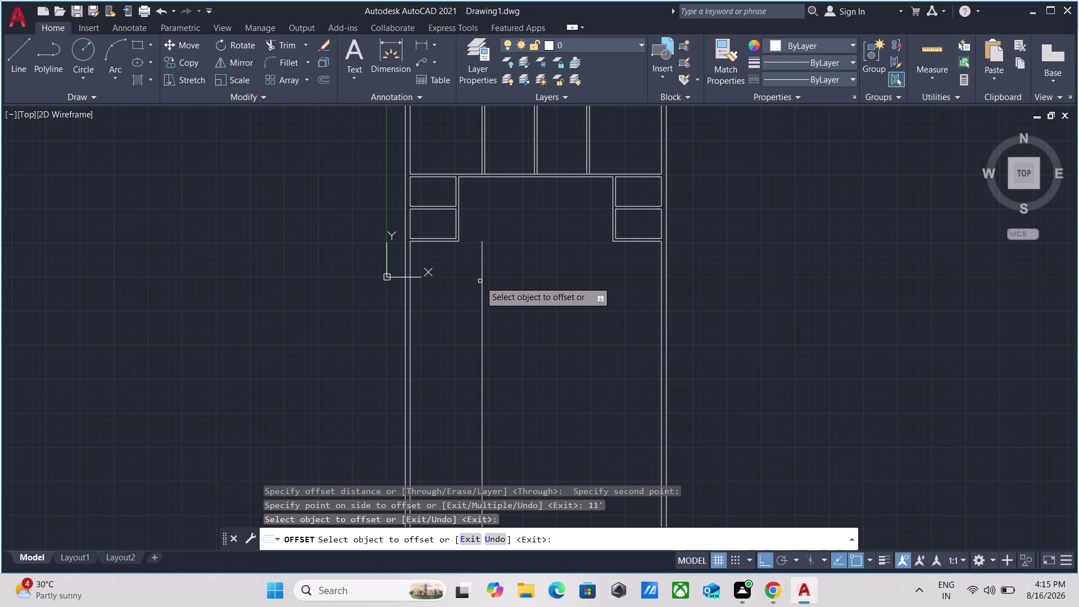
click(483, 284)
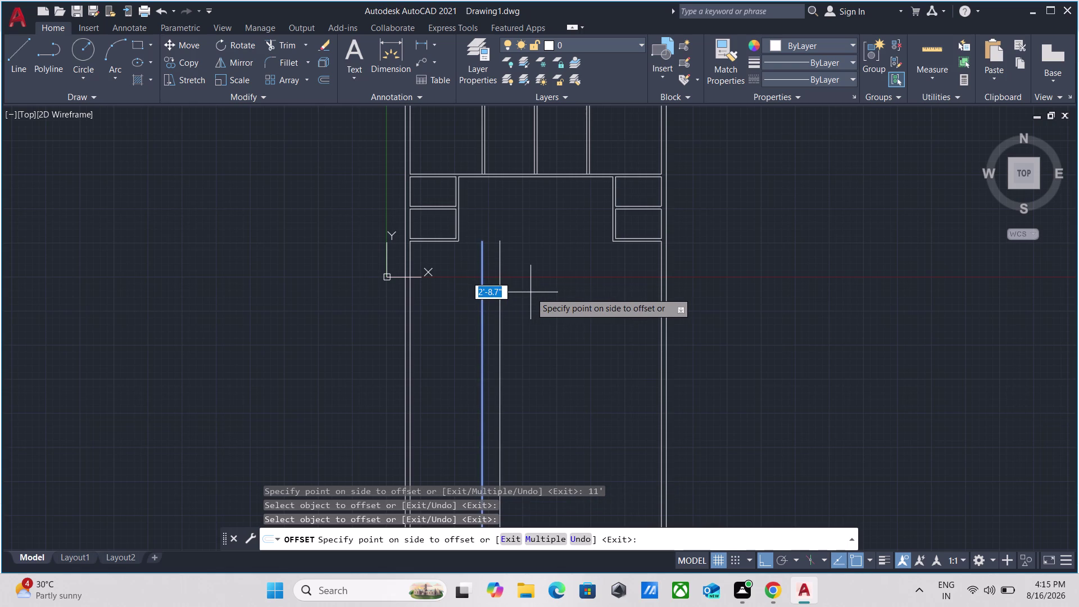
key(5)
key(Return)
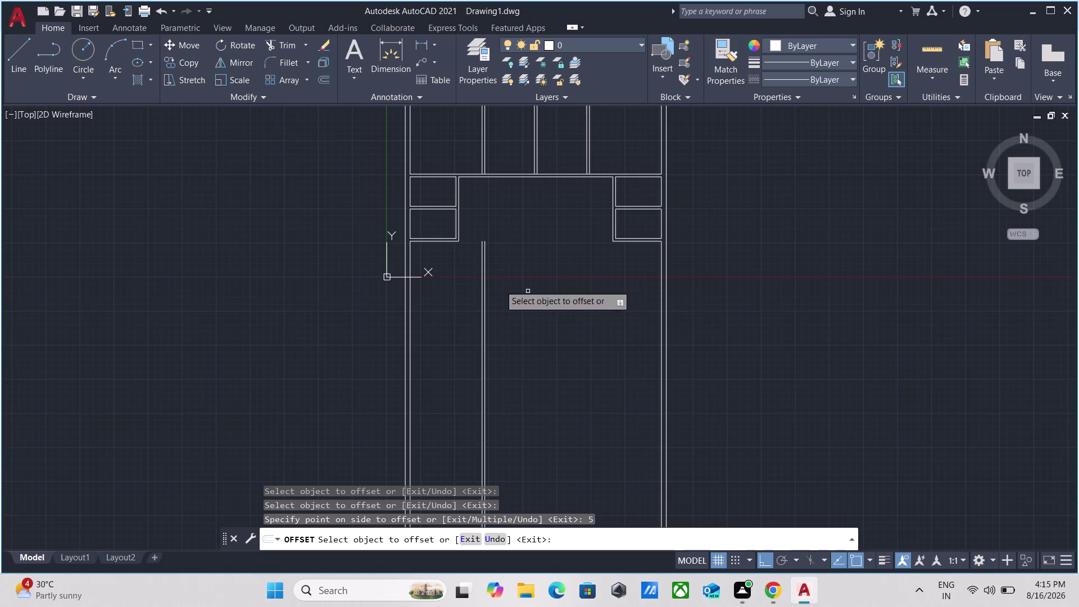
scroll(up, 3)
middle_drag(479, 230, 486, 346)
scroll(down, 3)
scroll(down, 3)
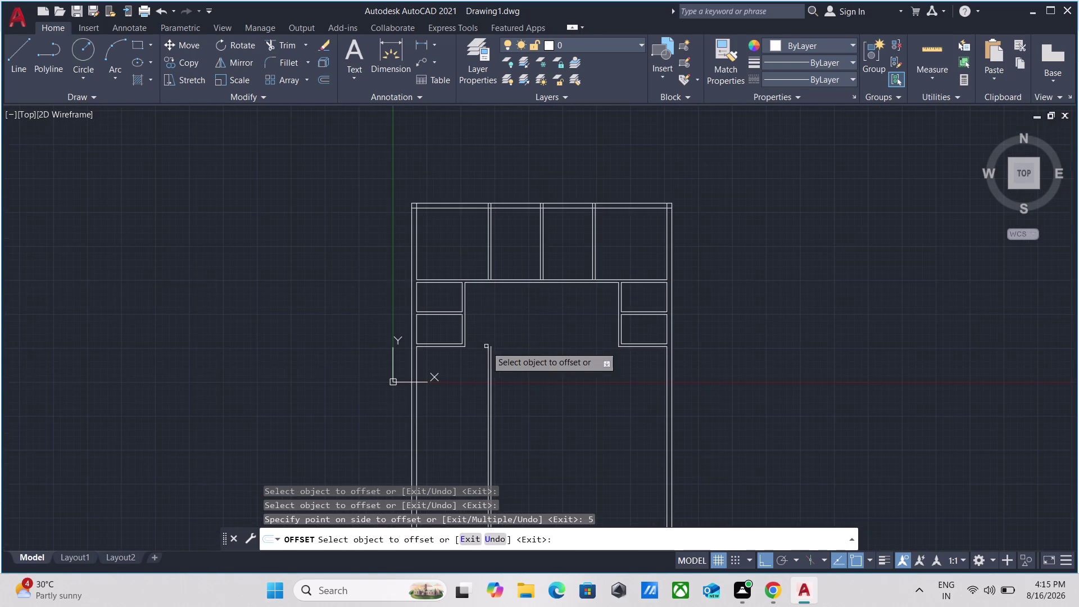
scroll(up, 3)
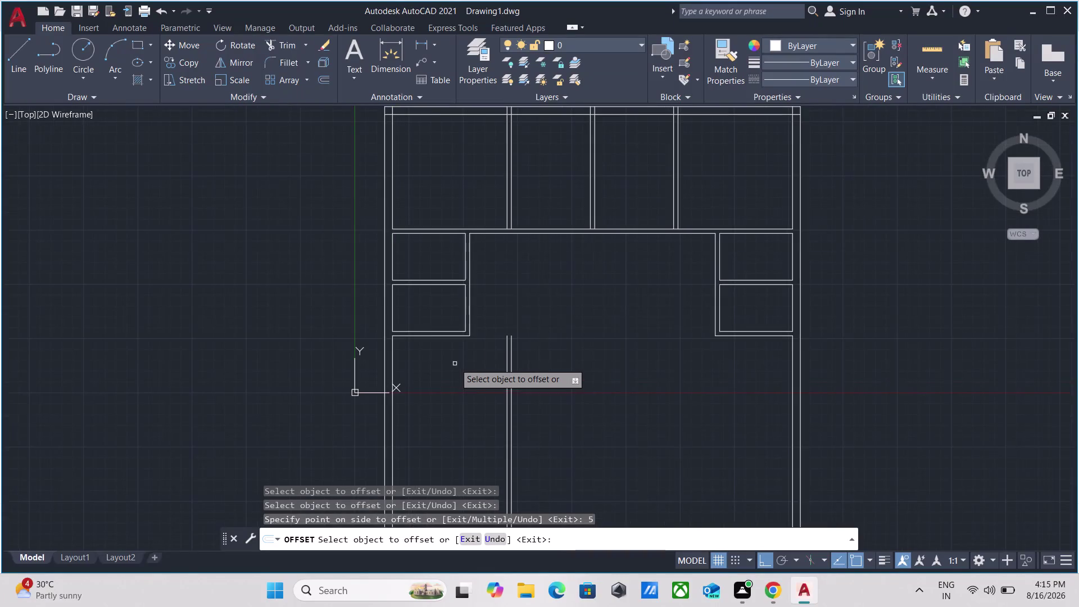
scroll(up, 3)
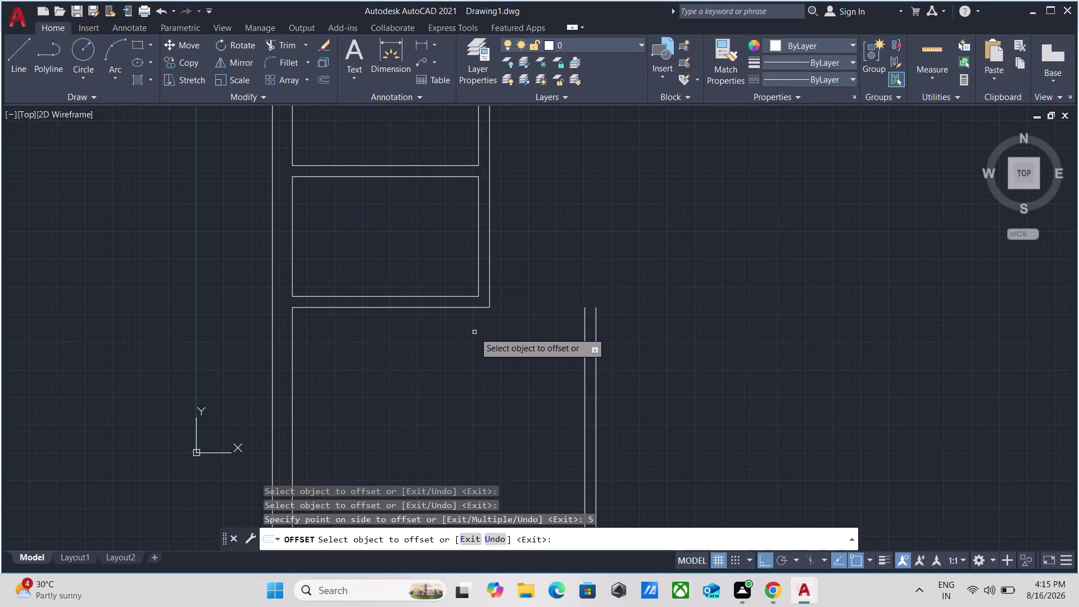
scroll(down, 3)
scroll(down, 3)
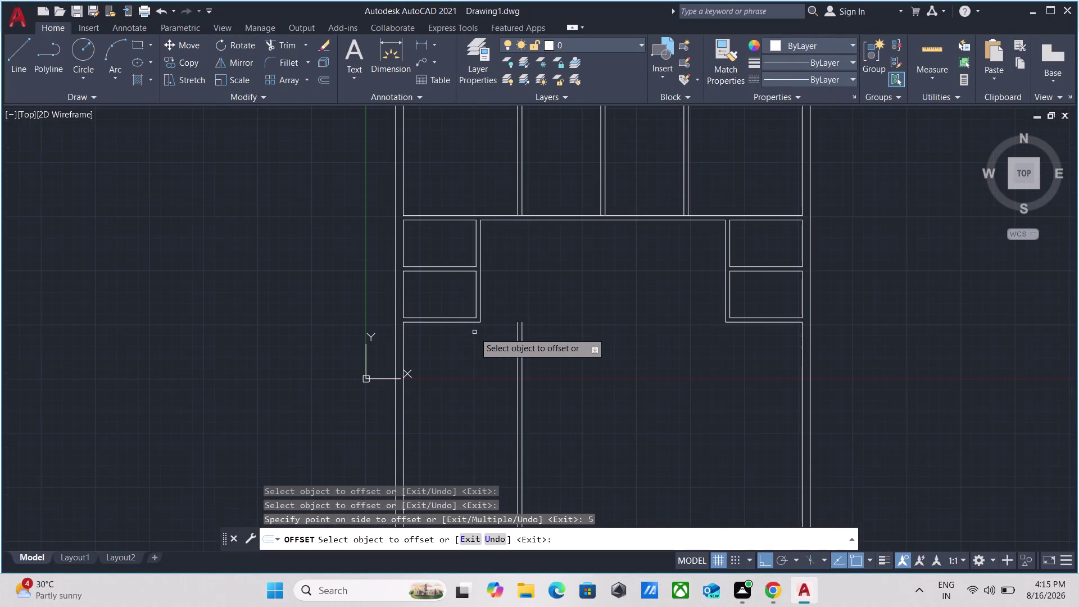
scroll(up, 3)
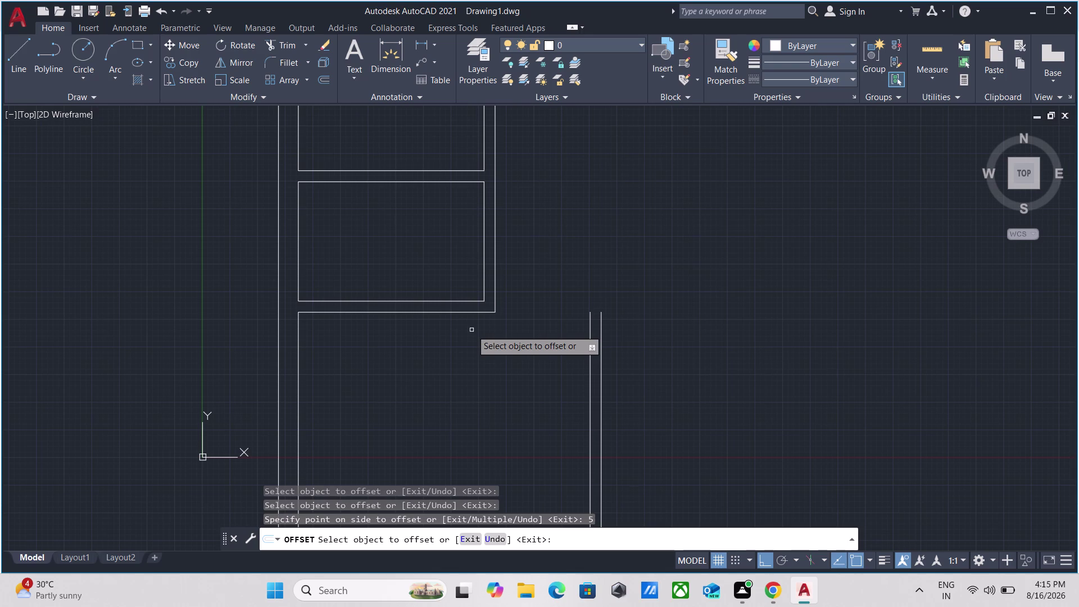
key(Escape)
middle_drag(472, 330, 481, 346)
key(e)
key(x)
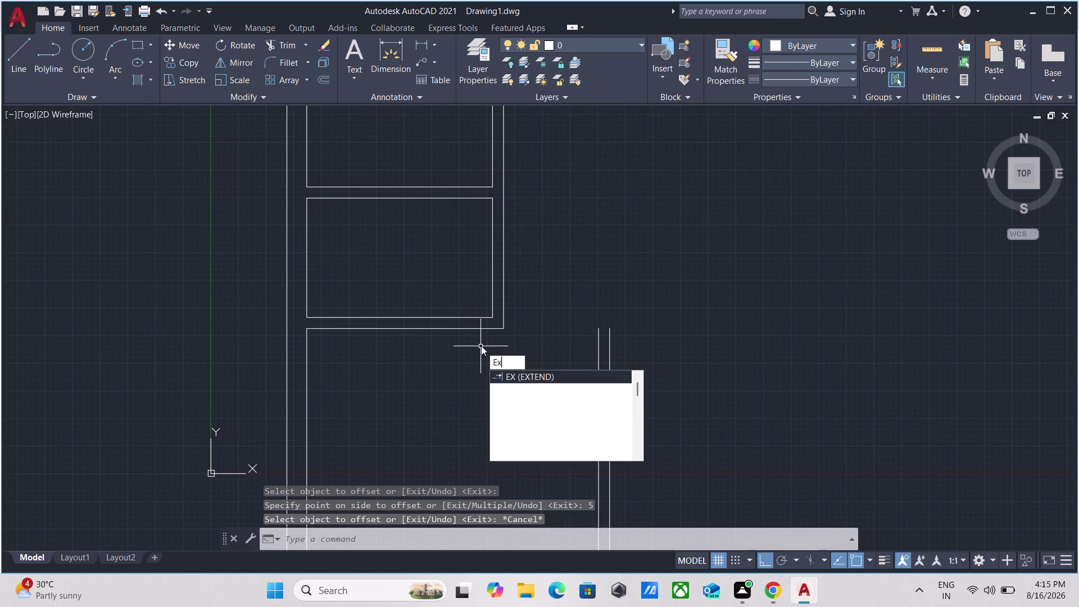
Extend the lower-left room's top wall line to the new partition wall.
key(Return)
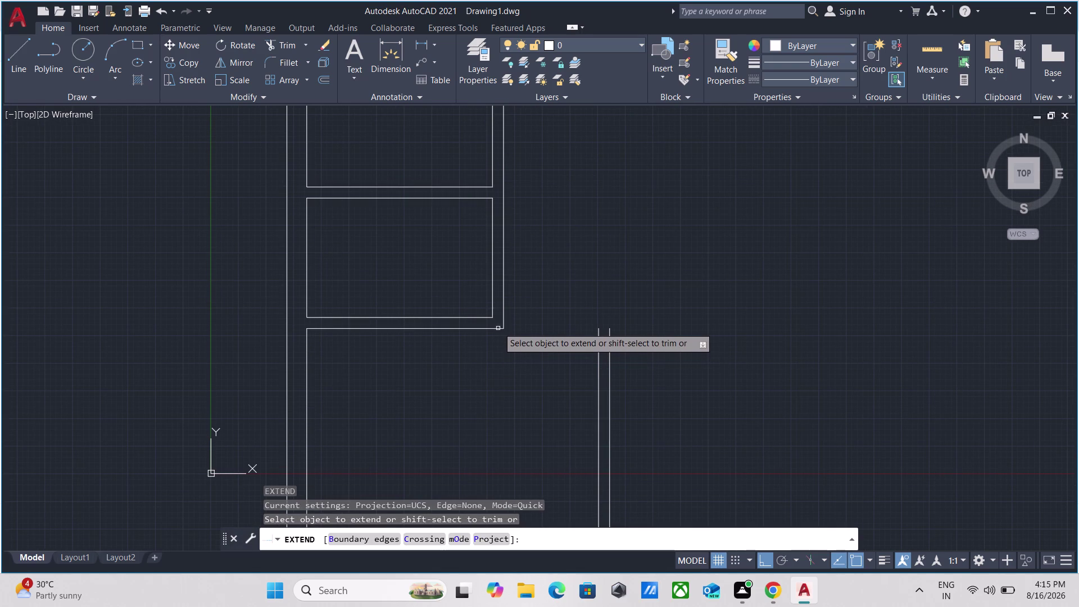
click(498, 327)
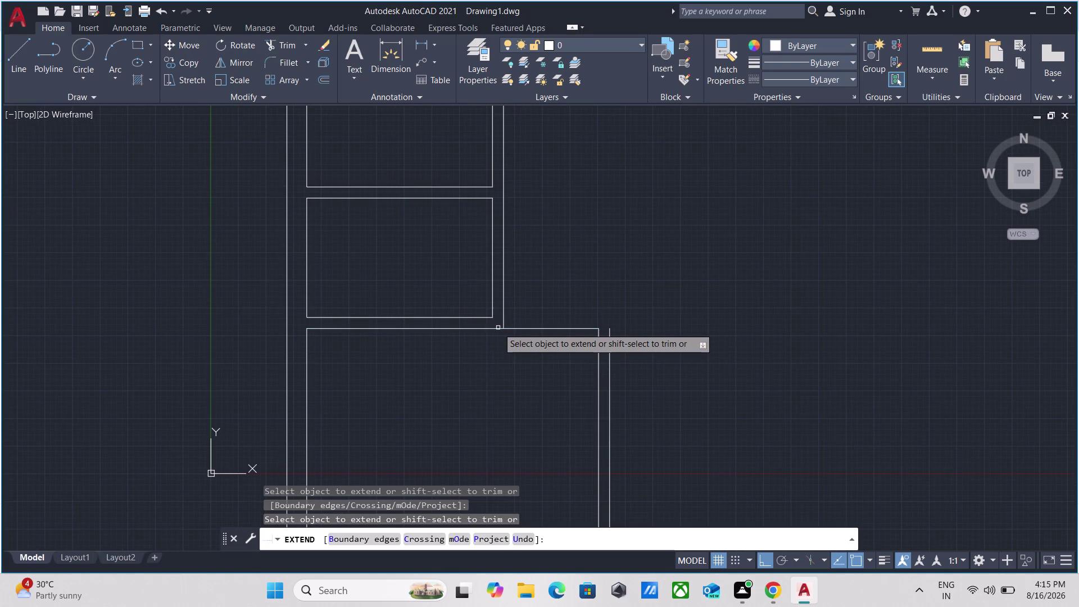
click(480, 318)
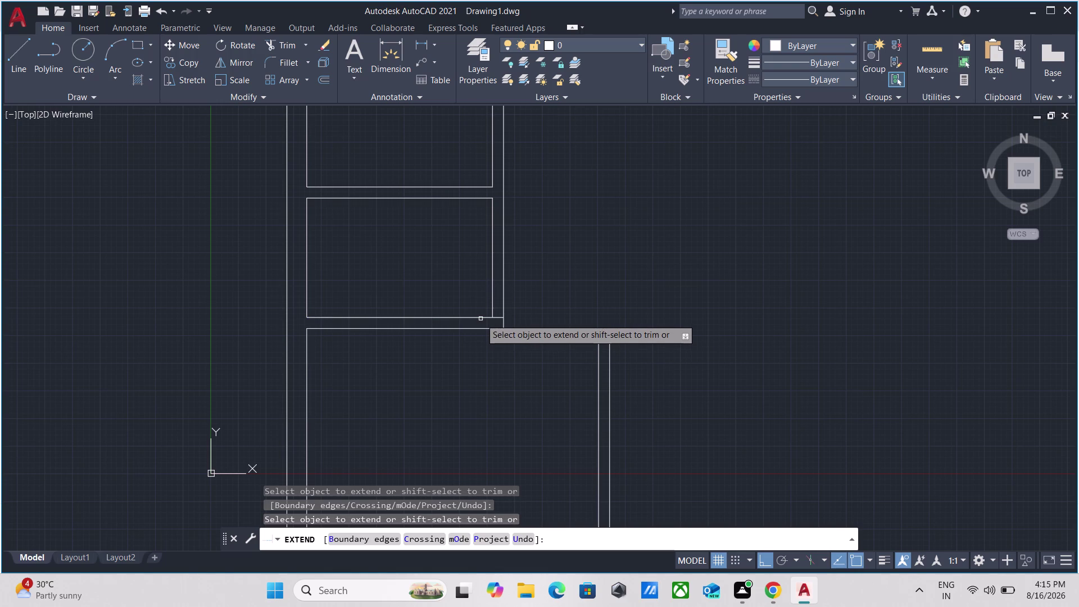
click(481, 318)
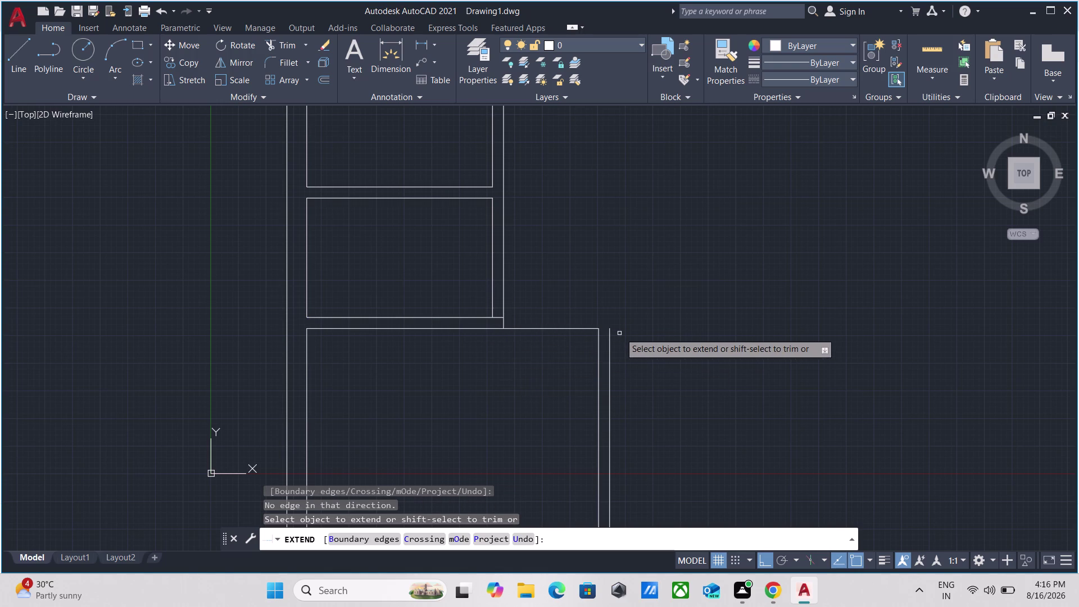
key(Escape)
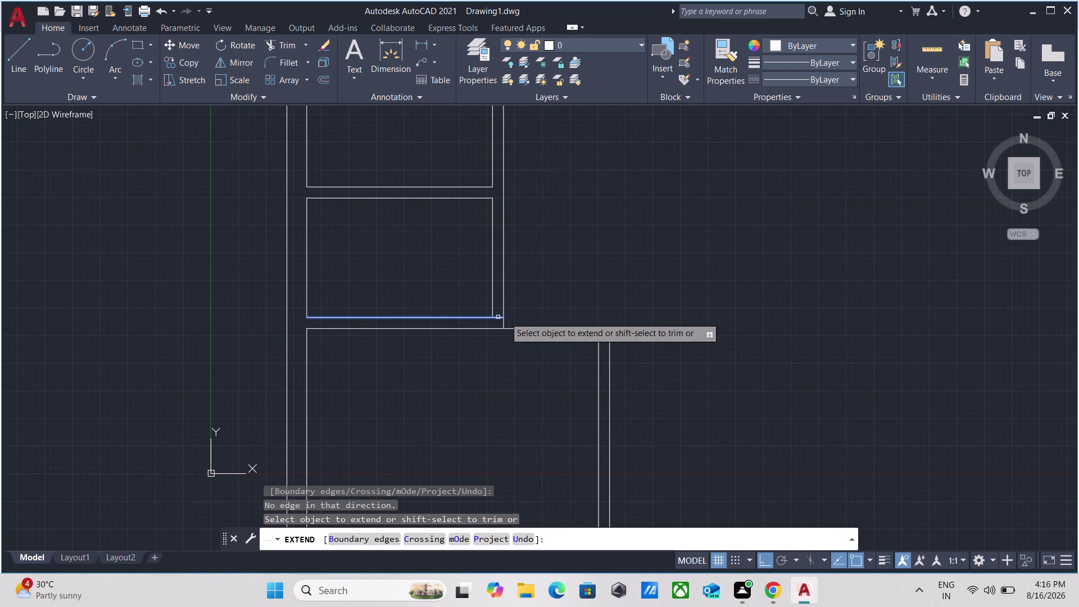
Start a line at the partition's top corner.
key(l)
key(Return)
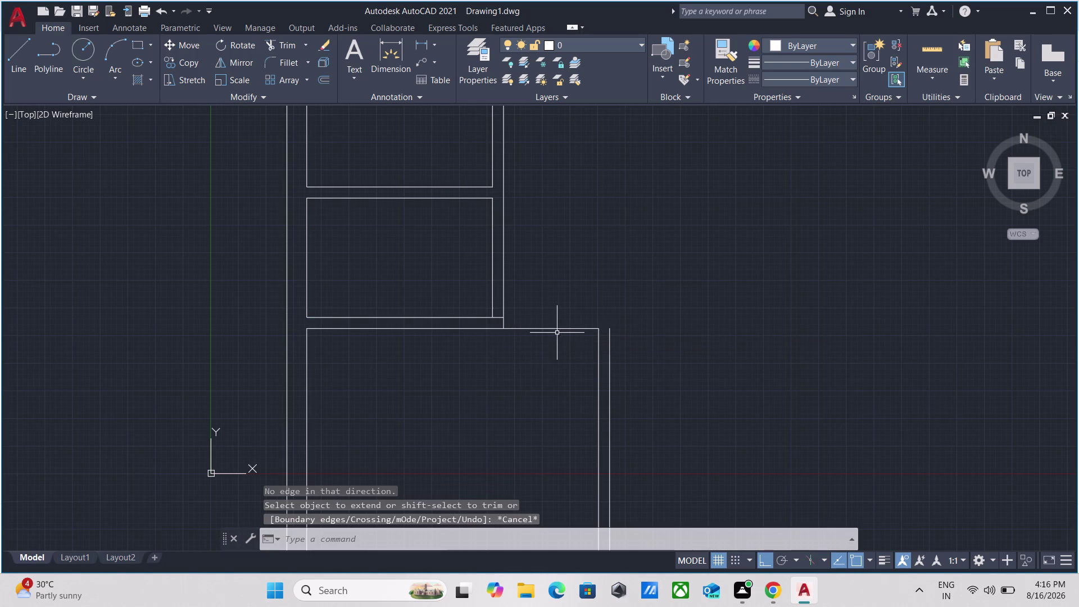
click(607, 332)
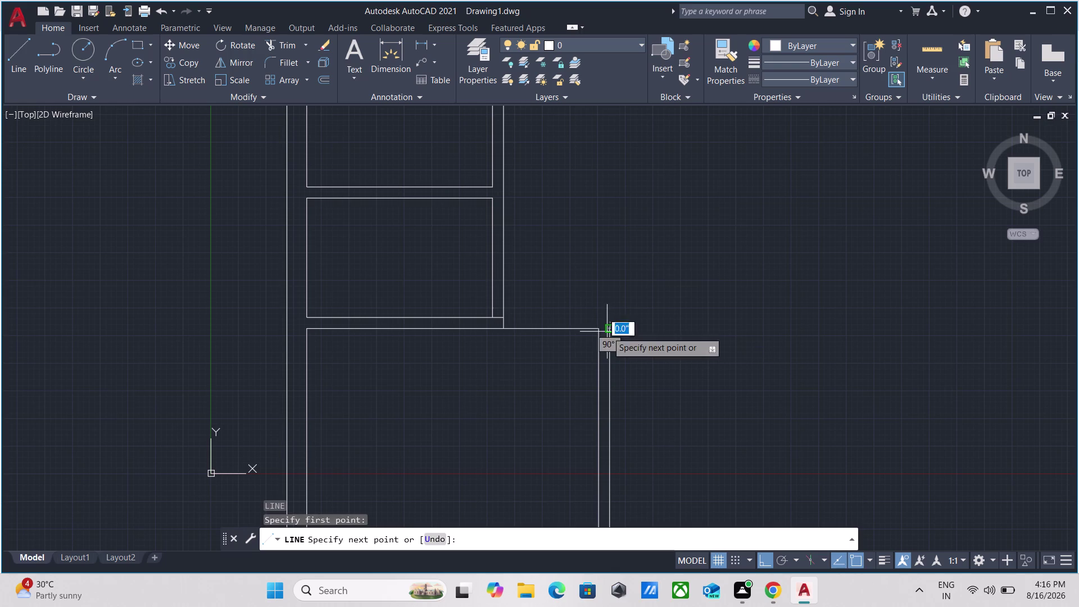
Cancel the stray line and start a new line at the partition's top endpoint.
scroll(up, 3)
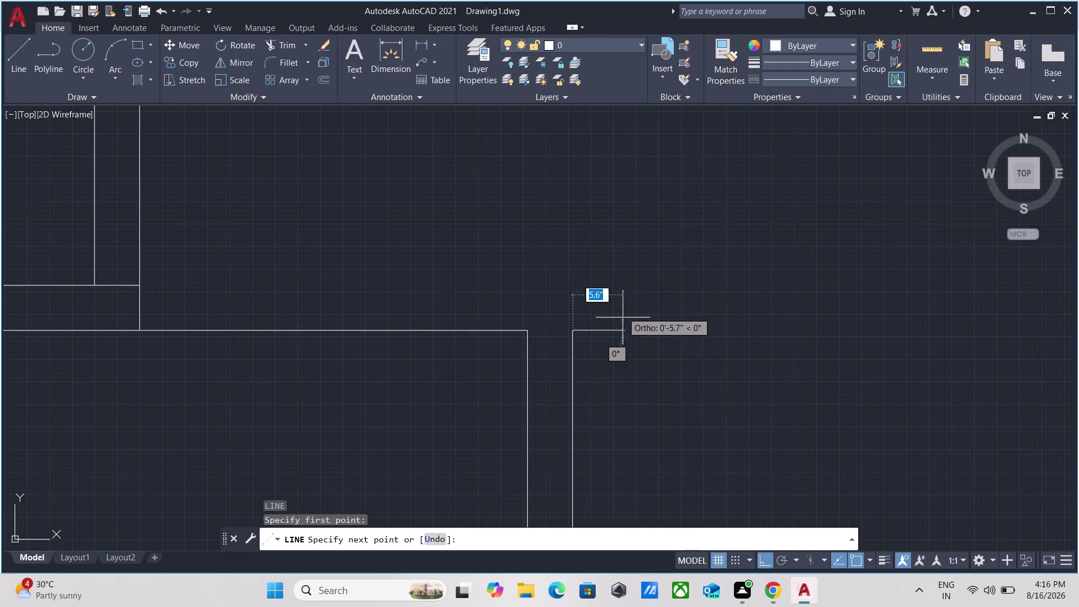
key(Escape)
scroll(down, 3)
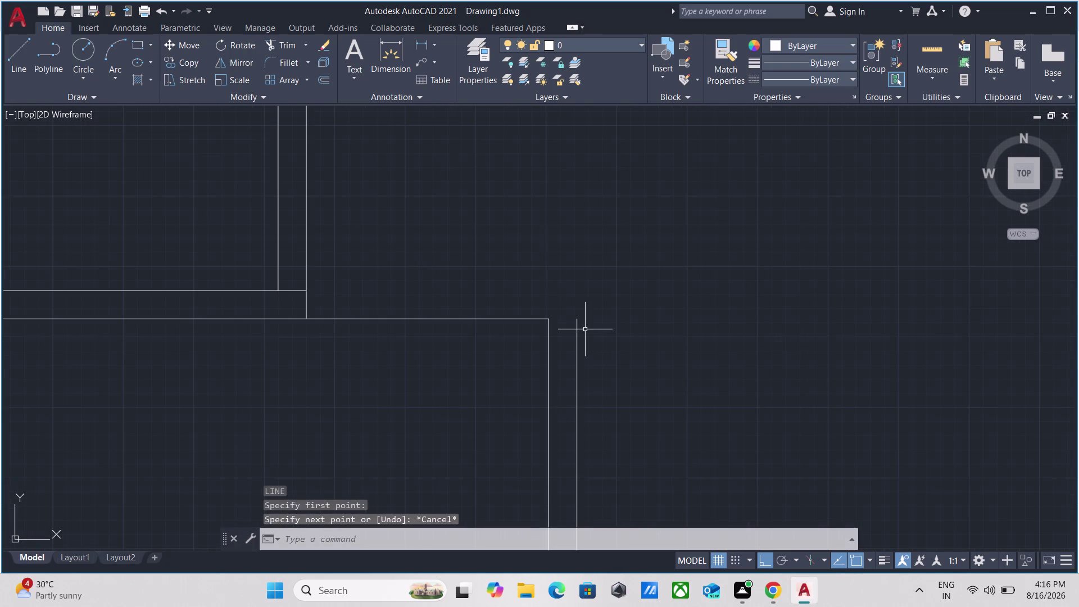
key(l)
key(Return)
scroll(up, 3)
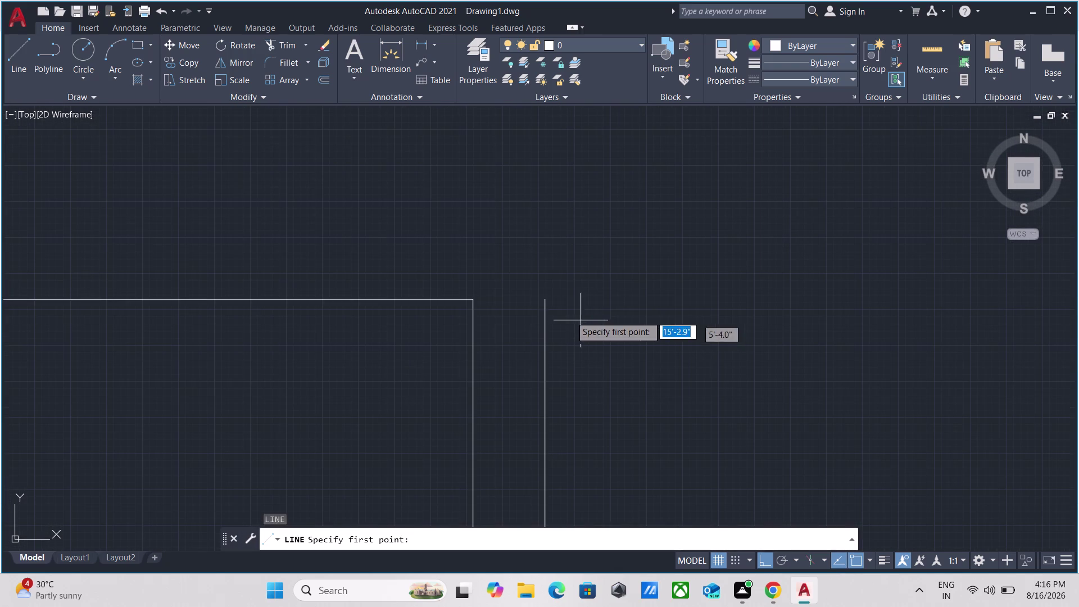
click(544, 300)
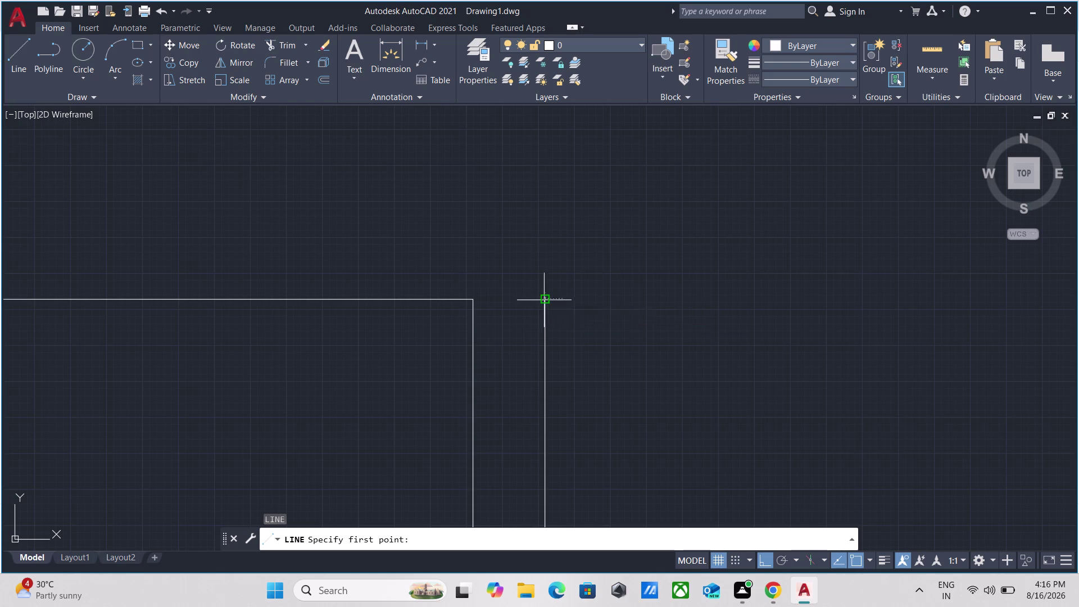
Draw the line about 6.3 inches straight up and end the command.
scroll(up, 3)
scroll(down, 3)
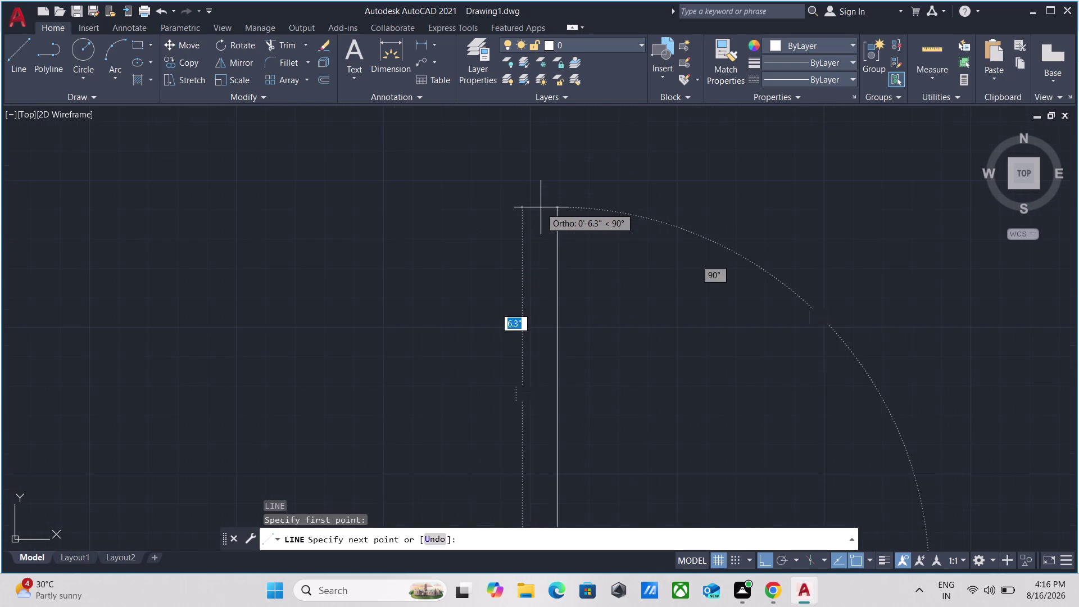
scroll(down, 3)
middle_drag(541, 196, 525, 115)
click(526, 125)
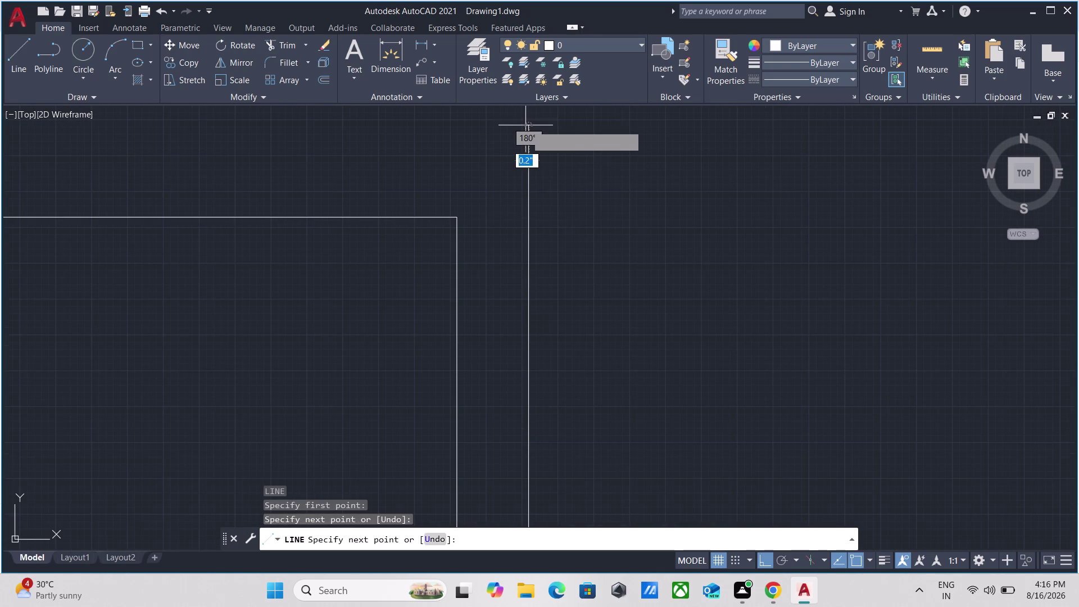
key(grave)
key(Escape)
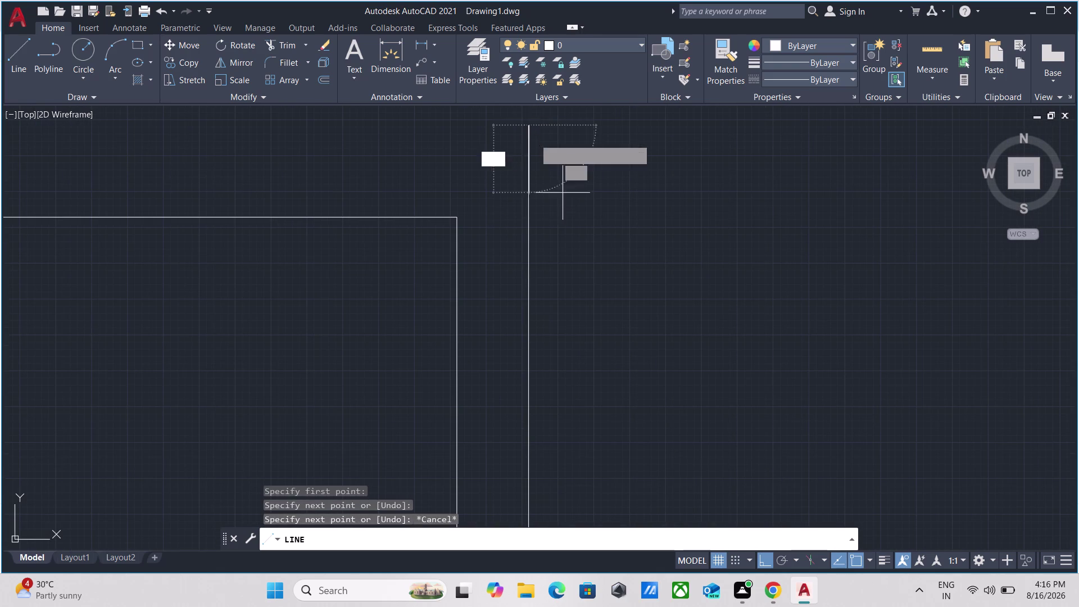
key(Escape)
scroll(down, 3)
middle_drag(367, 178, 436, 268)
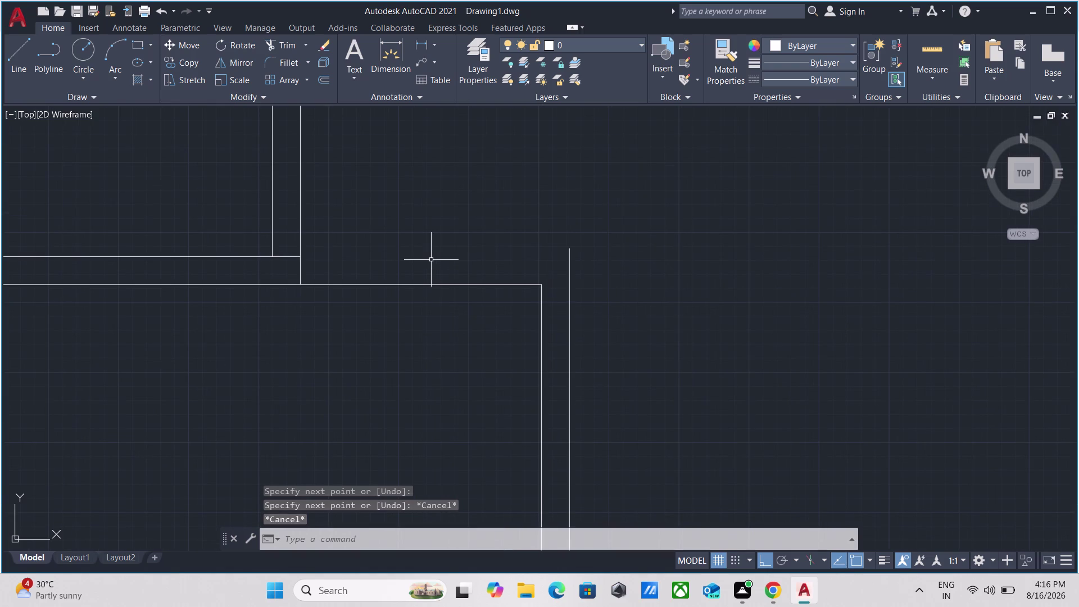
Extend the upper wall line to the new short partition line.
key(e)
key(x)
key(Return)
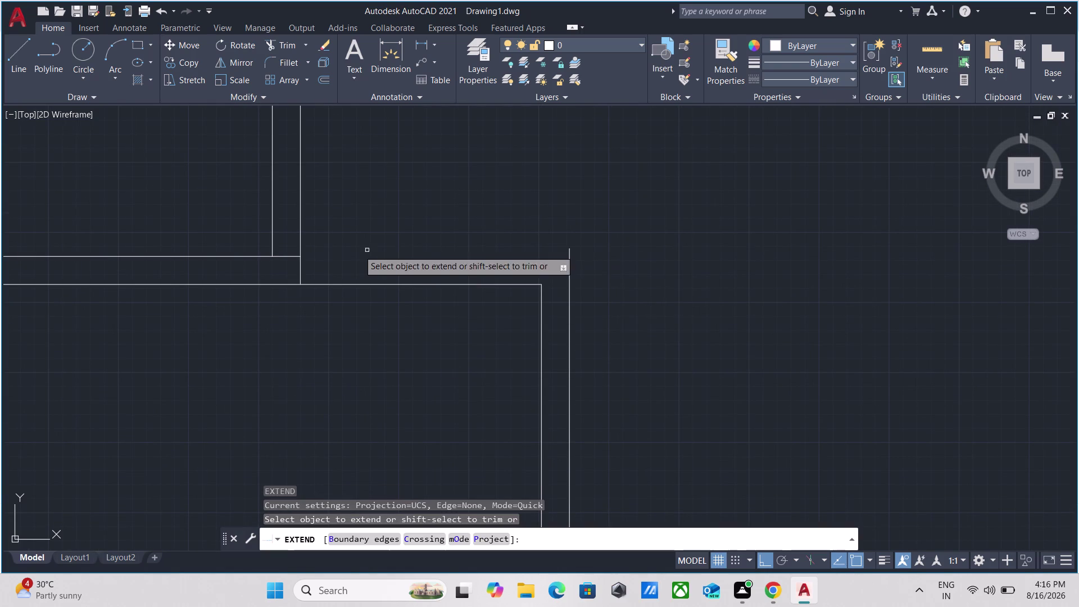
click(287, 256)
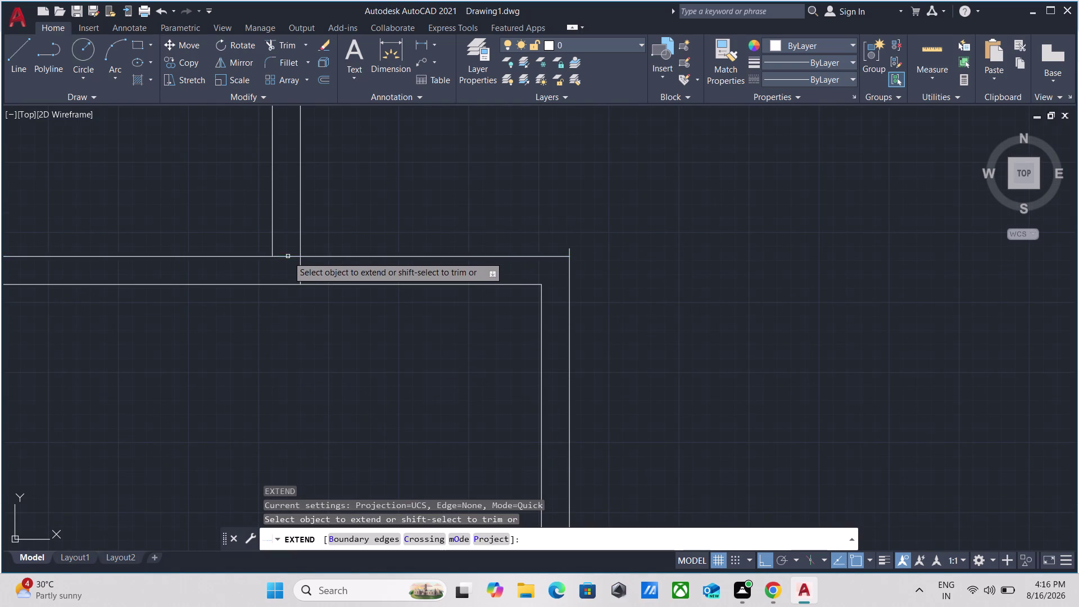
key(Escape)
scroll(up, 3)
scroll(down, 3)
scroll(down, 3)
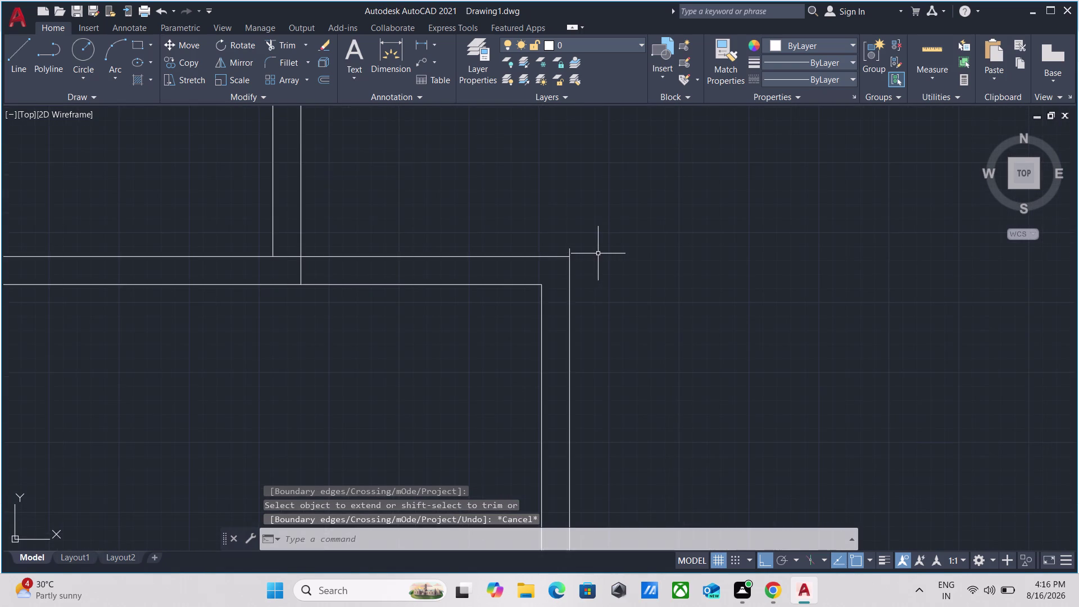
middle_click(603, 258)
scroll(up, 3)
scroll(down, 3)
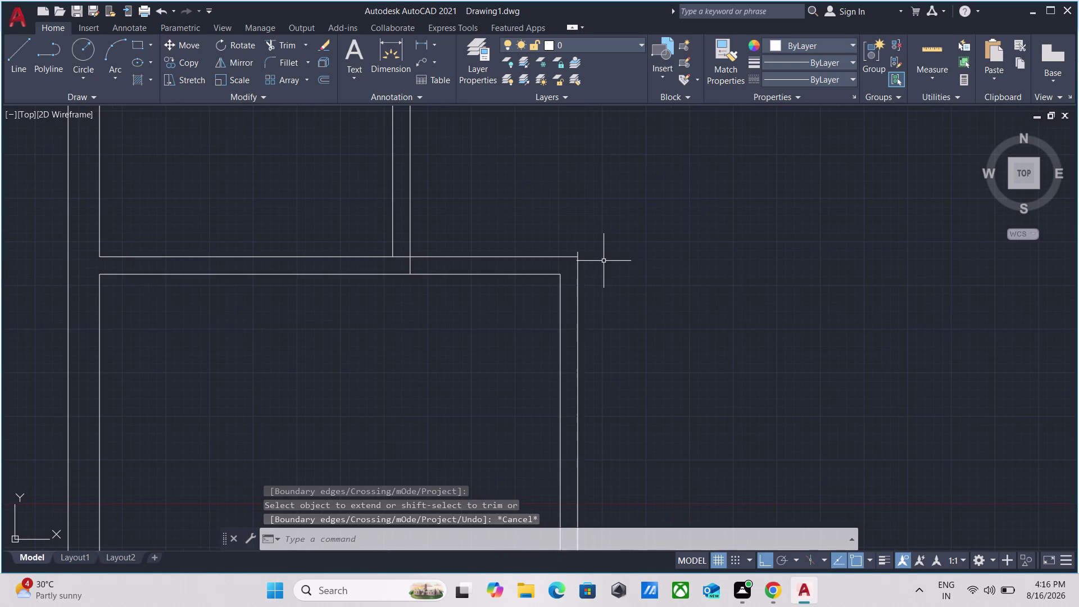
Trim the partition lines where they cross the walls using a fence.
text(tr)
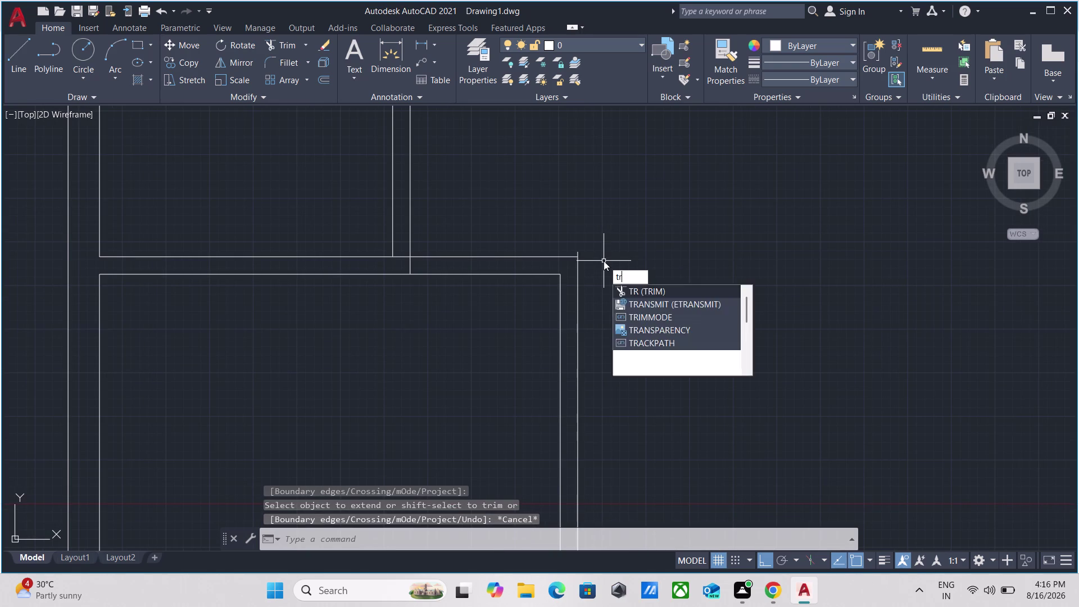
key(Return)
scroll(up, 3)
click(503, 205)
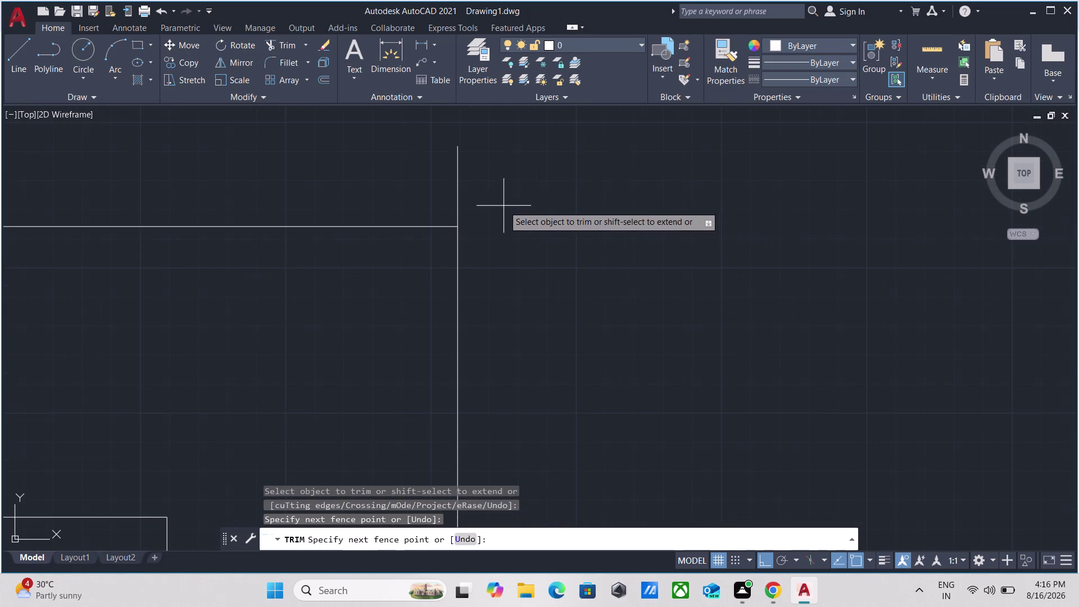
click(374, 178)
scroll(down, 3)
scroll(down, 3)
scroll(down, 3)
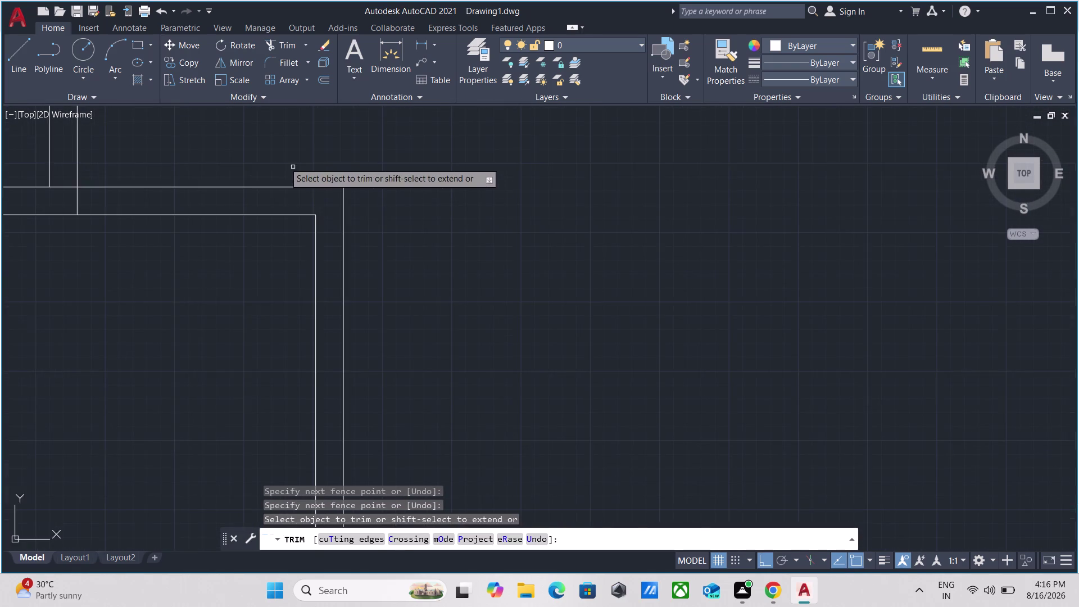
middle_drag(275, 158, 356, 215)
scroll(up, 3)
scroll(up, 3)
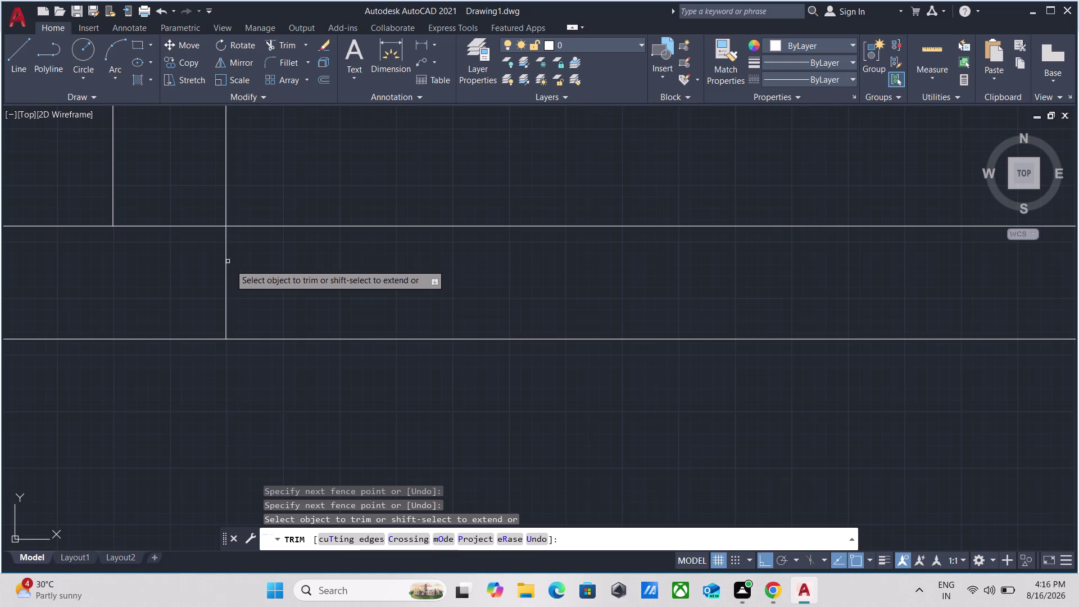
Trim the remaining excess wall segments with another fence.
click(245, 275)
click(193, 274)
click(188, 258)
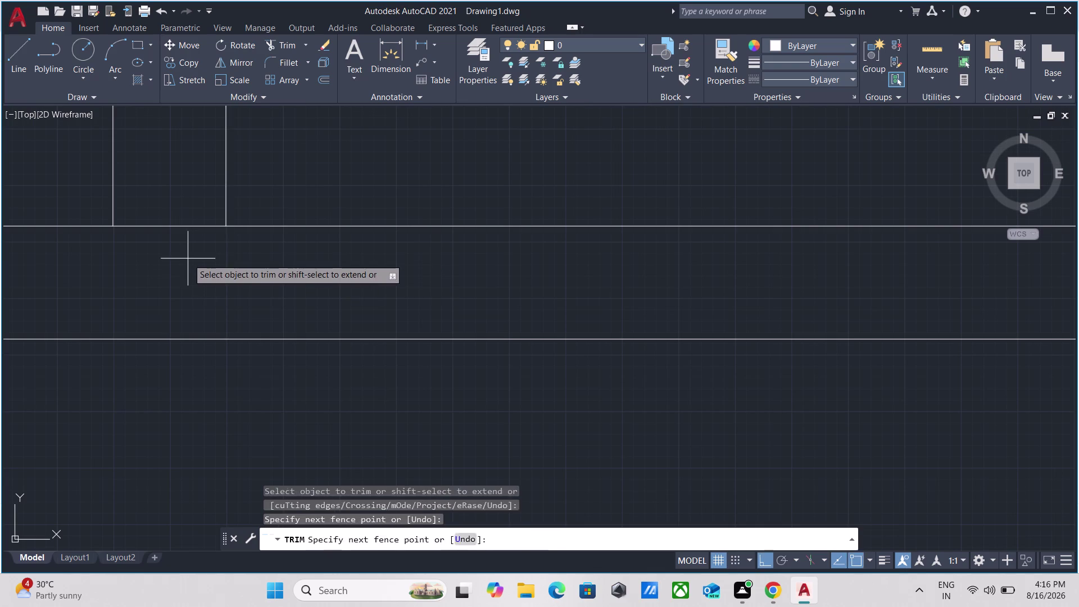
click(190, 168)
scroll(down, 3)
key(Escape)
Select the vertical wall line.
scroll(down, 3)
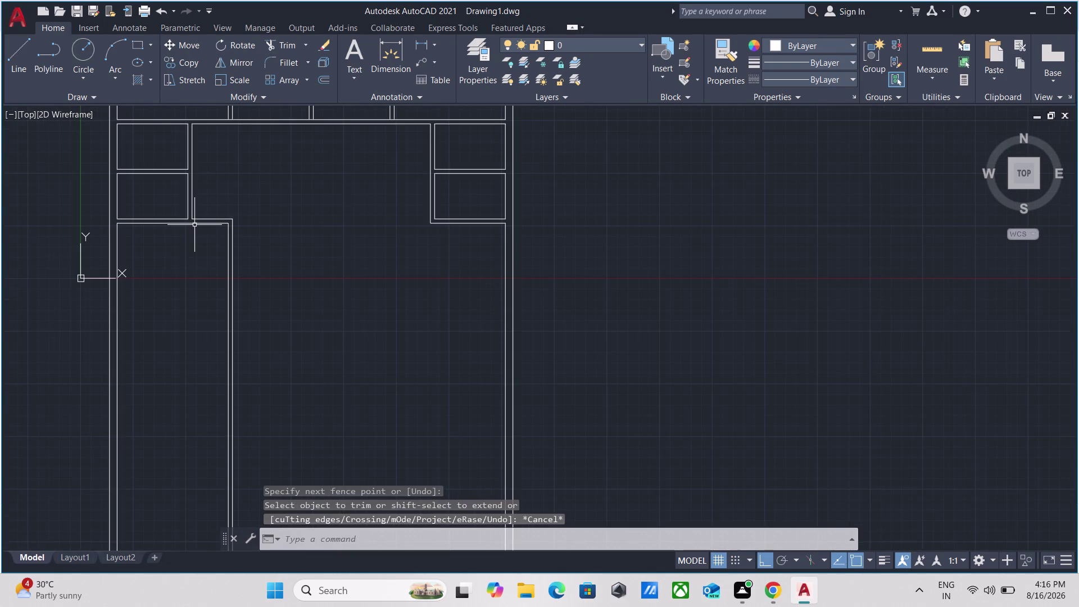
middle_drag(189, 252, 256, 287)
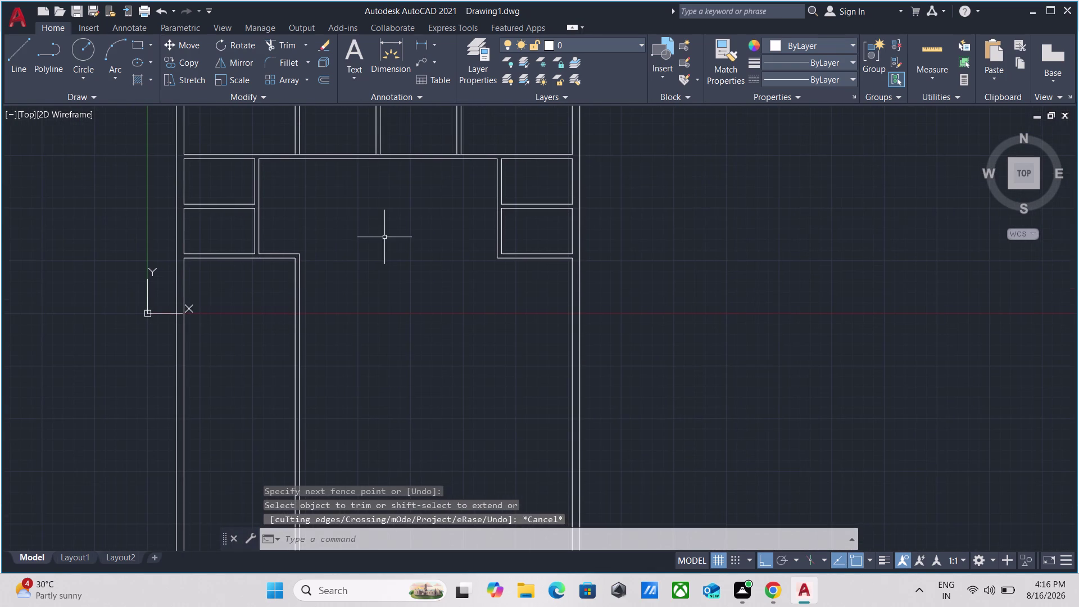
scroll(up, 3)
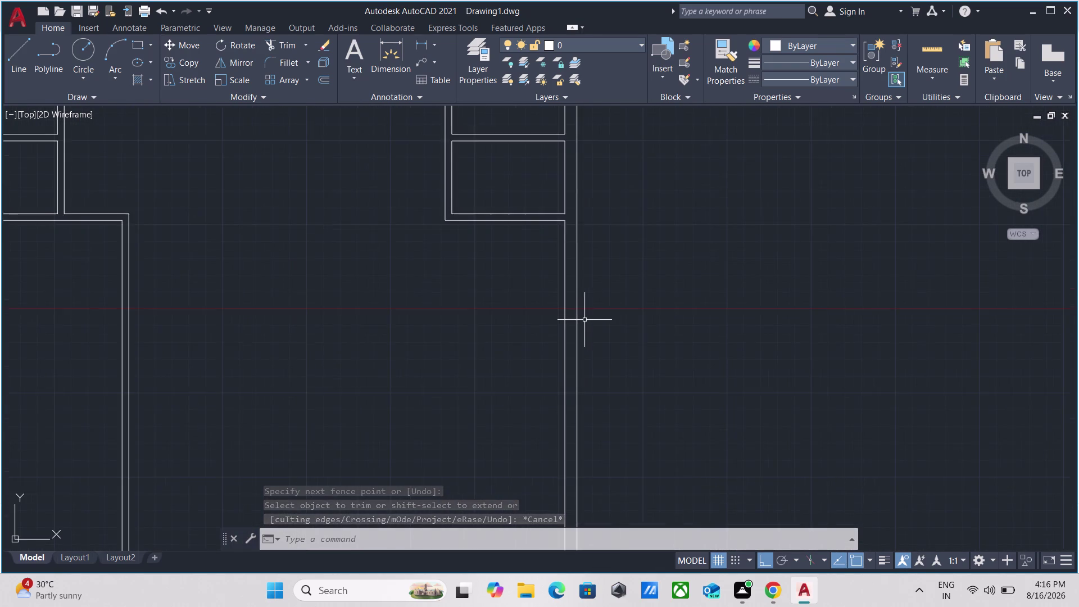
scroll(up, 3)
drag(564, 291, 554, 287)
click(440, 261)
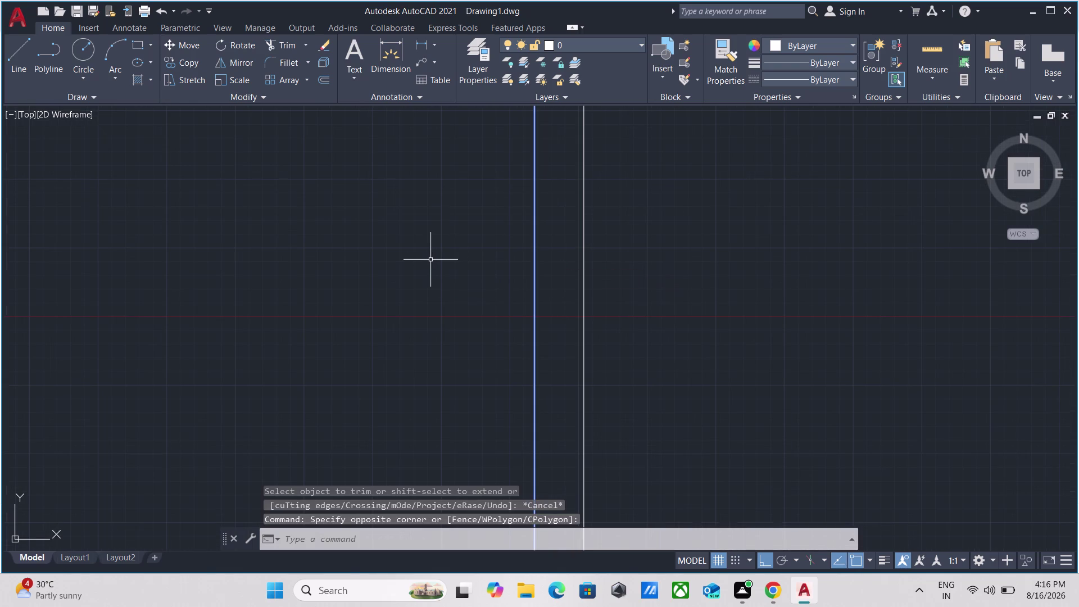
Offset the vertical wall line 11 feet to the left.
key(o)
key(Return)
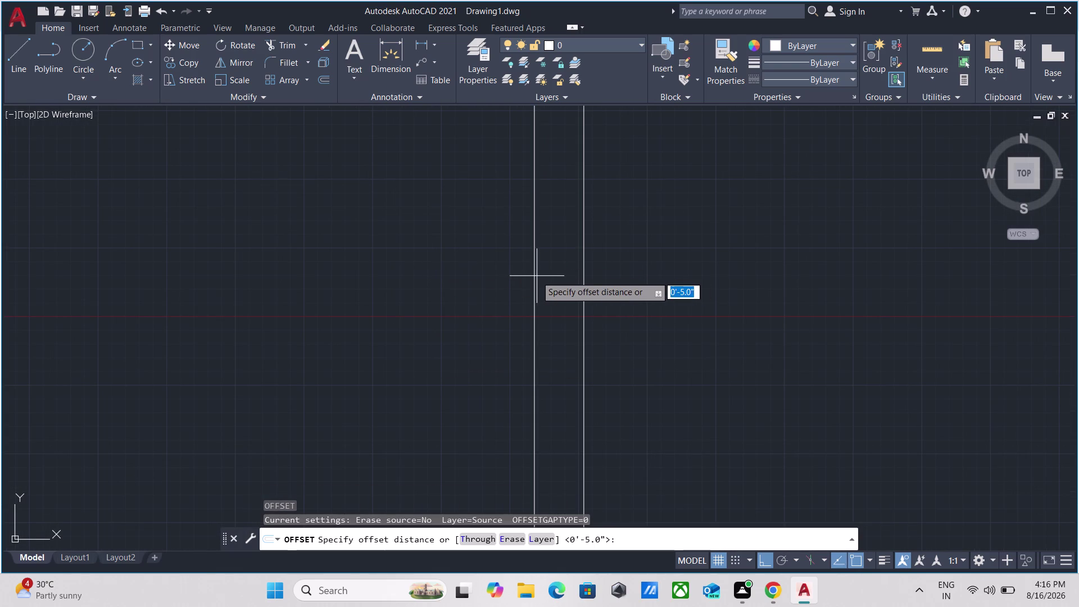
click(534, 275)
click(388, 273)
scroll(down, 3)
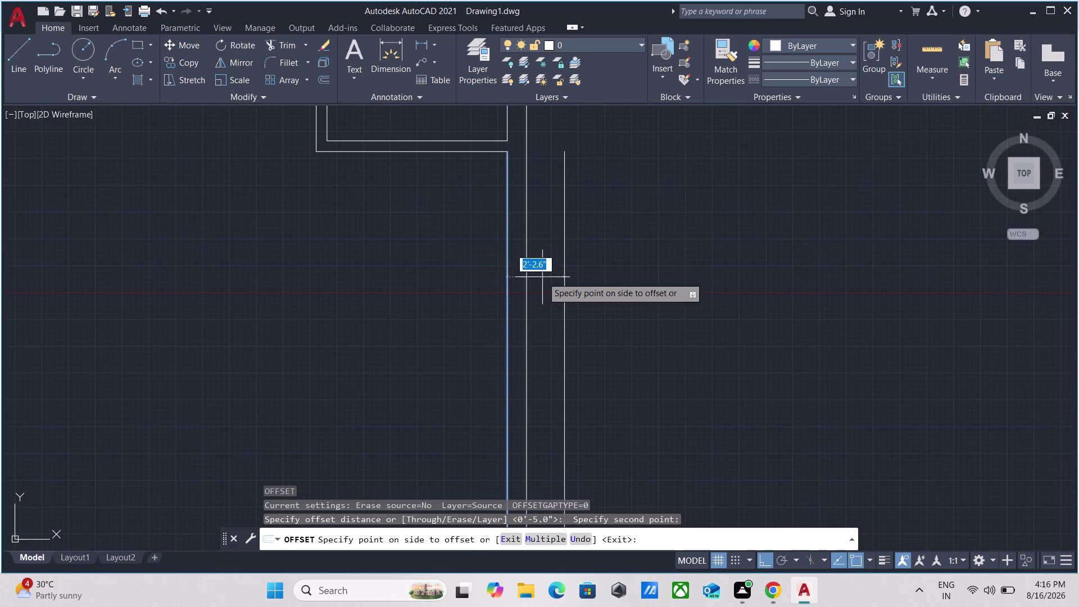
text(11)
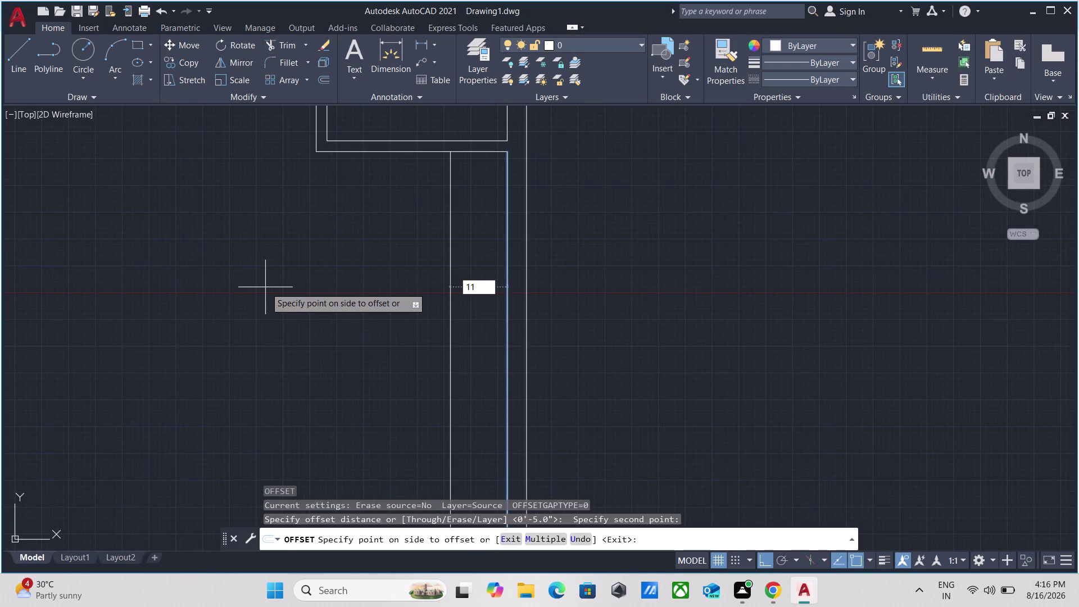
key(apostrophe)
key(Return)
Offset the new line 5 inches further left to form the double wall.
scroll(down, 3)
middle_drag(265, 287, 322, 294)
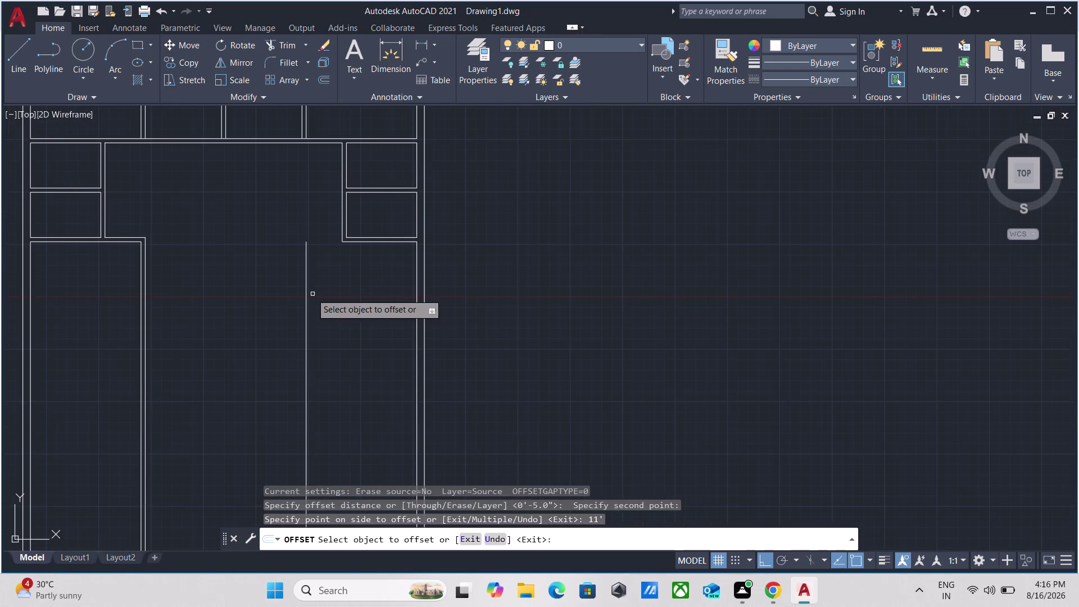
click(308, 287)
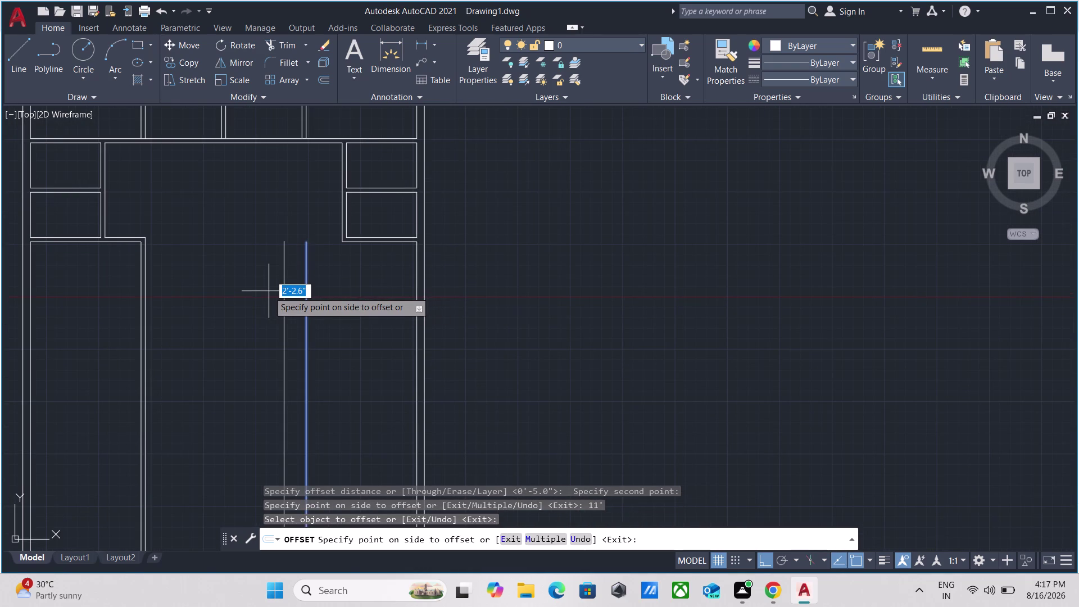
key(5)
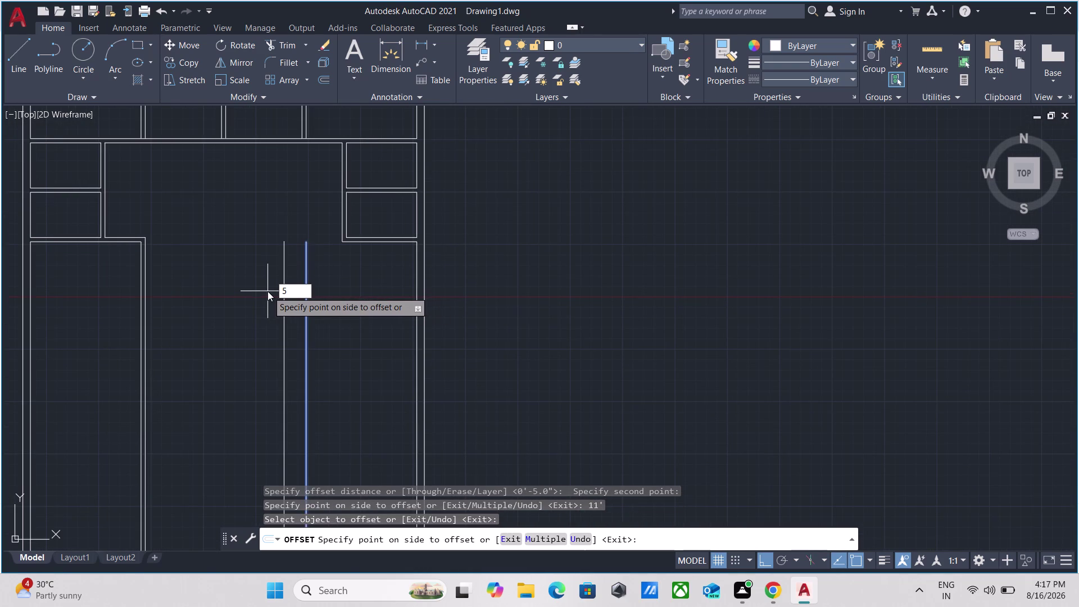
key(Return)
scroll(up, 3)
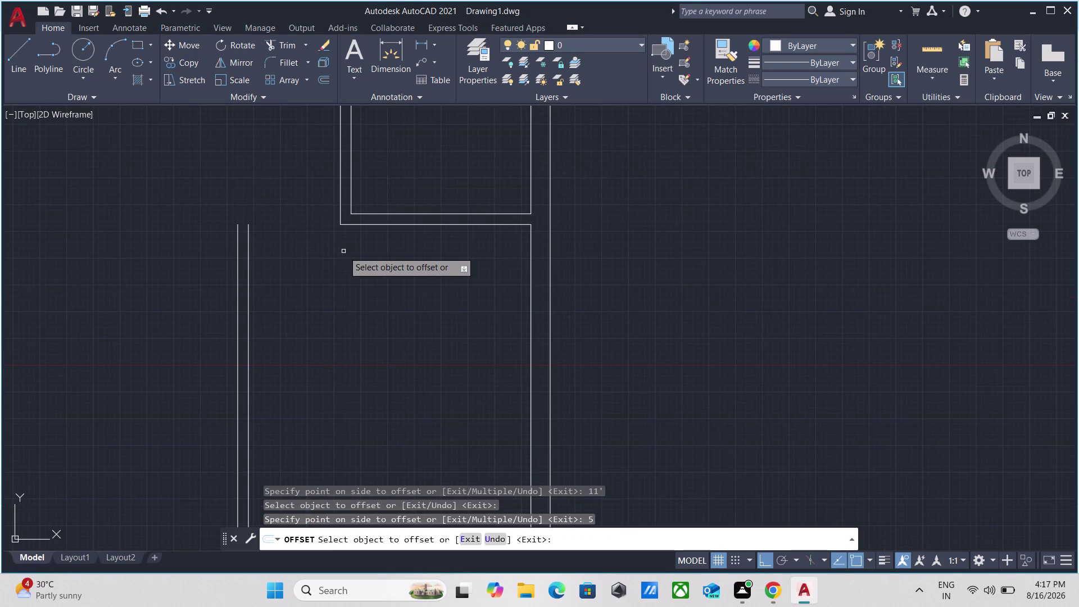
middle_drag(344, 251, 345, 284)
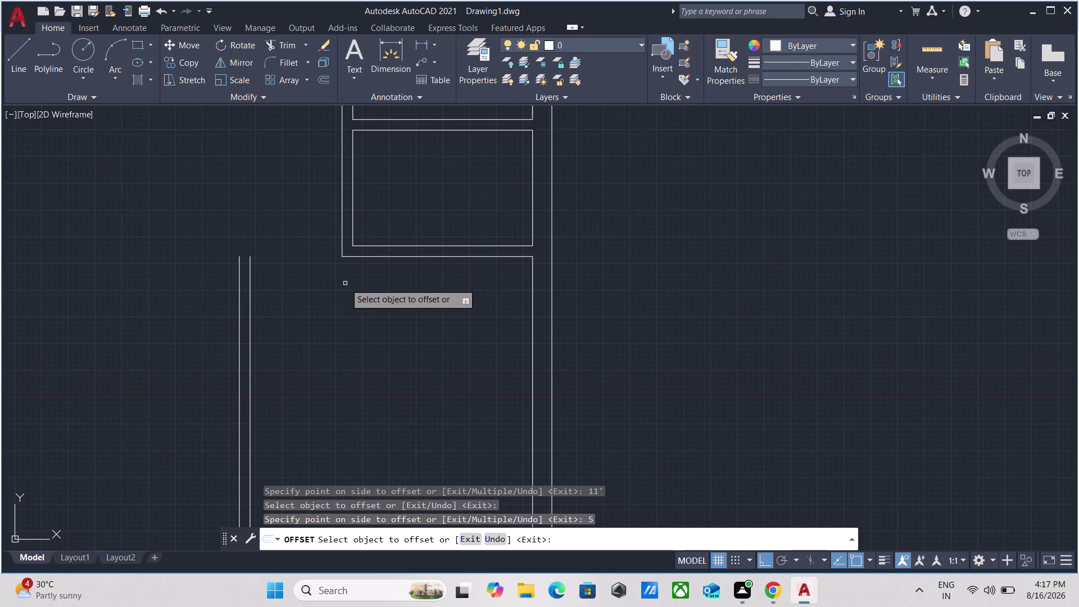
key(Escape)
Extend the outer and inner bottom wall lines left to the new partition.
text(ex)
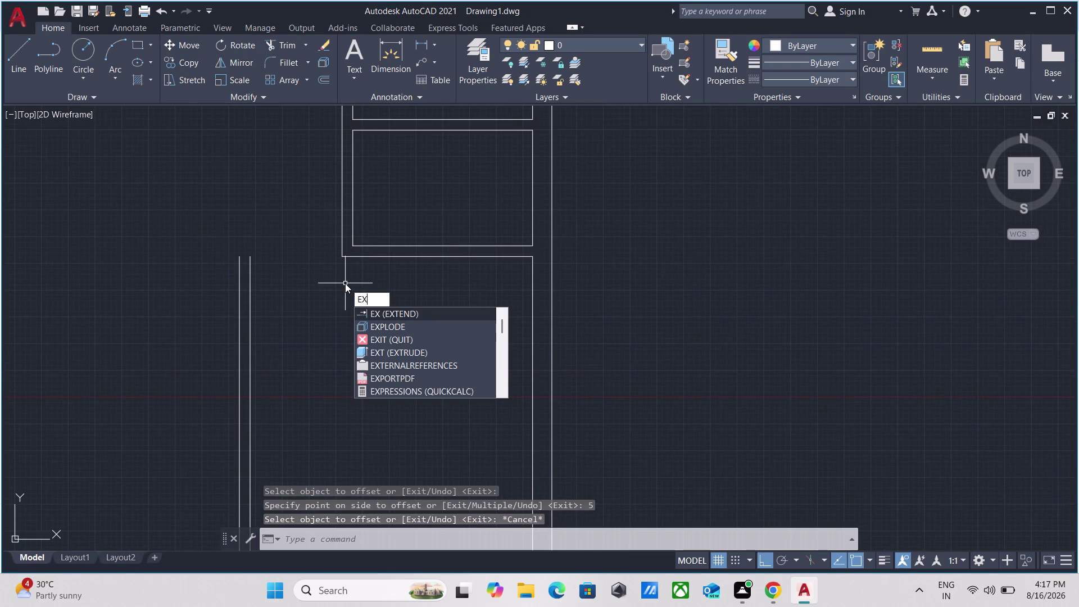
key(Return)
click(358, 257)
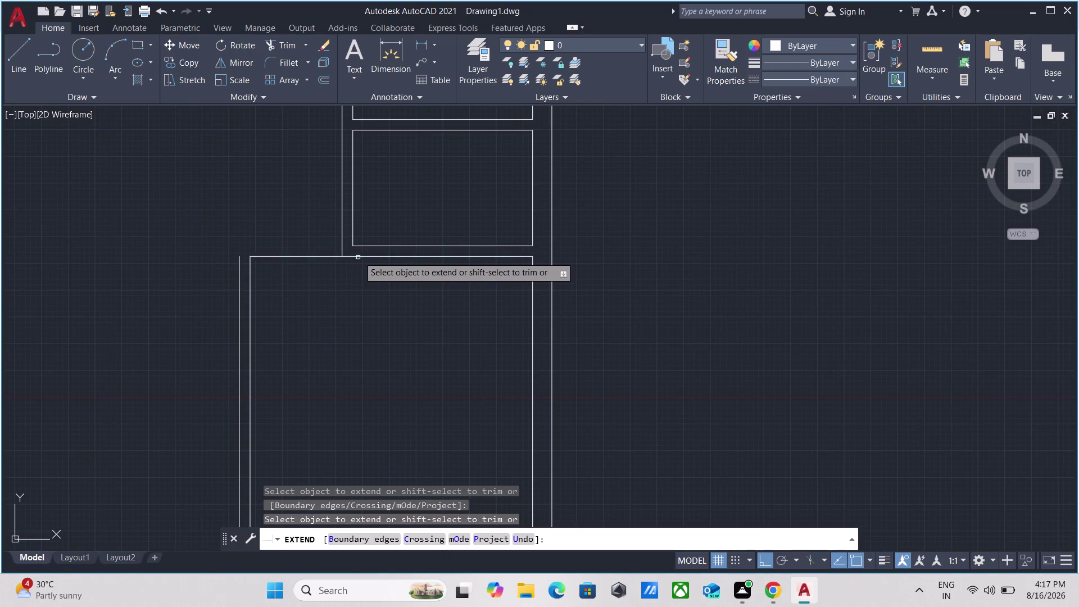
click(373, 245)
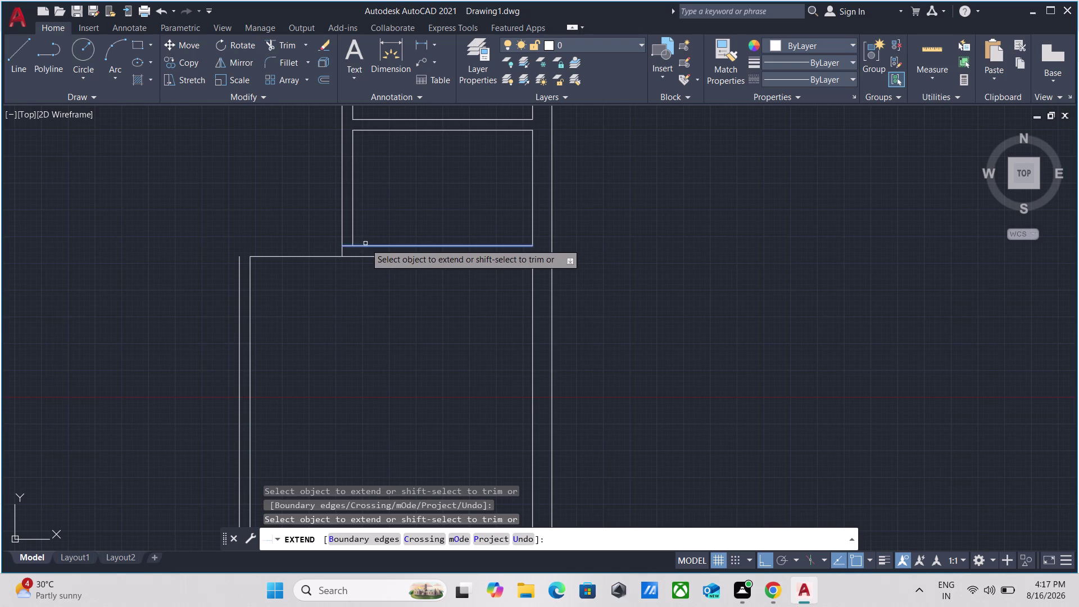
key(Escape)
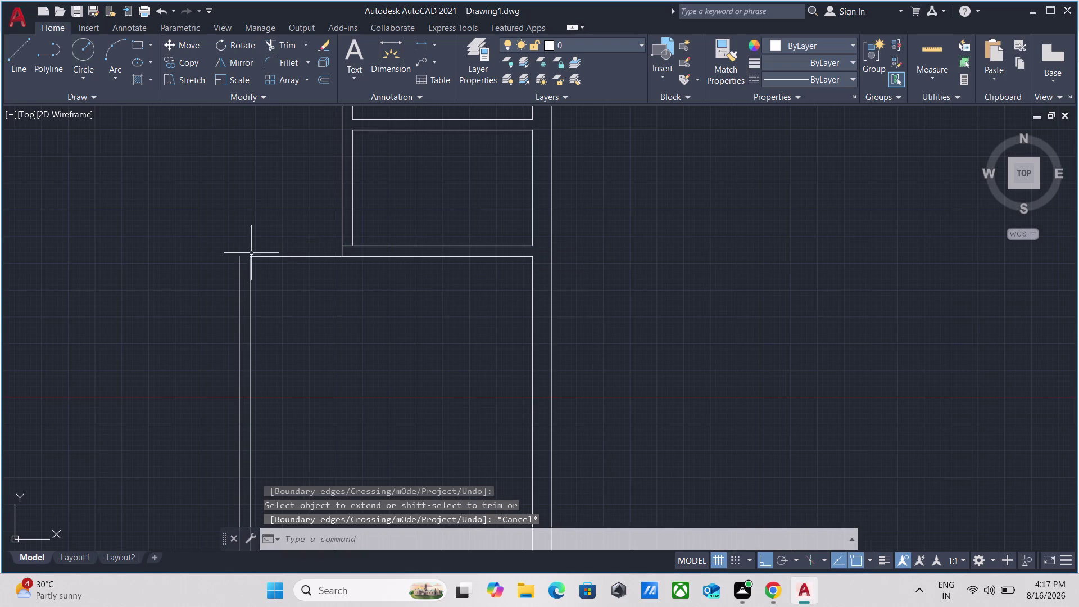
key(l)
key(Return)
scroll(up, 3)
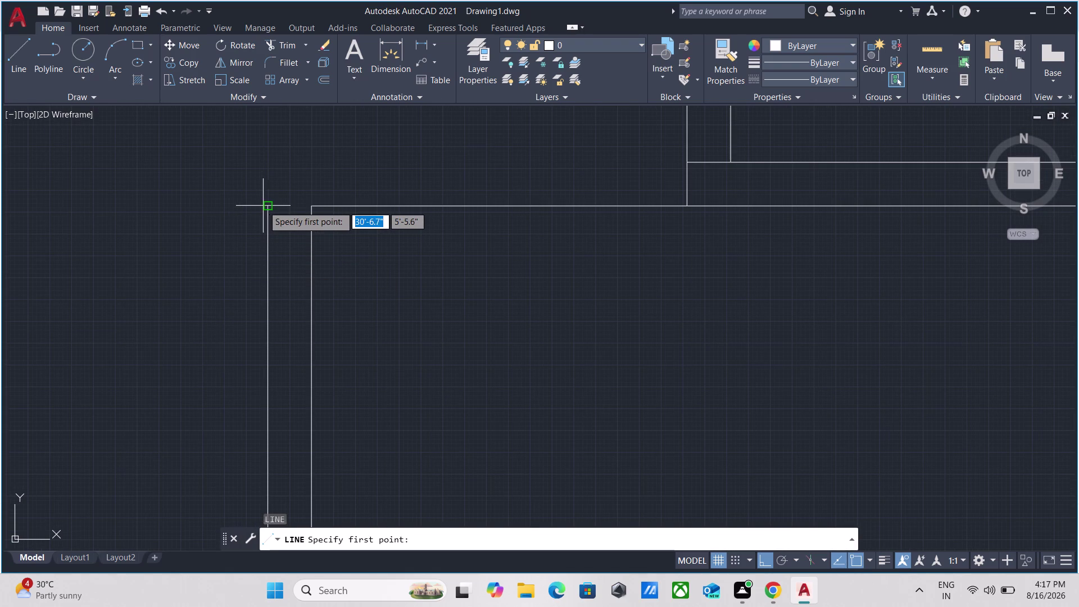
Draw a short vertical line upward from the new partition's top end.
click(268, 202)
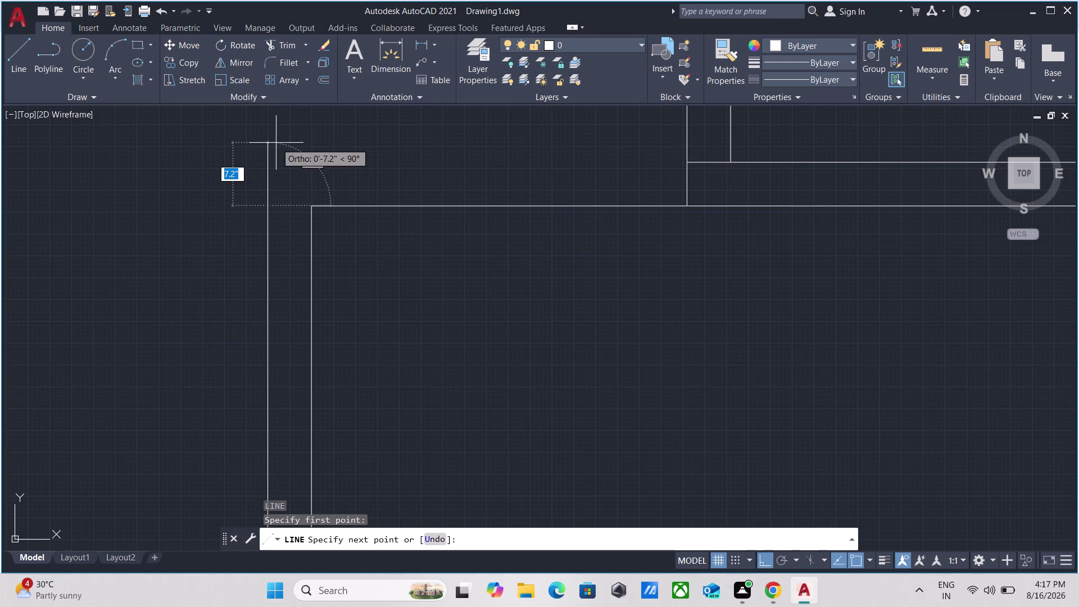
middle_drag(276, 143, 285, 233)
click(287, 184)
key(Escape)
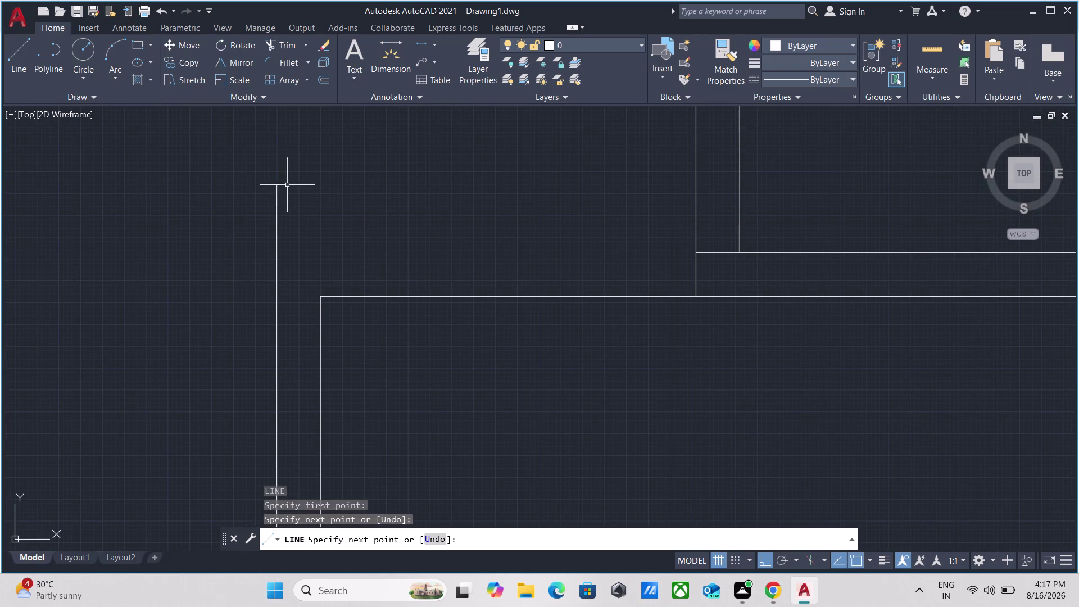
scroll(down, 3)
middle_drag(399, 207, 374, 243)
Extend the upper horizontal wall line to meet the new line.
text(ex)
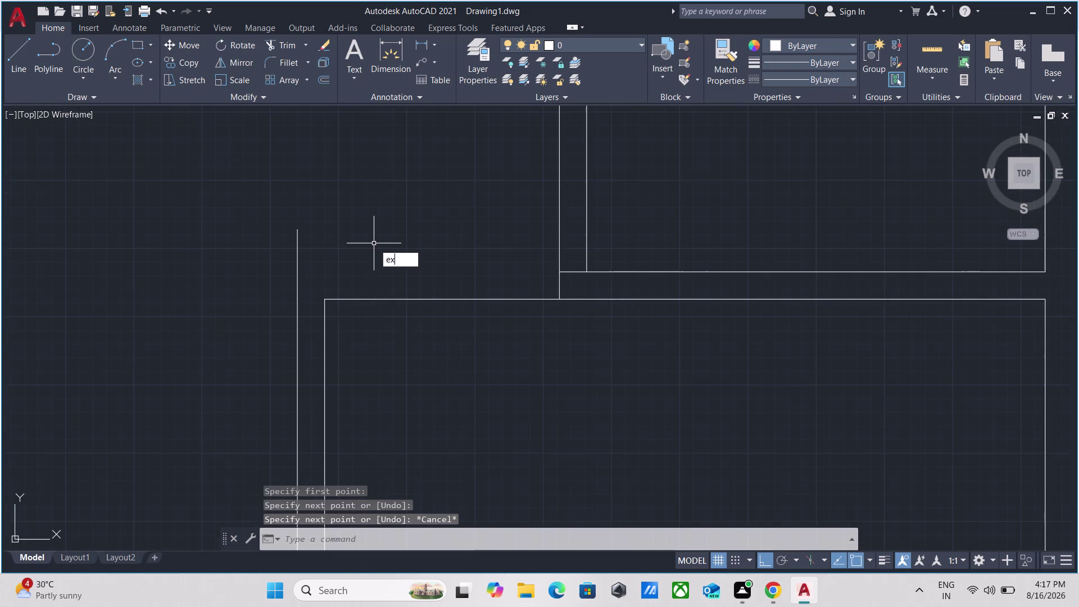
key(Return)
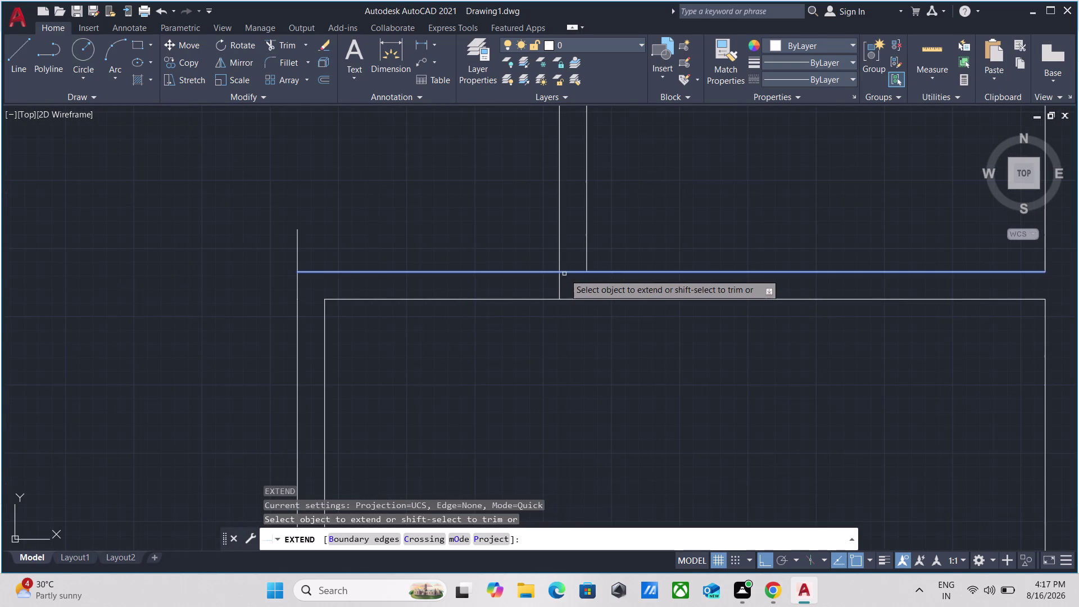
click(564, 273)
key(Escape)
scroll(down, 3)
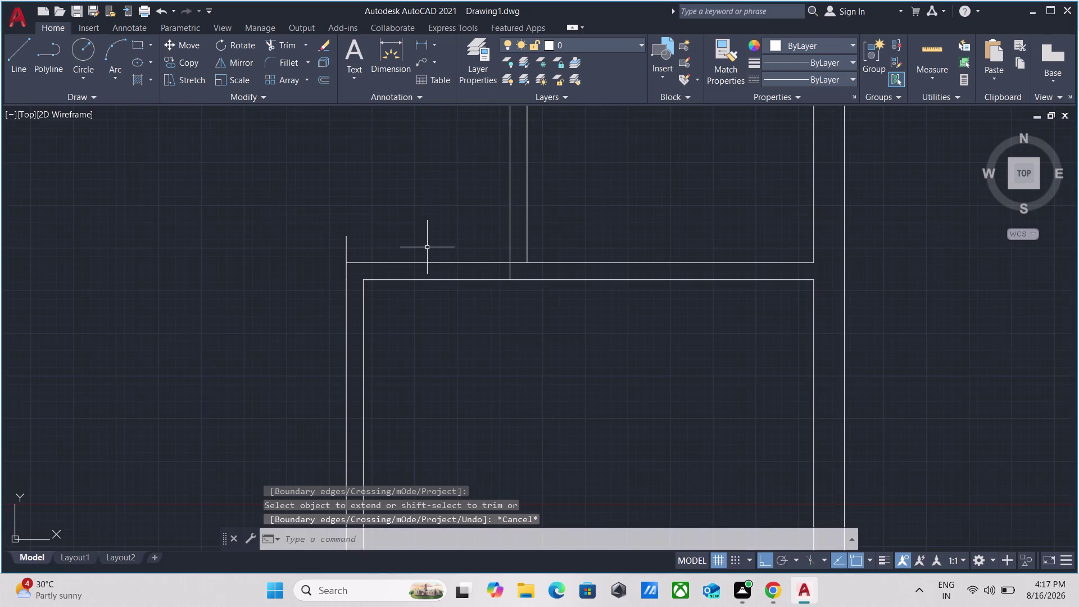
middle_drag(427, 247, 439, 279)
Trim the overlapping line ends at the new partition junction with several fences.
text(tr)
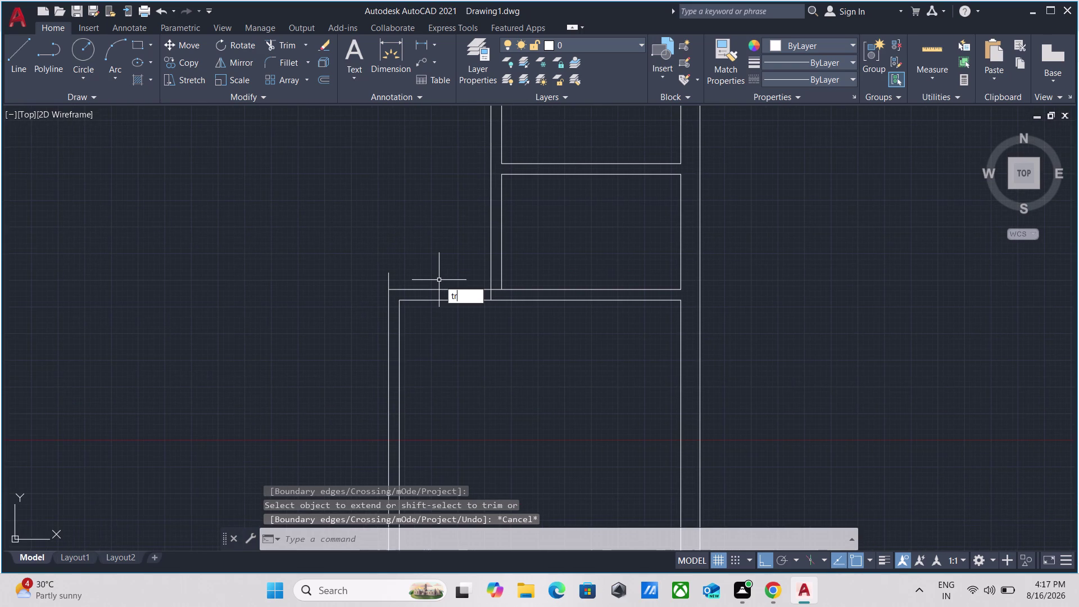
key(Return)
click(408, 278)
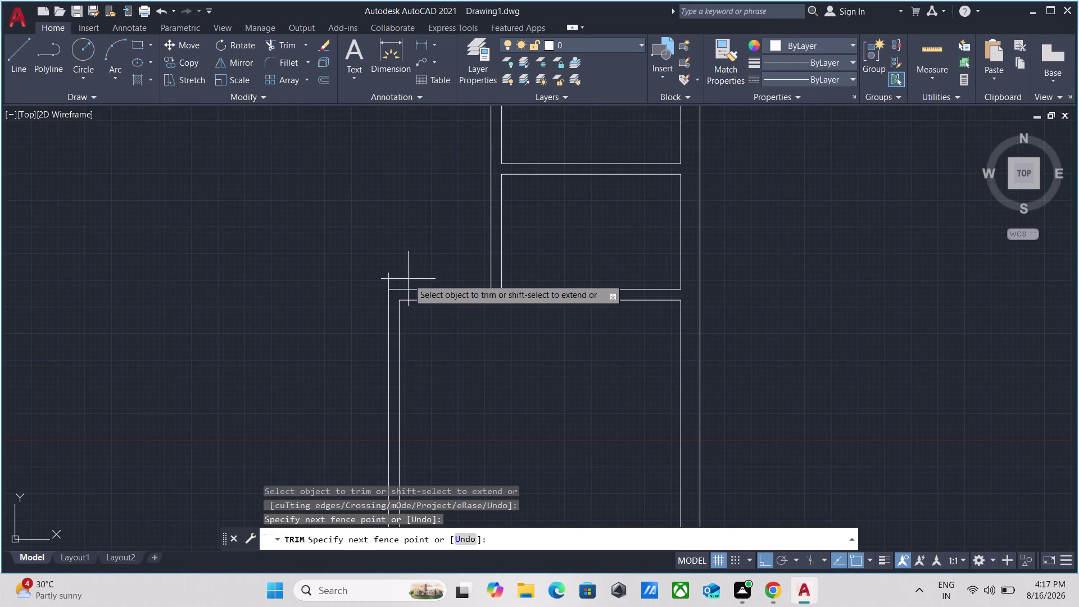
click(342, 280)
scroll(up, 3)
scroll(up, 3)
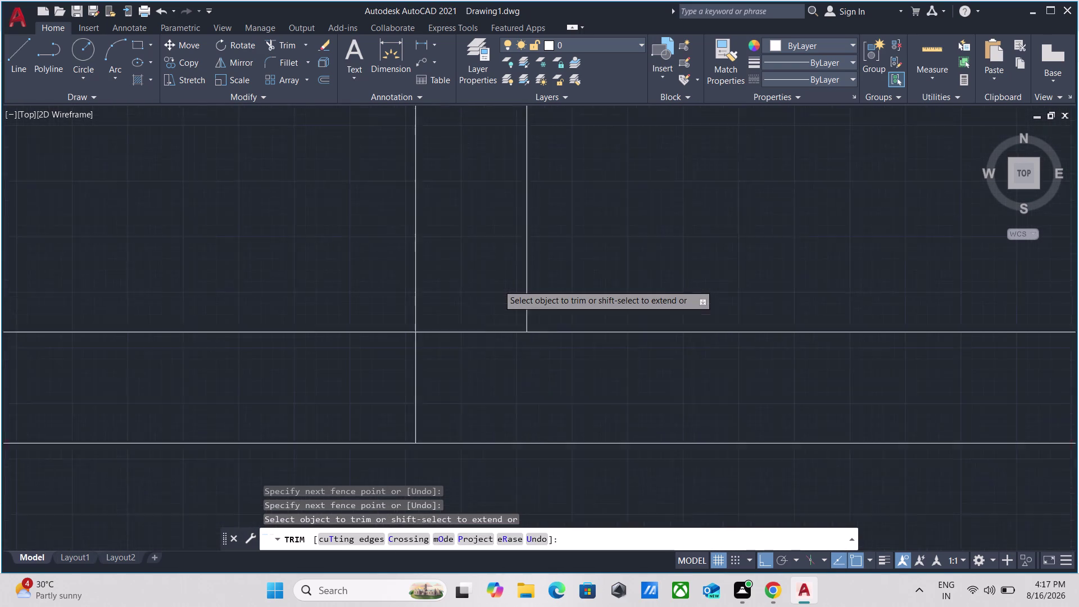
click(487, 285)
click(479, 387)
click(404, 397)
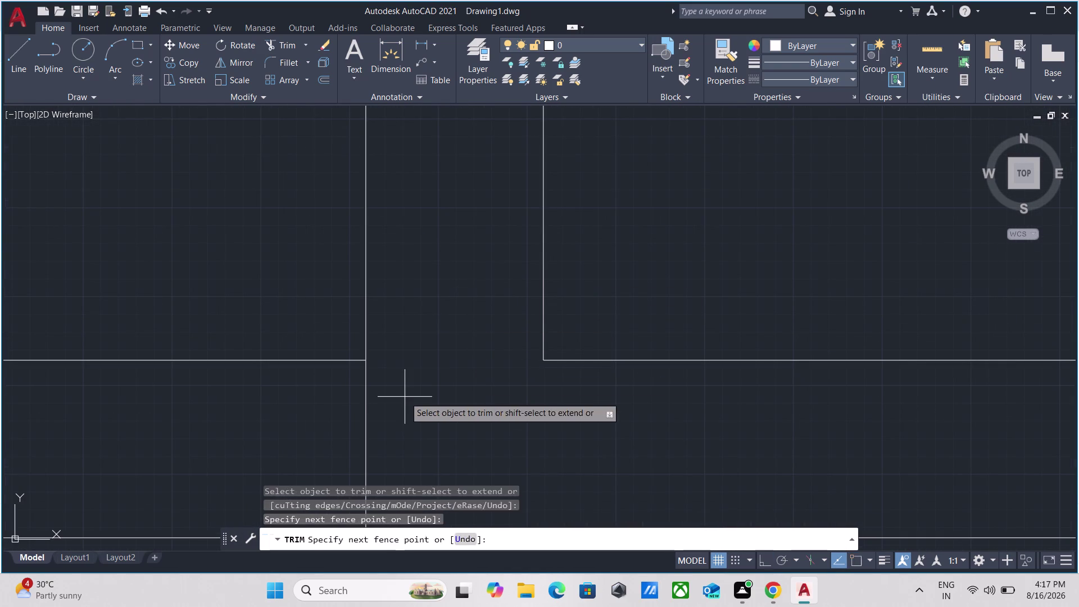
click(316, 396)
scroll(down, 3)
key(Escape)
Select the horizontal partition line and begin offsetting it by a picked distance.
scroll(down, 3)
scroll(down, 3)
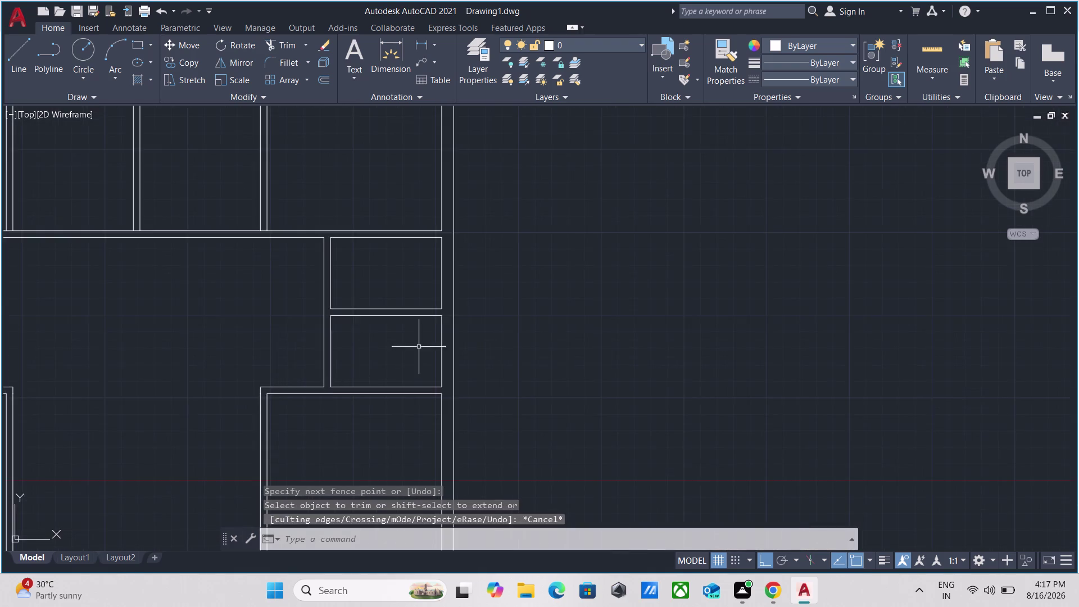
middle_drag(429, 336, 440, 324)
scroll(up, 3)
middle_drag(226, 344, 335, 343)
scroll(up, 3)
click(318, 325)
click(268, 264)
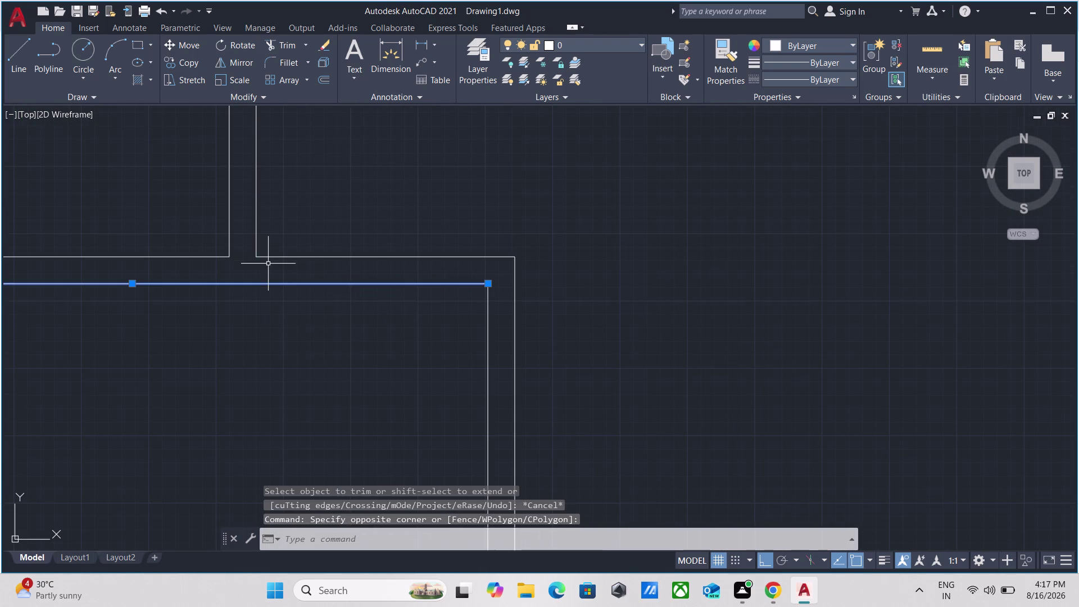
key(o)
key(Return)
click(260, 281)
click(264, 367)
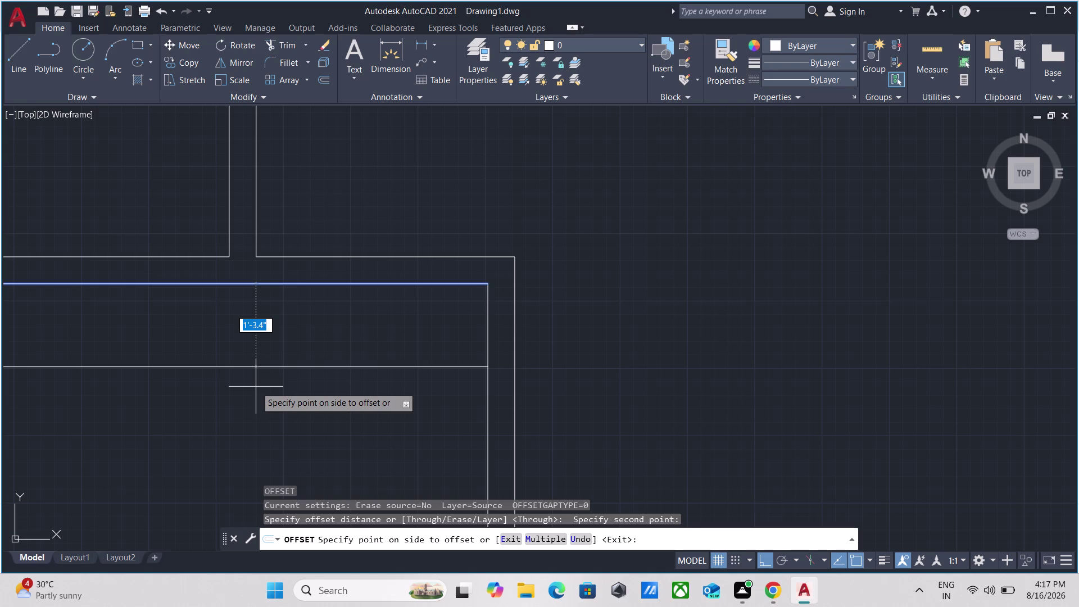
Set the horizontal line's offset distance to 11 feet.
scroll(down, 3)
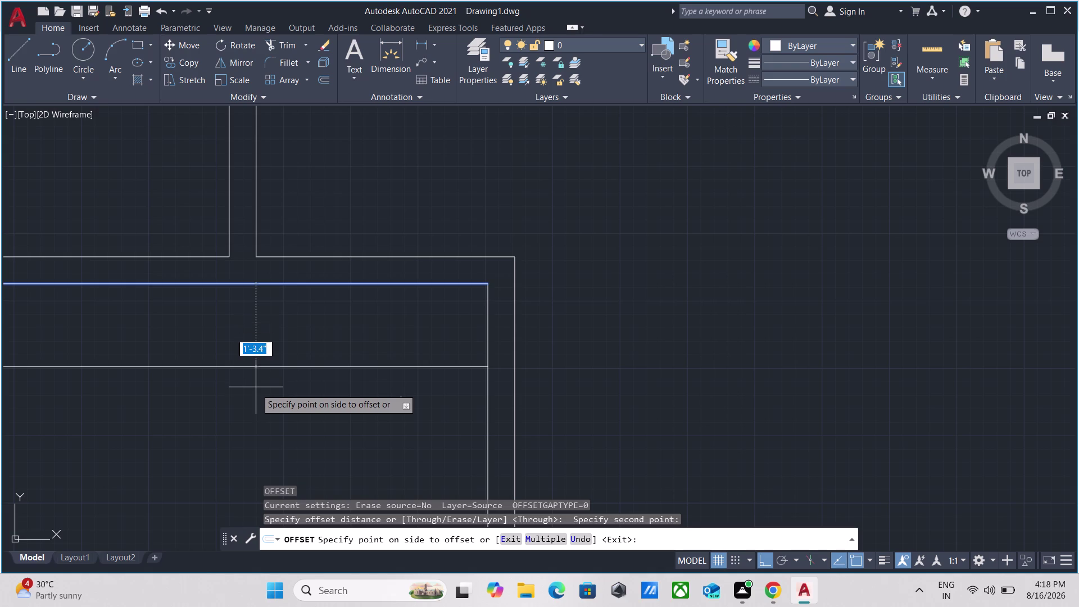
scroll(down, 3)
scroll(up, 3)
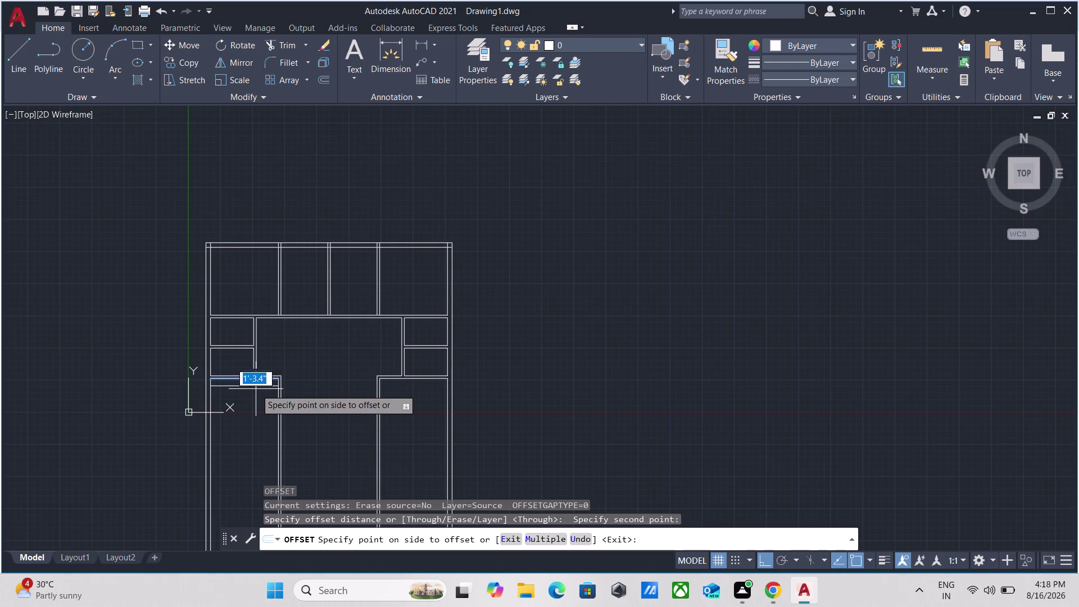
scroll(up, 3)
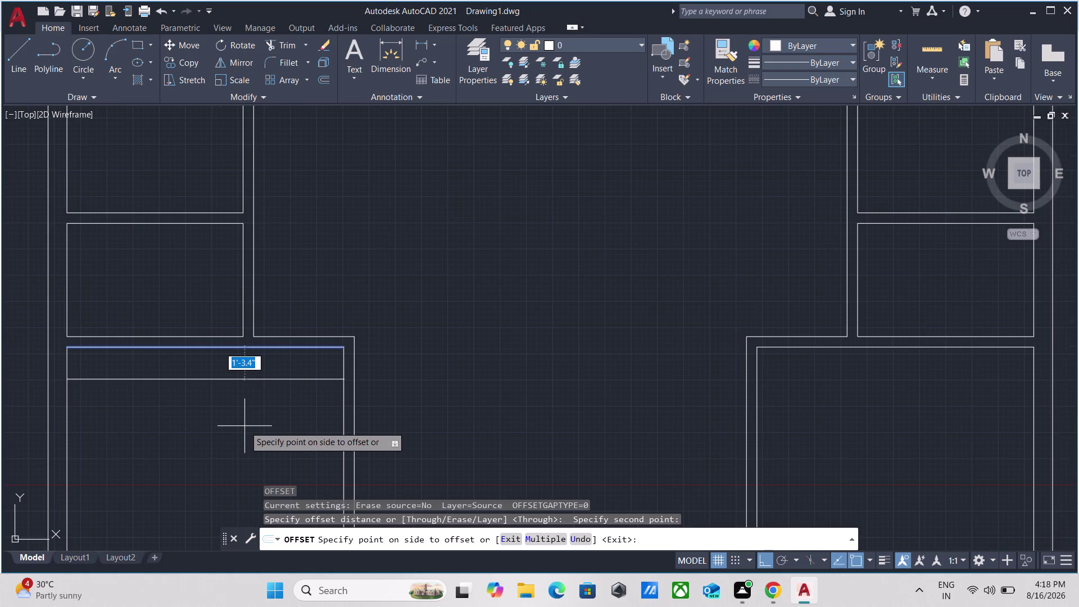
text(11)
key(apostrophe)
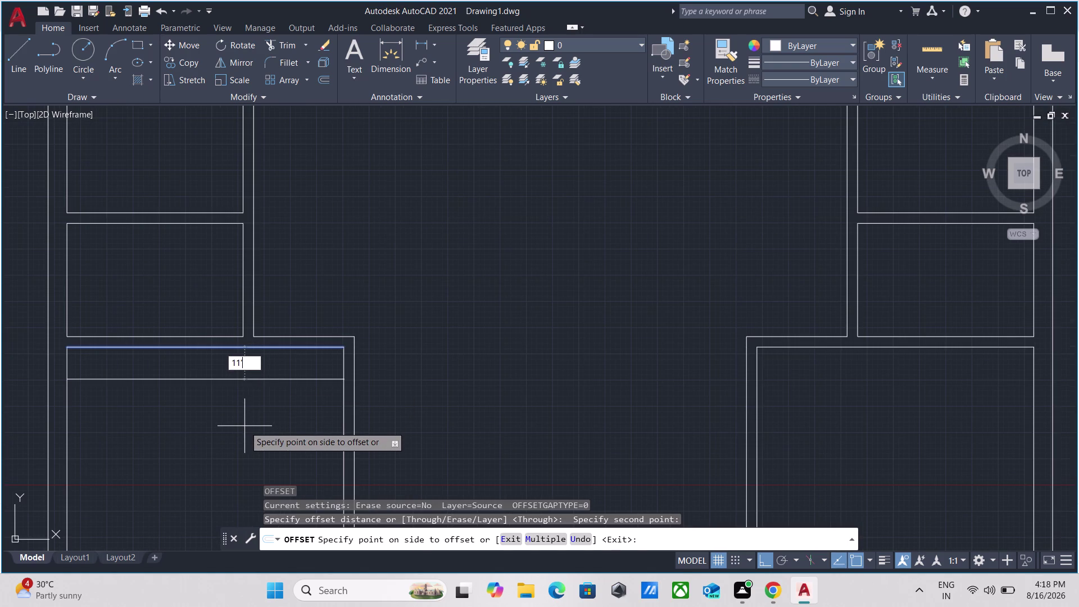
key(Return)
Offset the new horizontal wall line 5 inches below to complete the double wall.
scroll(down, 3)
middle_drag(256, 413, 249, 259)
scroll(up, 3)
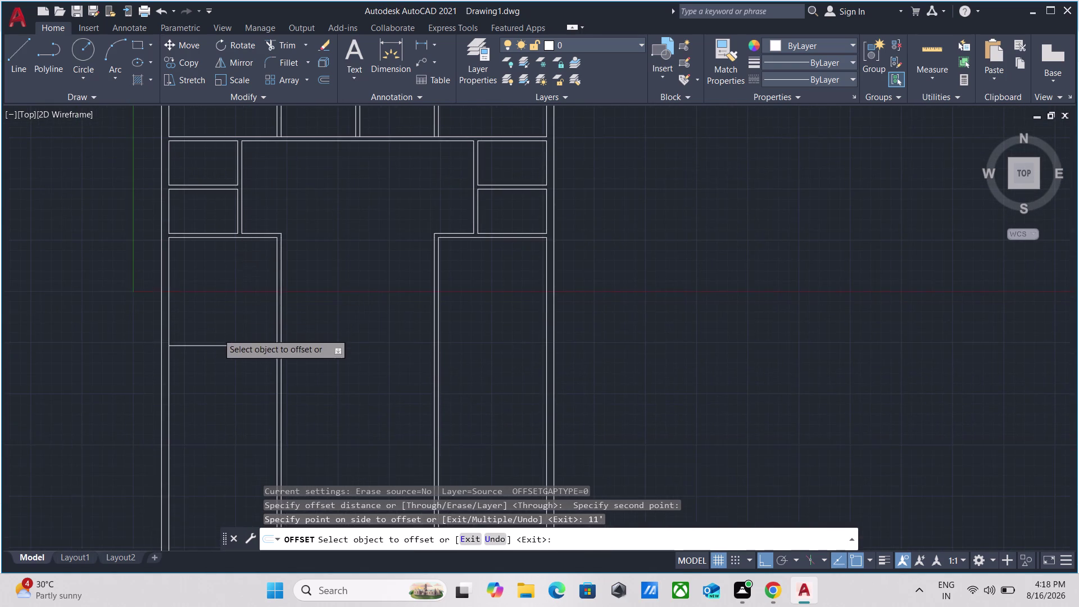
scroll(up, 3)
click(222, 384)
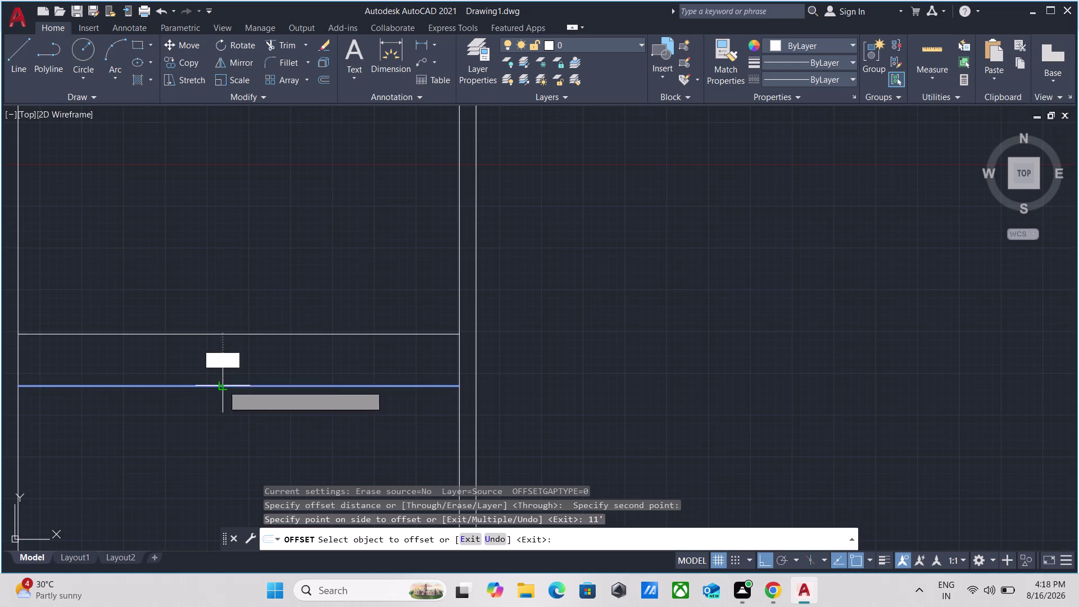
middle_drag(216, 479, 286, 313)
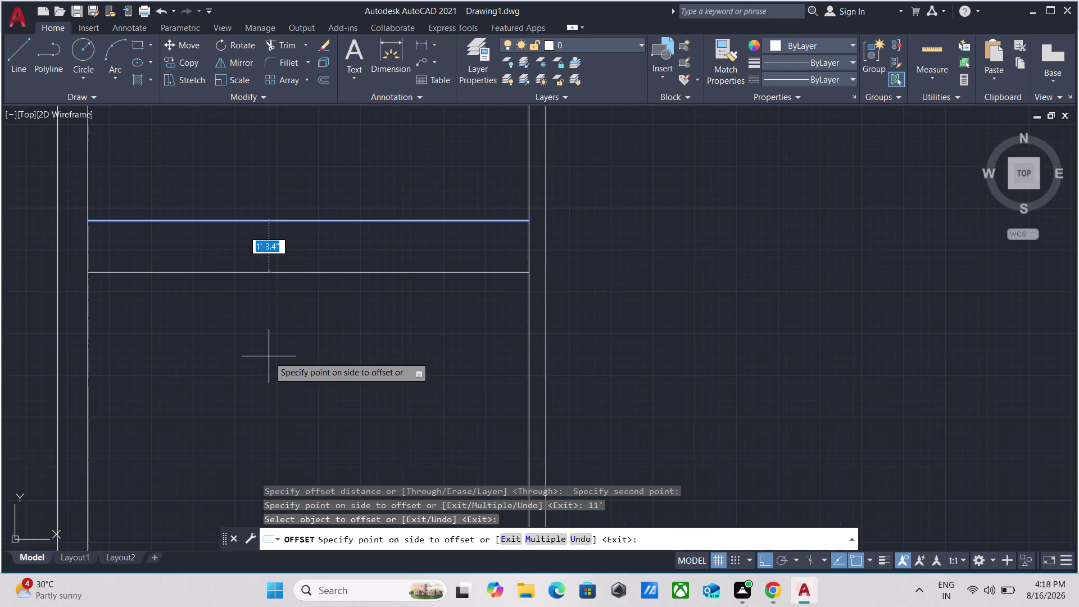
key(5)
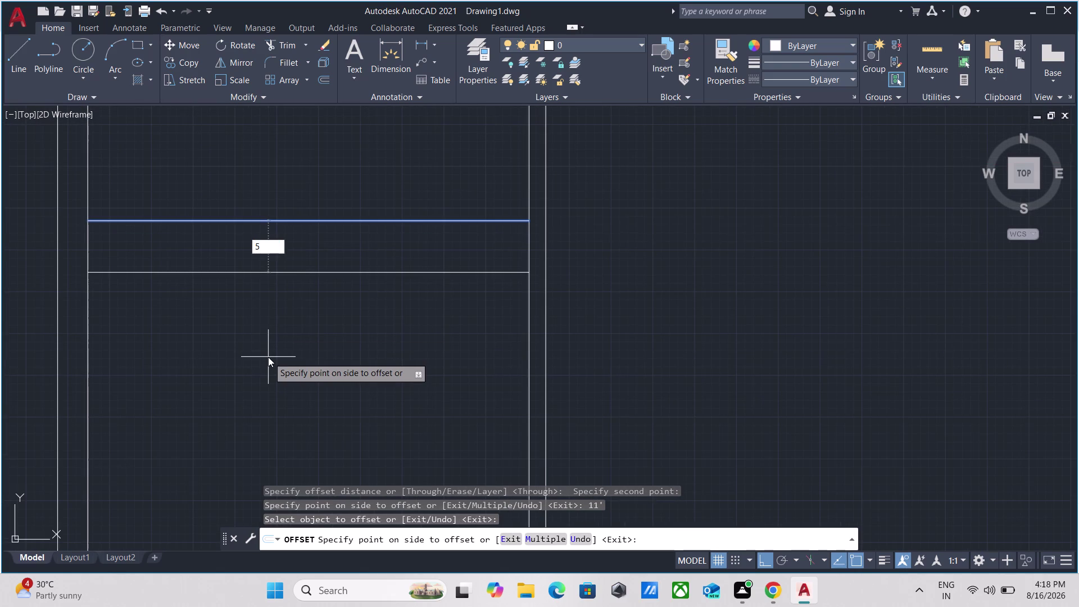
key(Return)
scroll(down, 3)
scroll(up, 3)
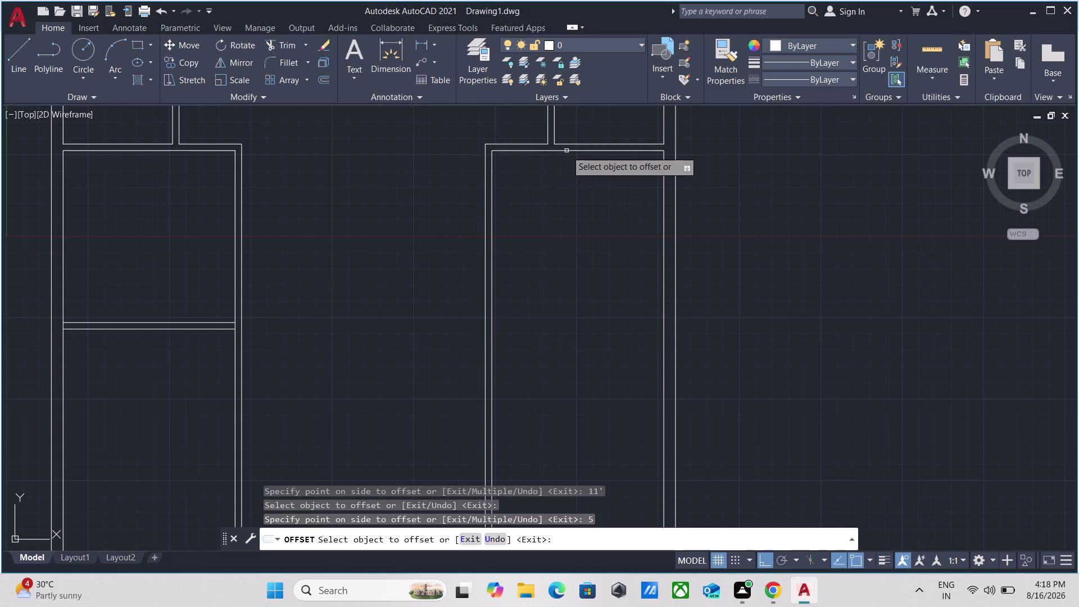
Offset the right room's top wall line 11 feet downward.
click(566, 150)
text(11)
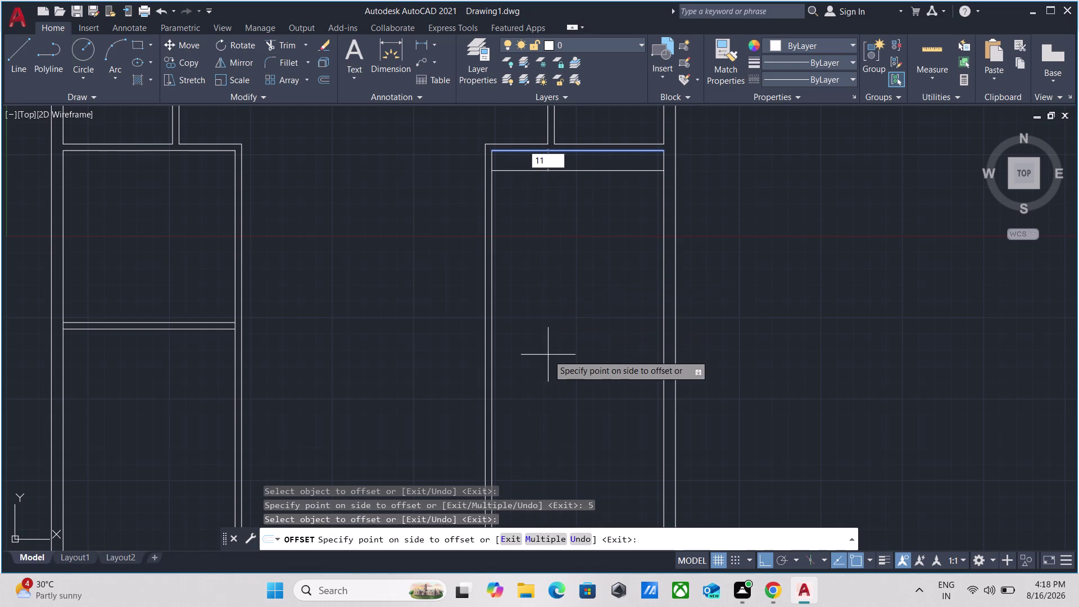
key(apostrophe)
key(Return)
Offset the new line by 5 to complete the double-line partition wall.
click(556, 322)
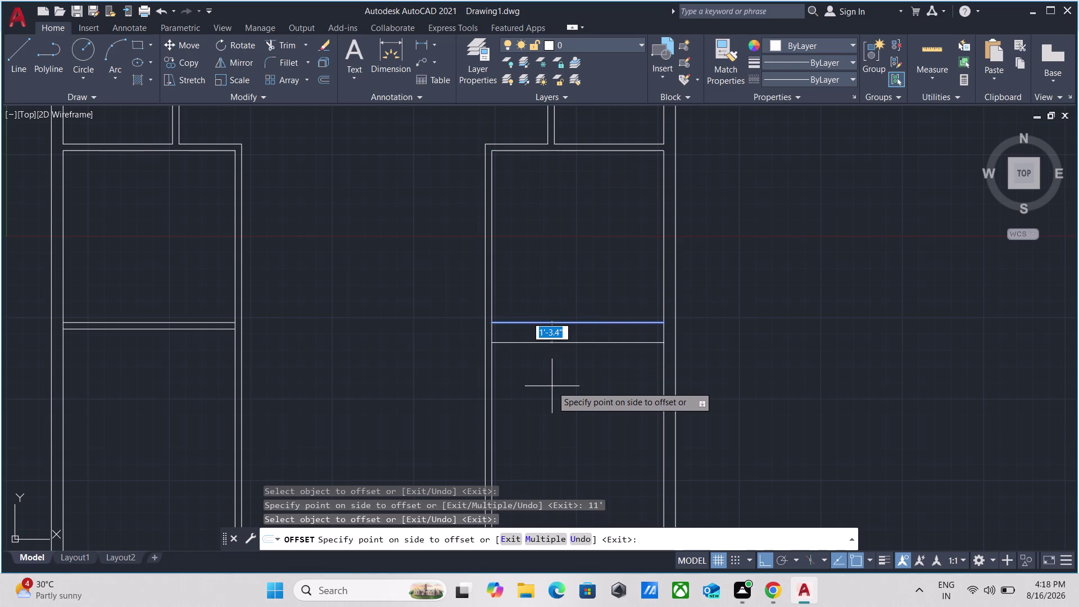
key(5)
key(Return)
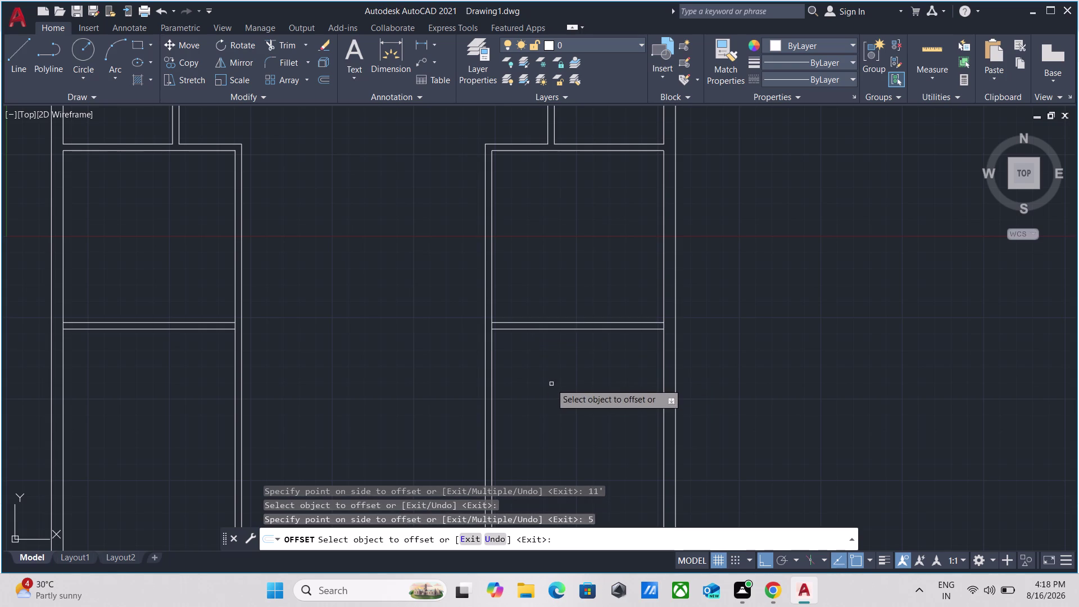
scroll(down, 3)
middle_drag(405, 327, 410, 388)
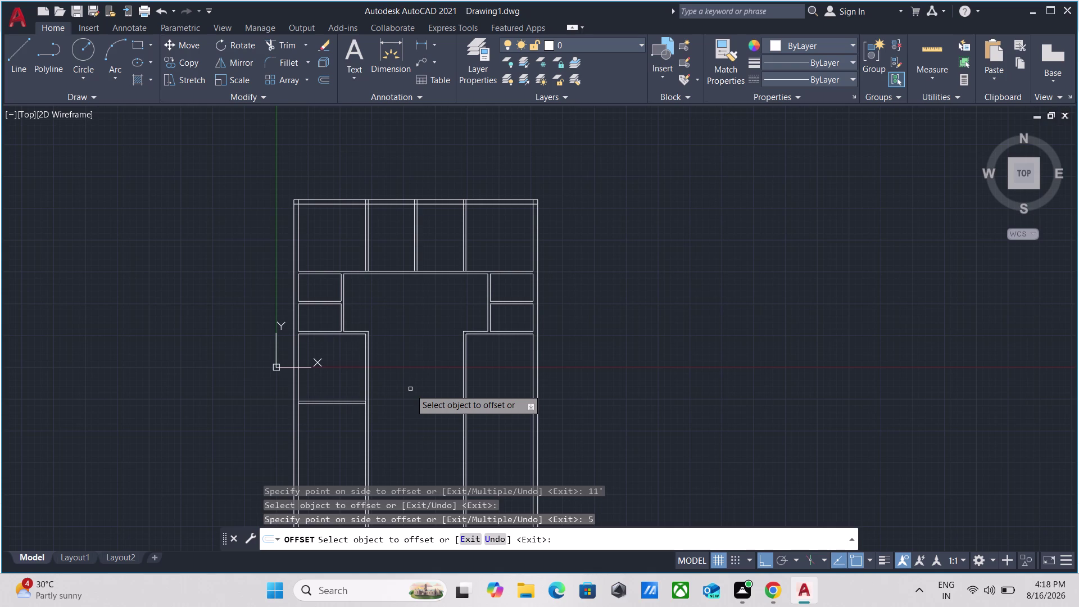
scroll(up, 3)
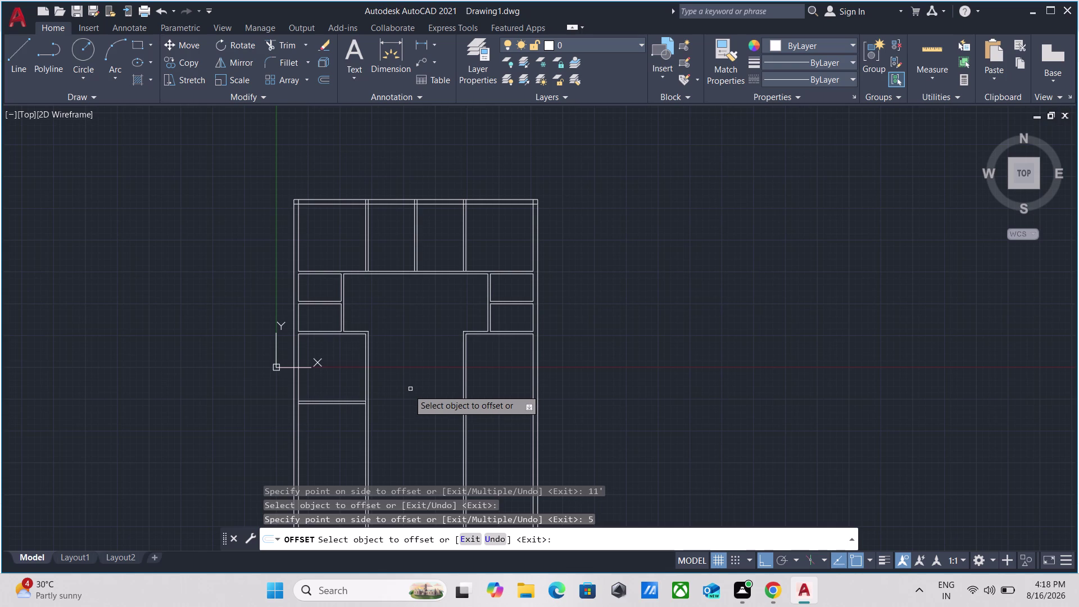
scroll(down, 3)
middle_drag(379, 410, 392, 369)
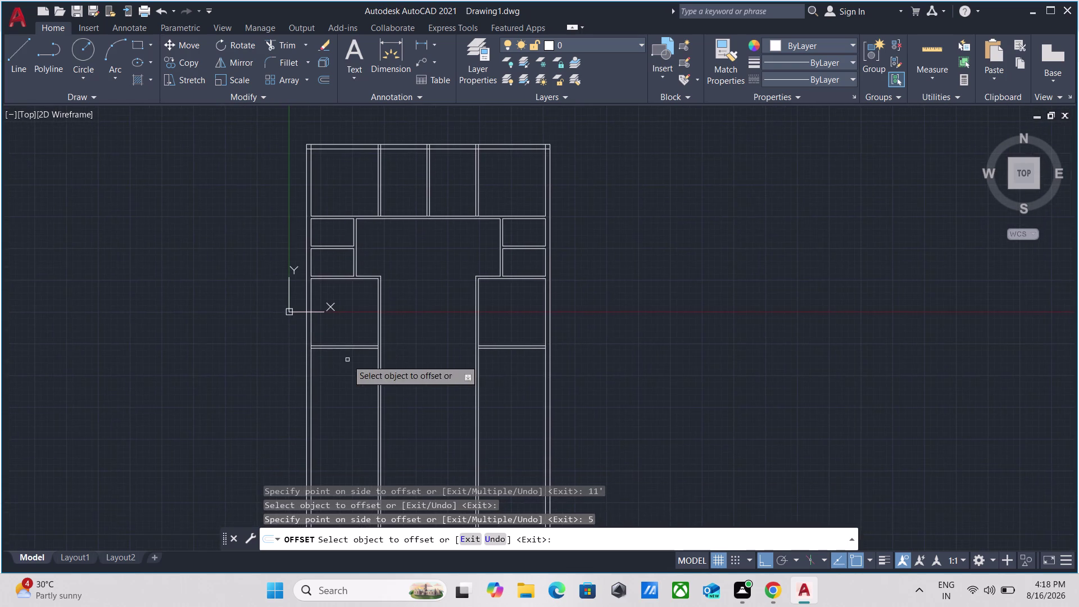
scroll(up, 3)
scroll(down, 3)
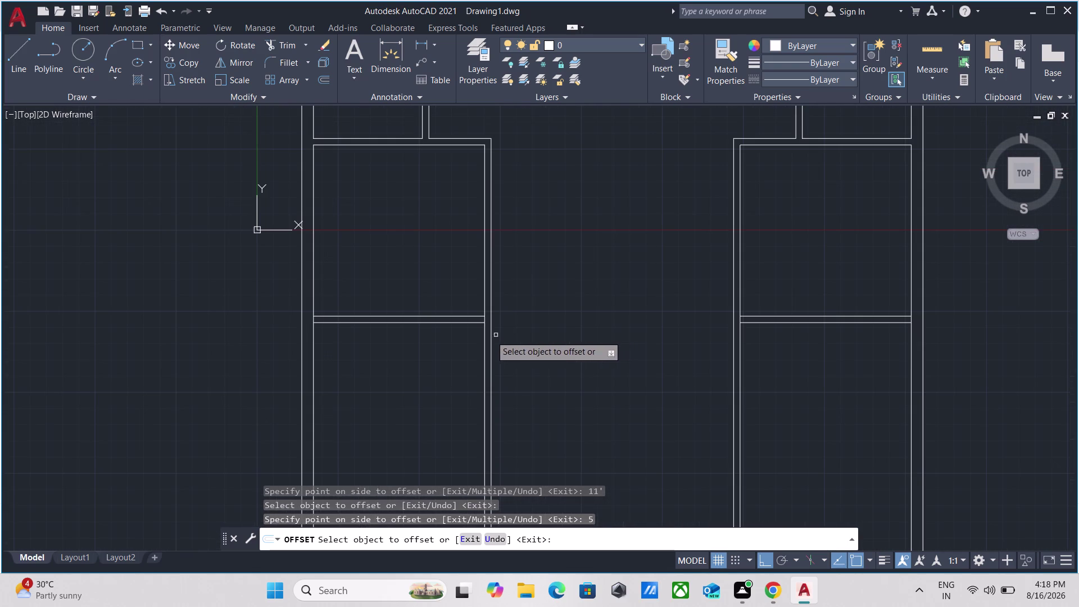
key(Escape)
Attempt to extend the right partition's lower line to the adjoining wall, then cancel.
text(e)
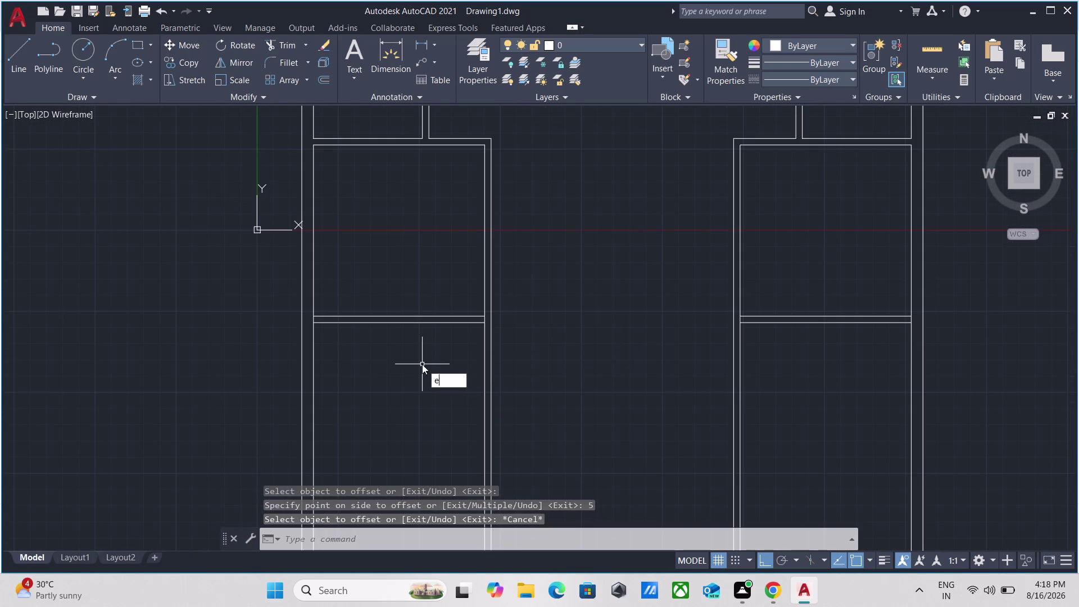
text(x)
key(Return)
scroll(up, 3)
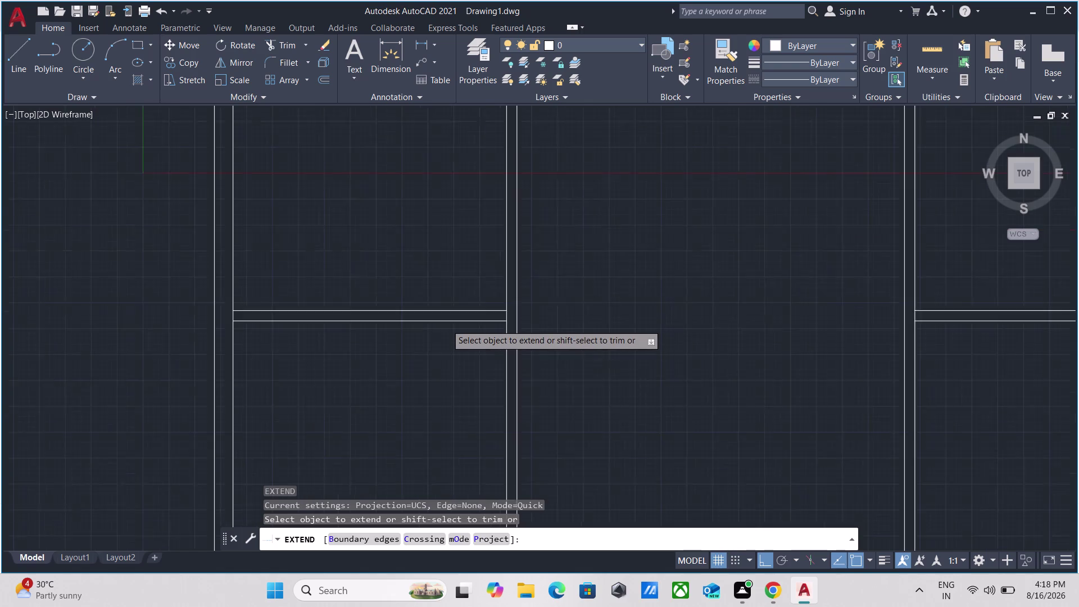
click(453, 320)
scroll(down, 3)
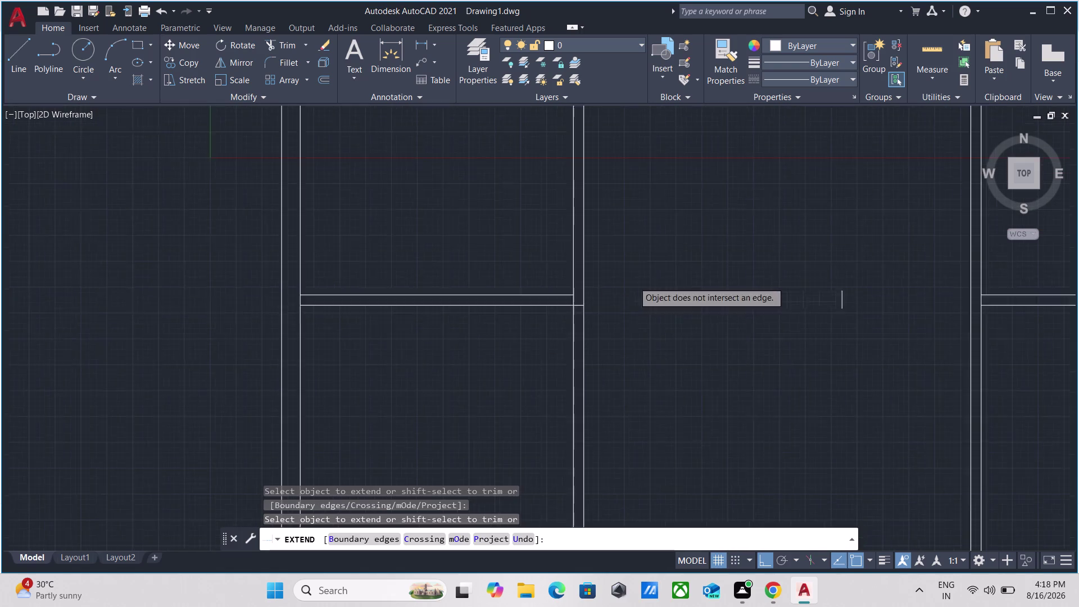
middle_drag(634, 281, 418, 298)
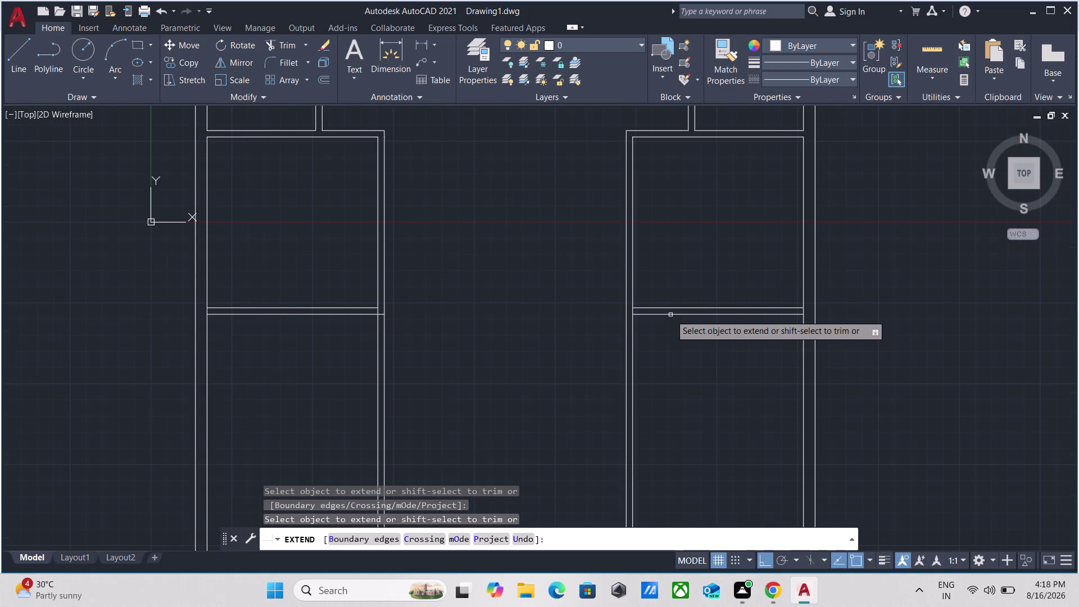
click(670, 314)
key(Escape)
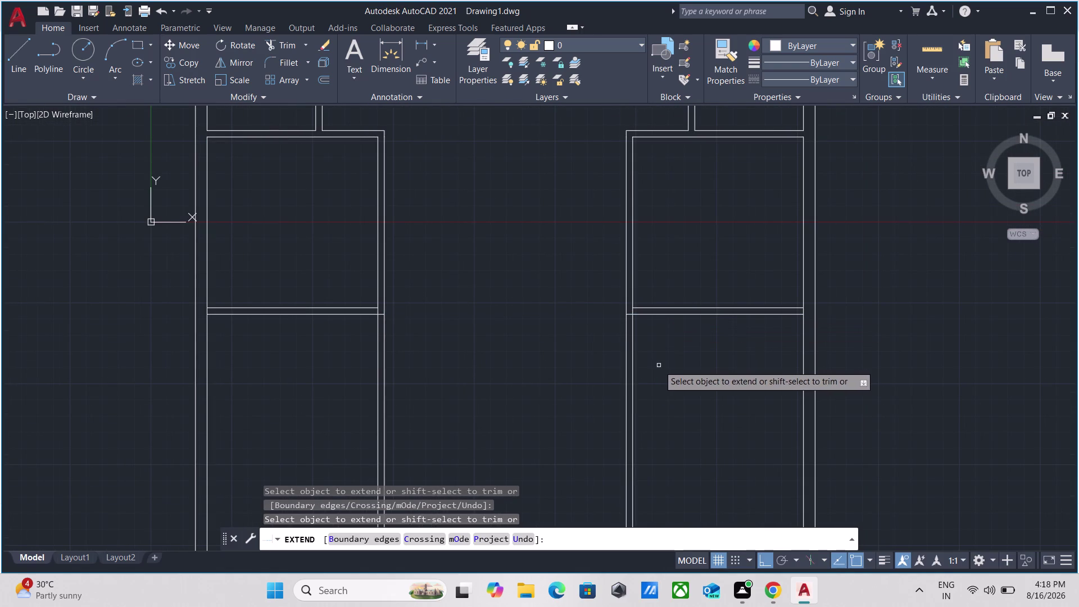
middle_click(659, 366)
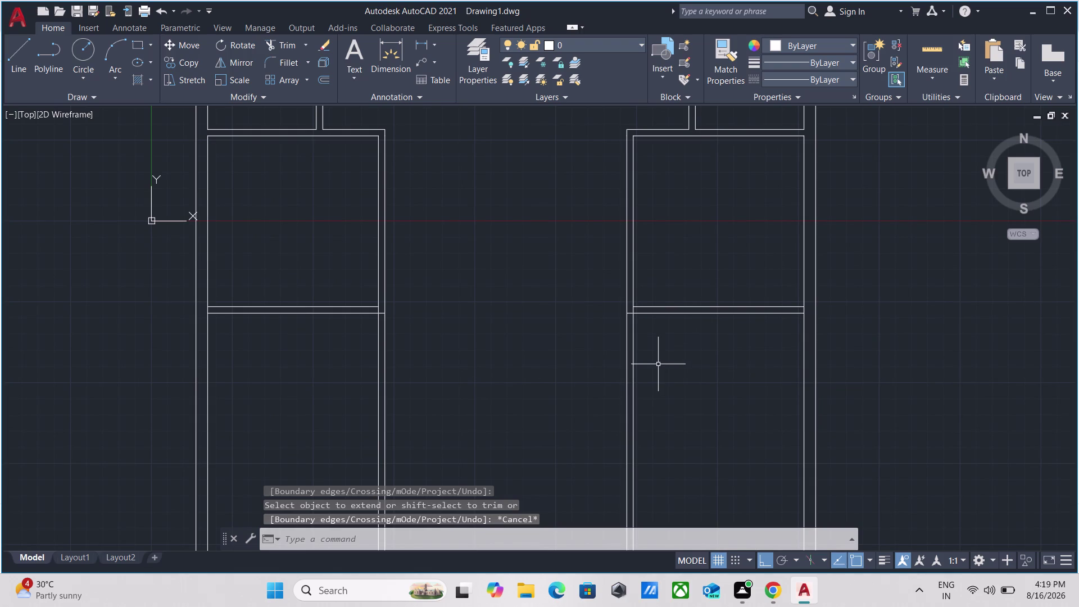
Fence-trim the vertical wall lines below both new partitions.
text(tr)
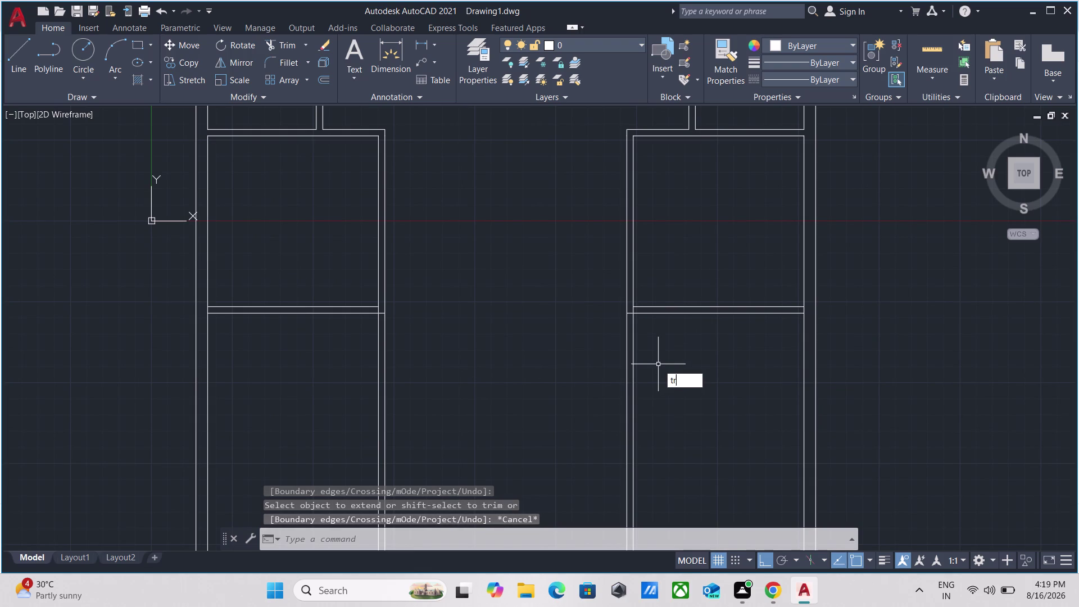
key(Return)
click(658, 364)
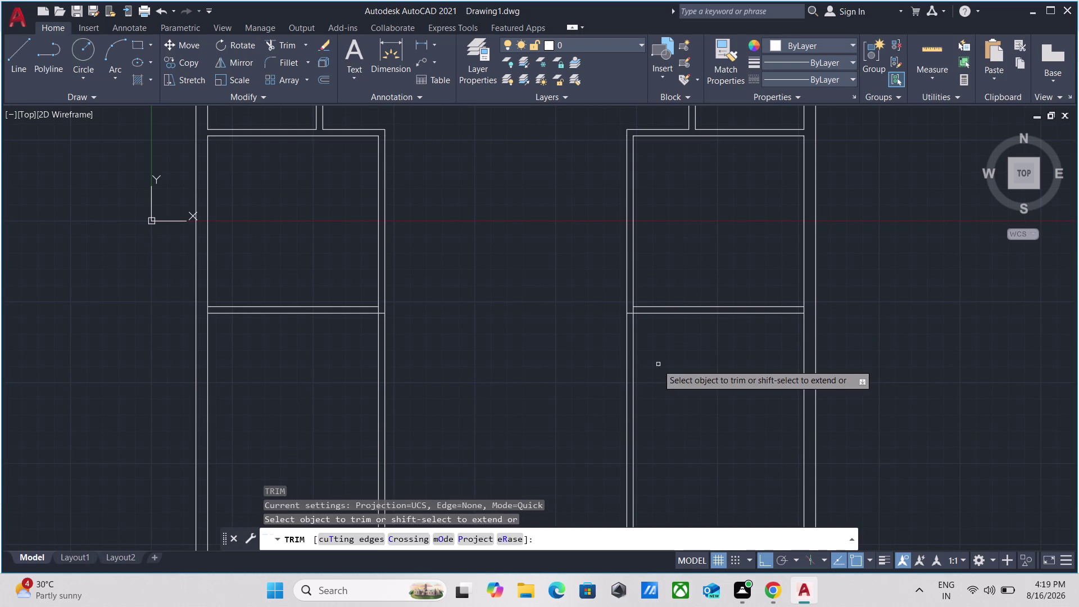
click(278, 399)
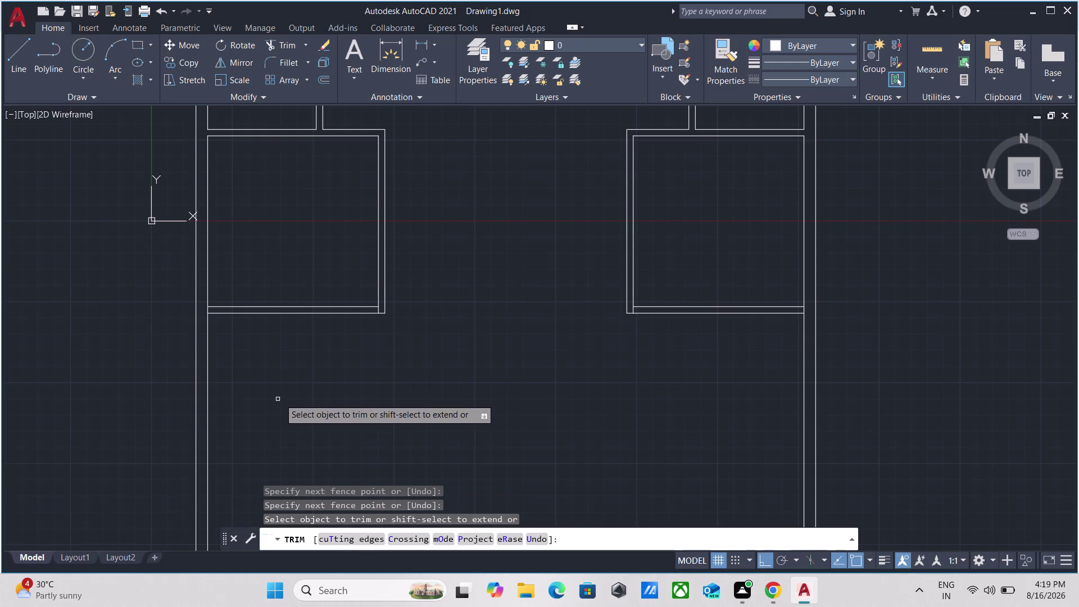
scroll(down, 3)
middle_drag(400, 380, 406, 382)
scroll(up, 3)
scroll(down, 3)
middle_drag(408, 376, 406, 408)
middle_click(443, 345)
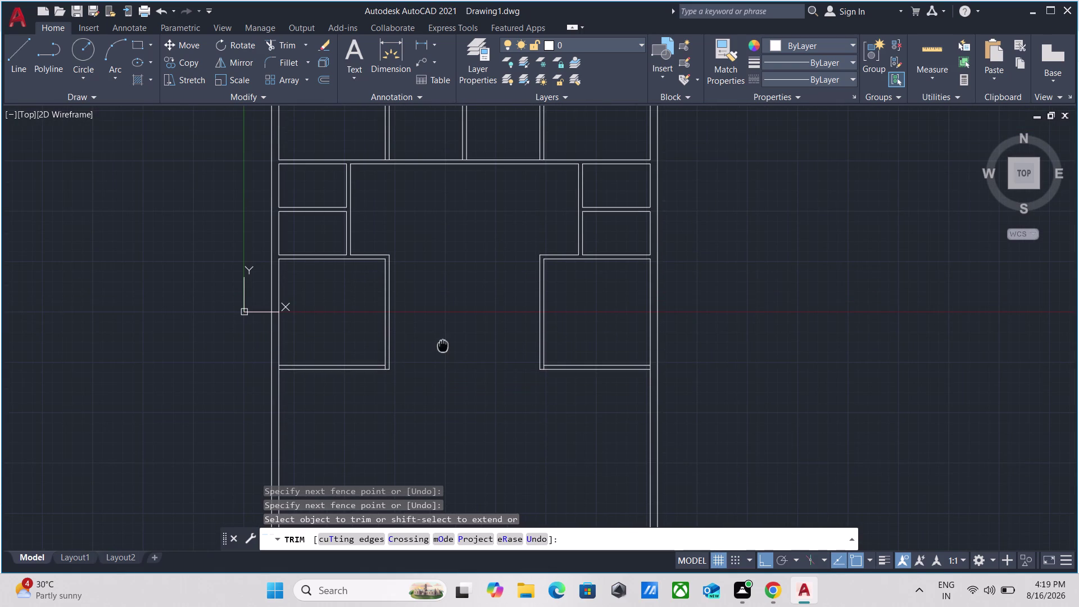
key(Escape)
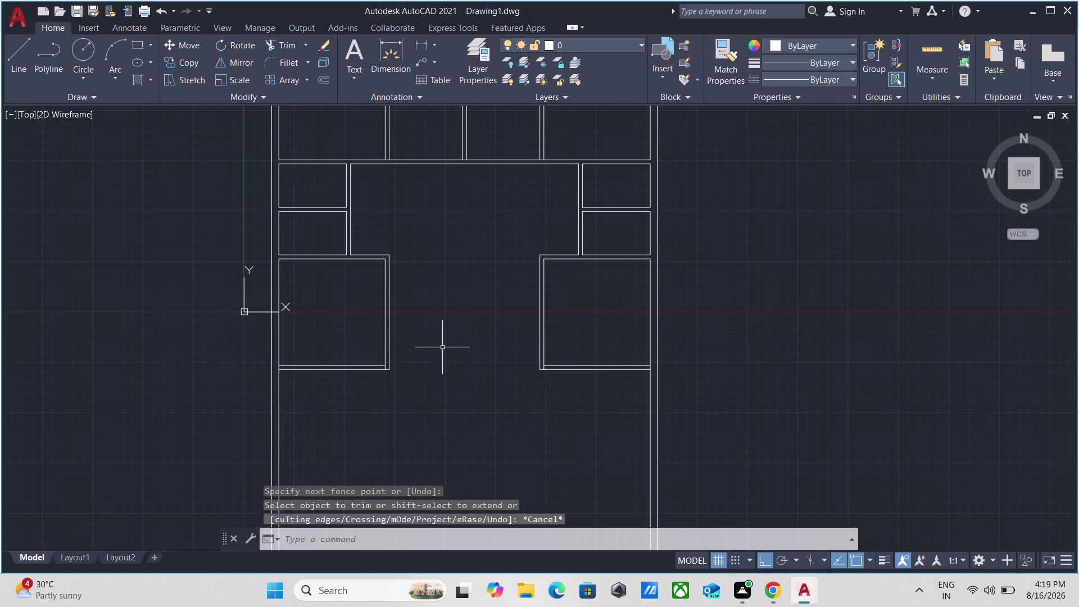
Draw a horizontal line from the left lower room's corner to the right room's wall.
key(l)
key(Return)
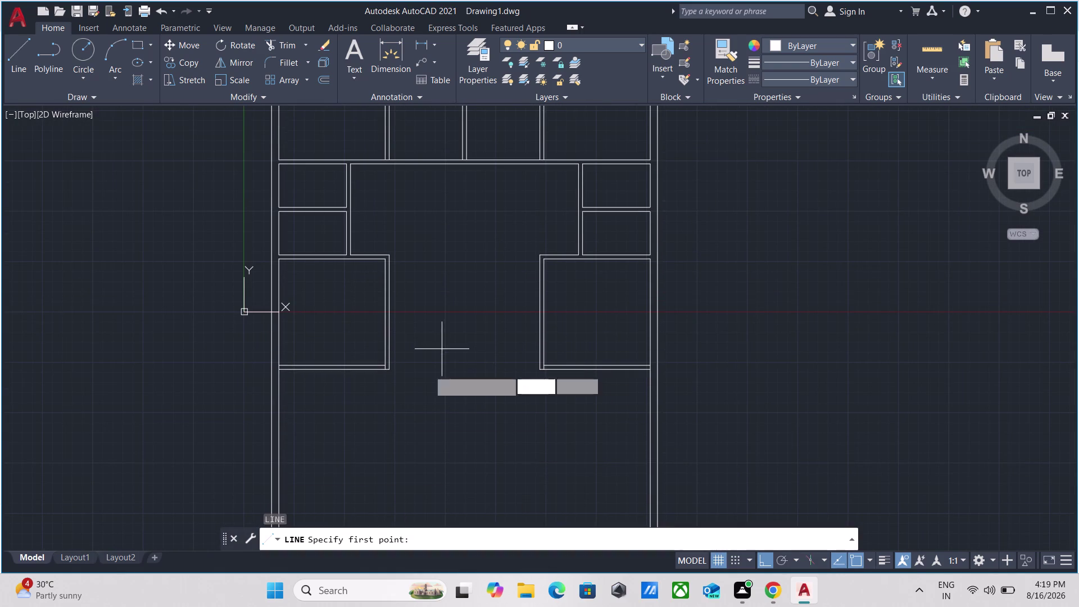
scroll(up, 3)
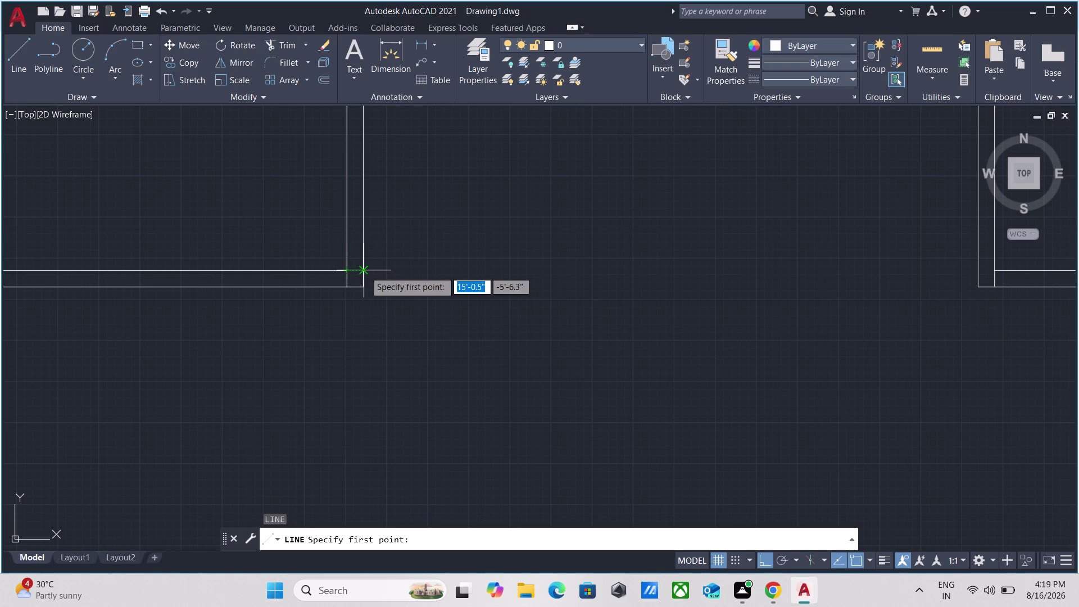
click(364, 270)
scroll(down, 3)
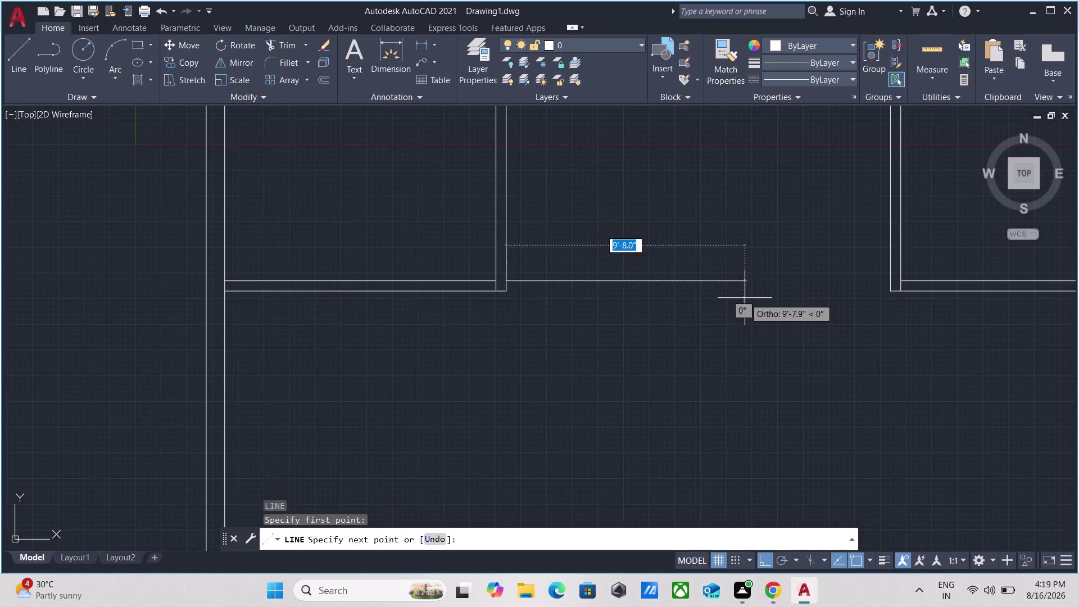
middle_drag(745, 298, 554, 340)
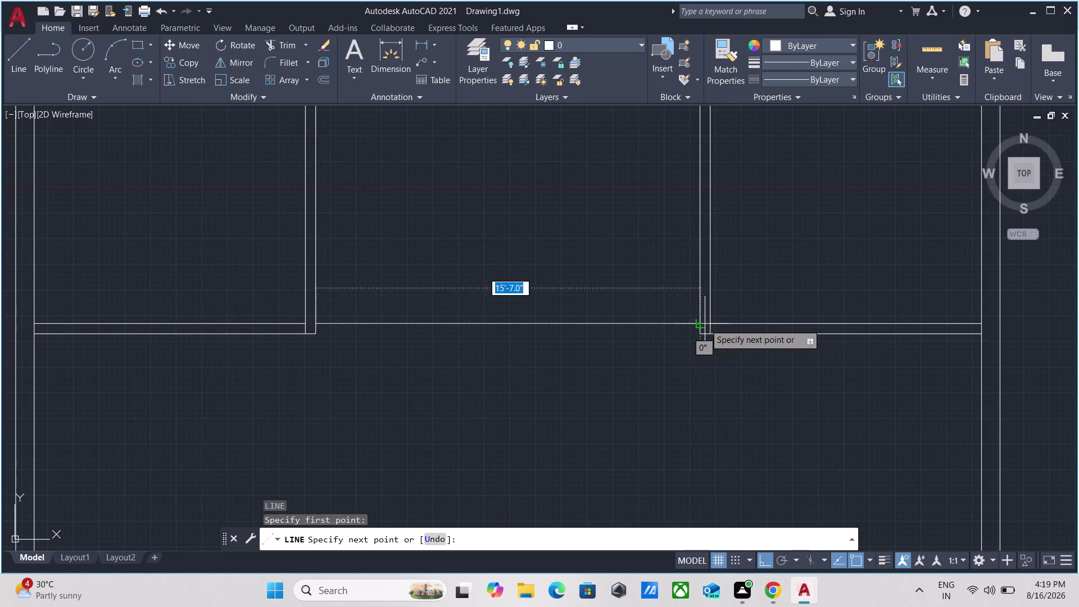
click(697, 323)
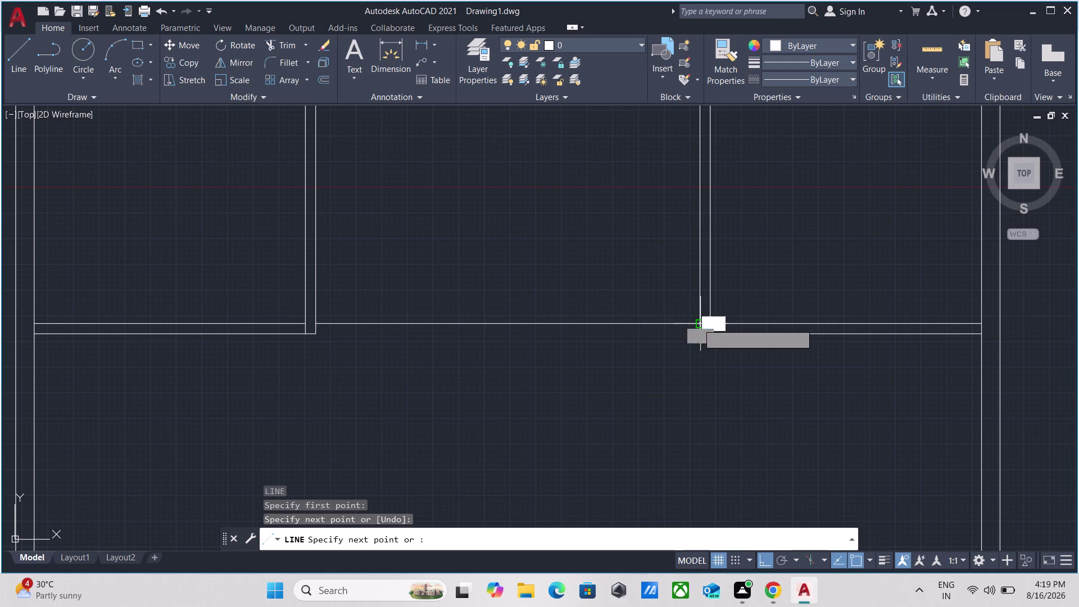
key(Escape)
middle_drag(581, 265, 608, 439)
scroll(down, 3)
scroll(down, 3)
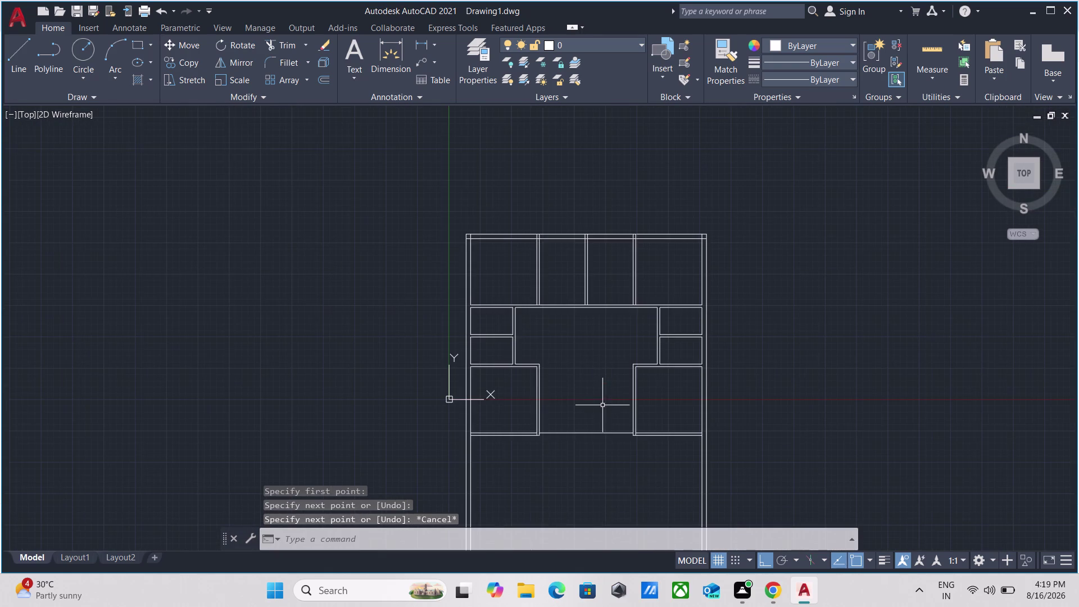
scroll(up, 3)
middle_drag(559, 331, 558, 359)
Extend the central vertical partition lines down to the lower horizontal wall.
text(e)
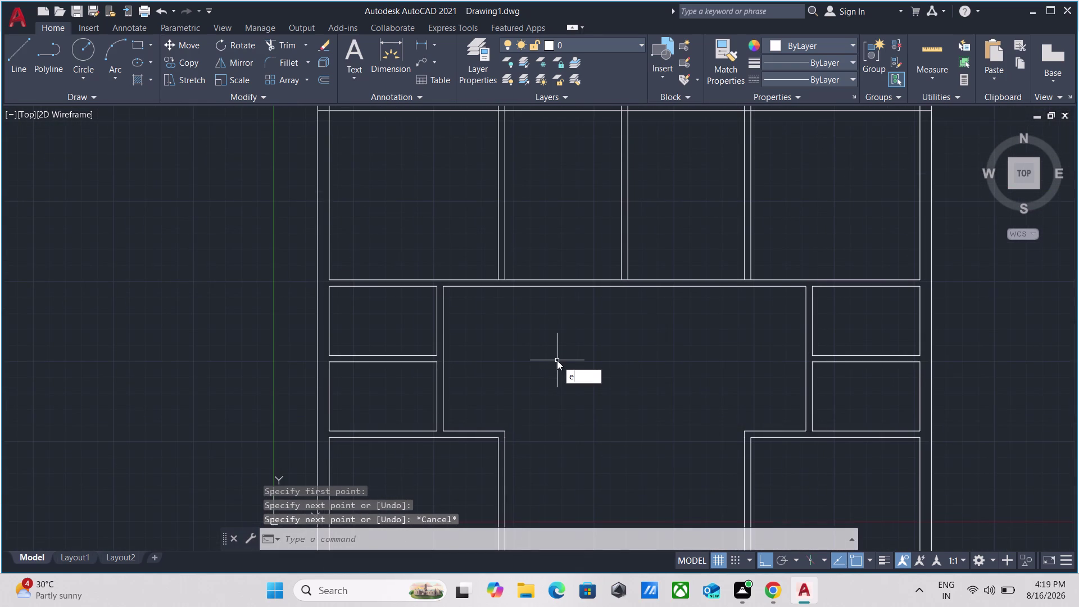
text(x)
key(Return)
scroll(up, 3)
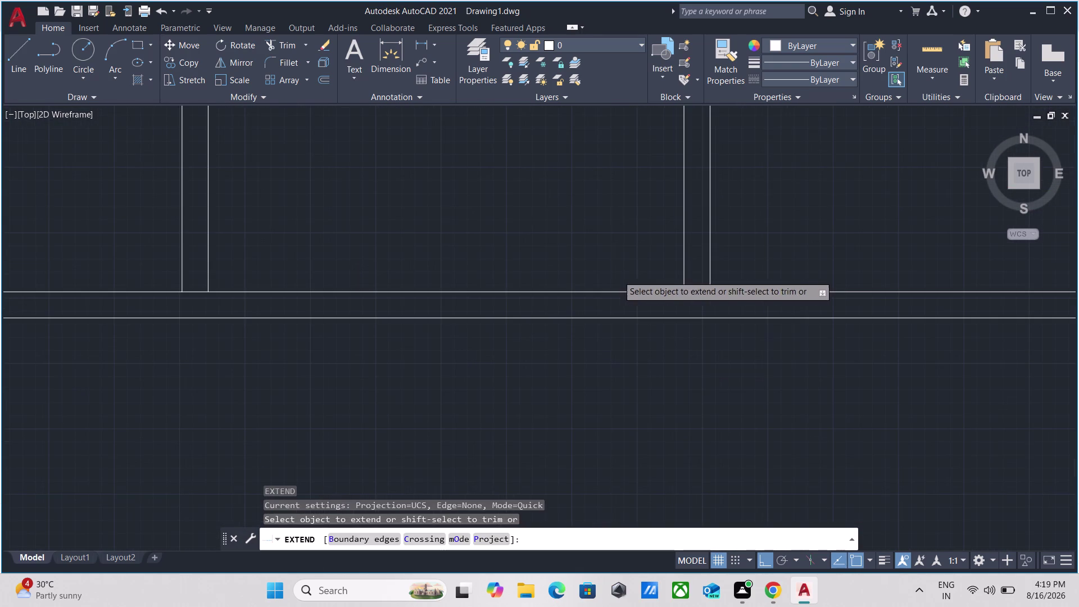
click(684, 260)
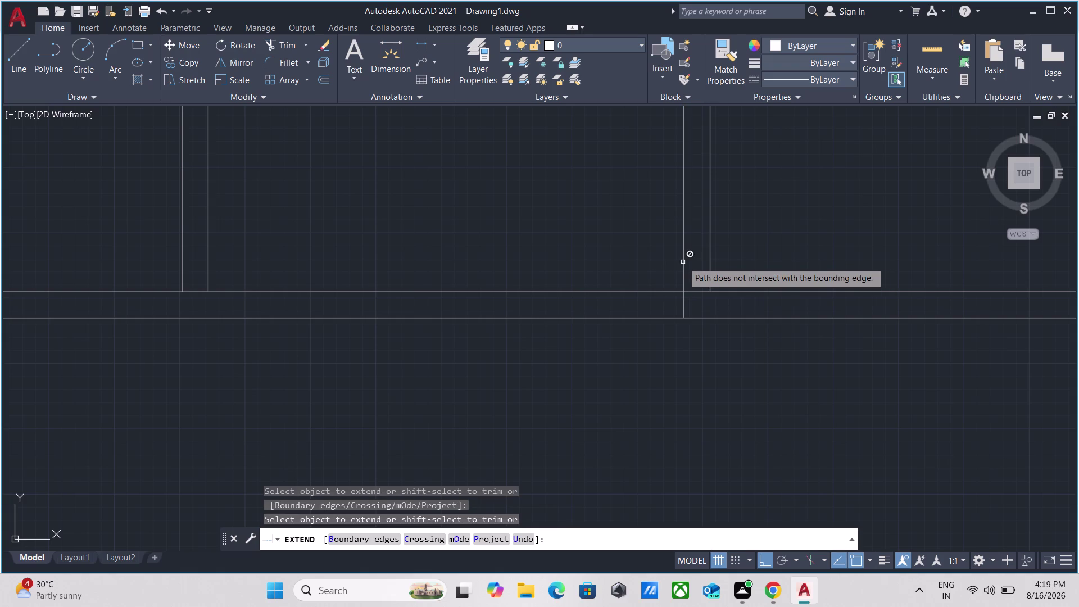
scroll(down, 3)
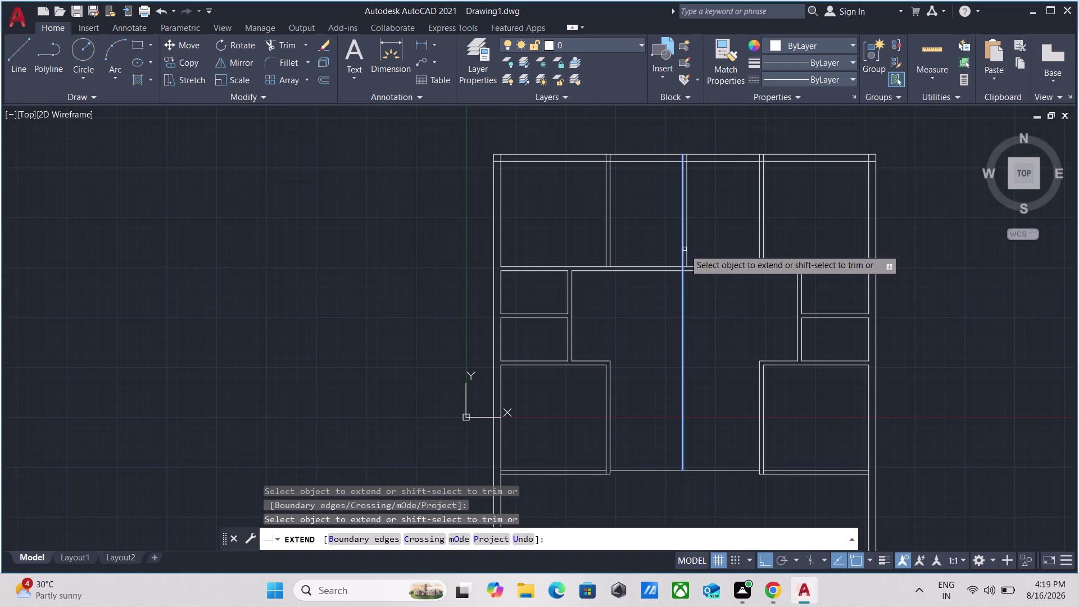
click(684, 249)
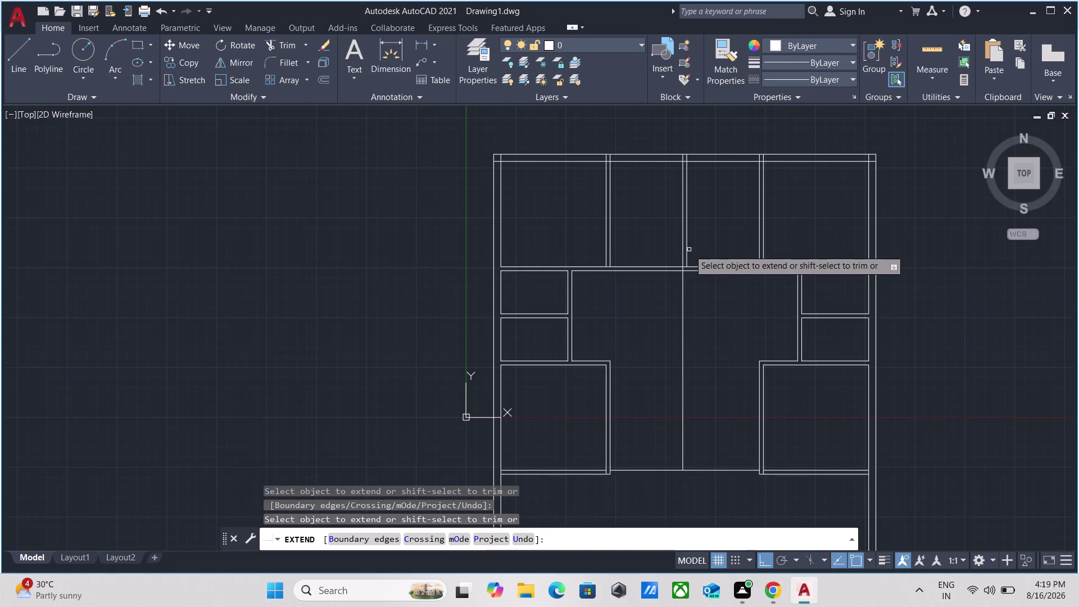
click(687, 251)
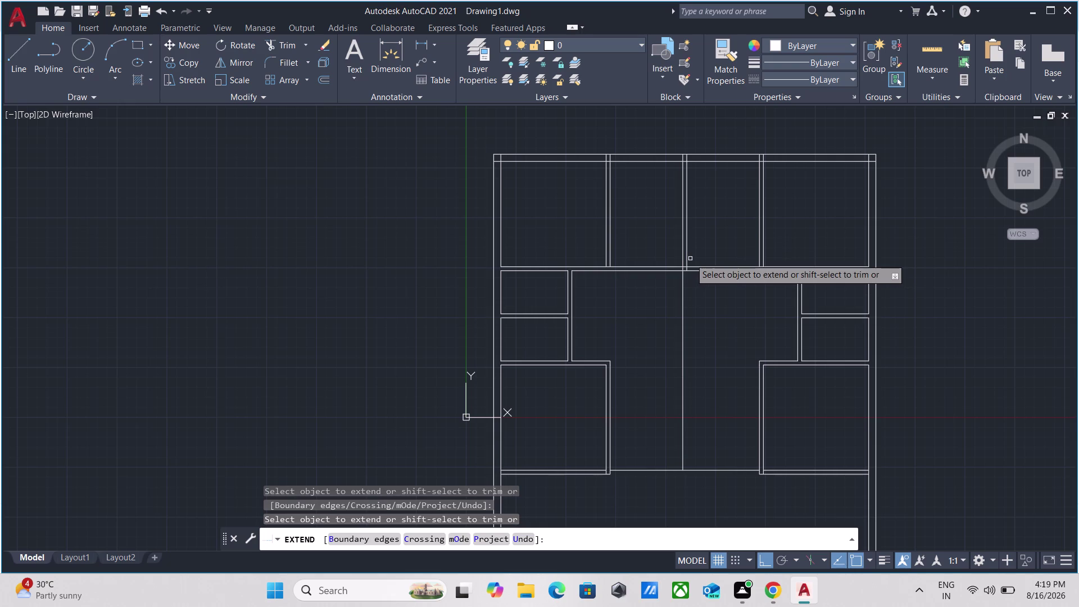
click(687, 259)
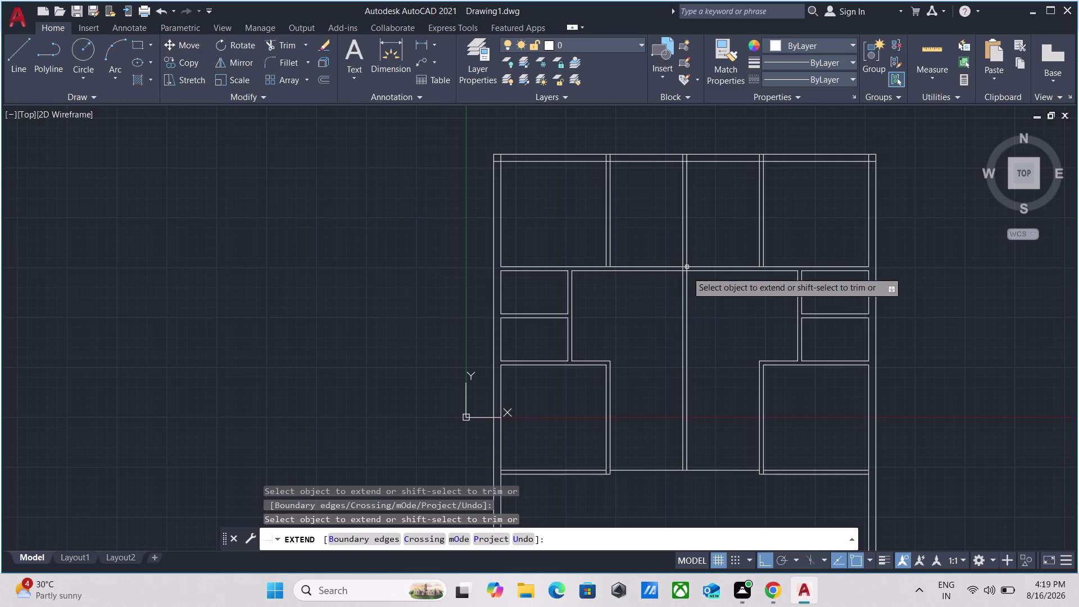
Extend the horizontal wall line to meet the central partition.
middle_drag(732, 420, 727, 332)
scroll(up, 3)
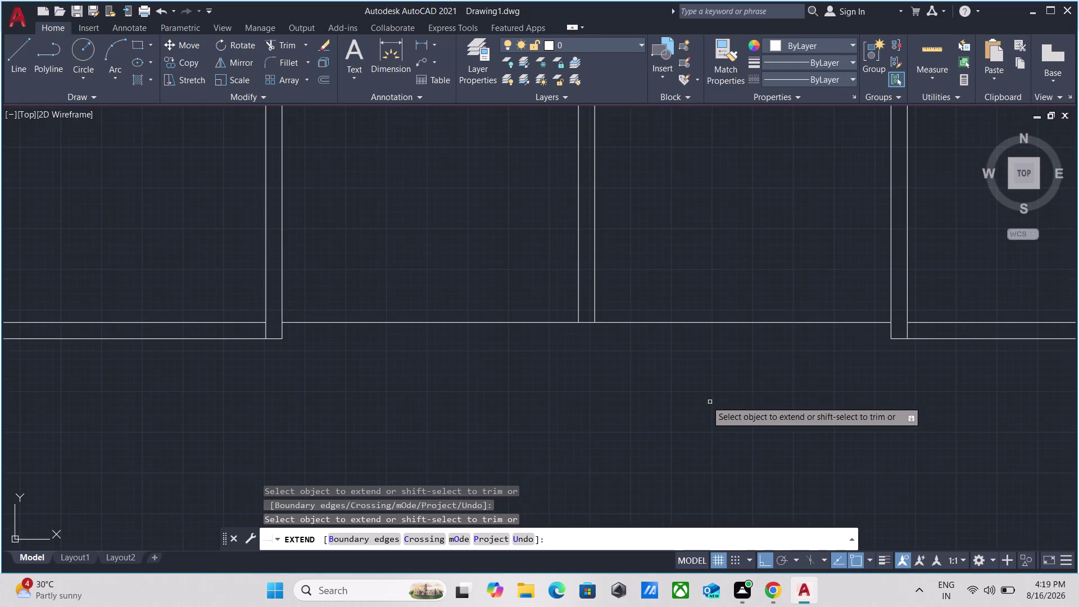
click(713, 321)
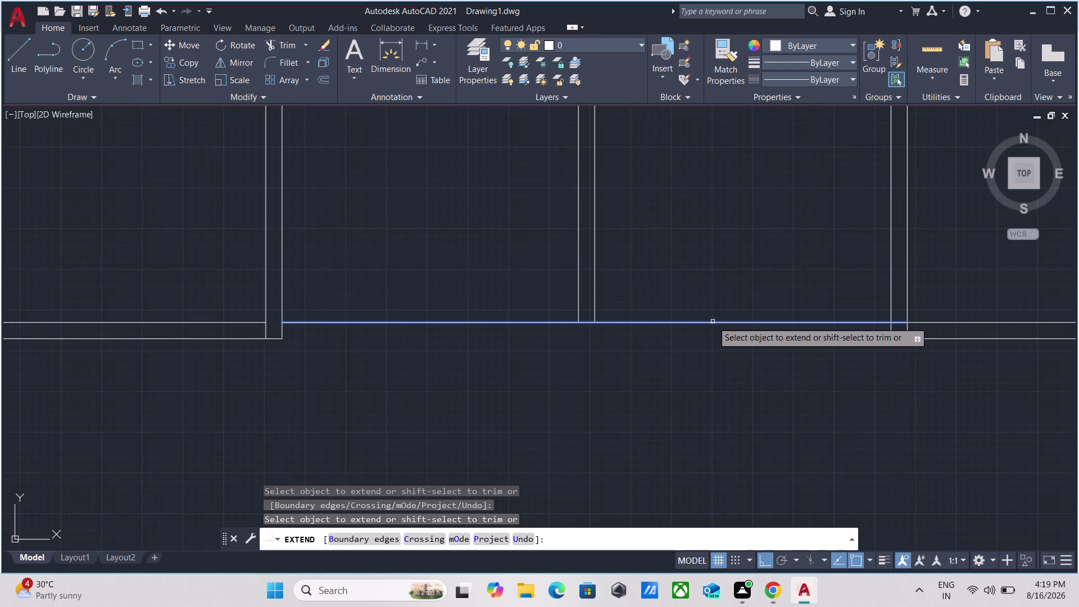
key(Escape)
scroll(down, 3)
middle_drag(697, 361, 690, 365)
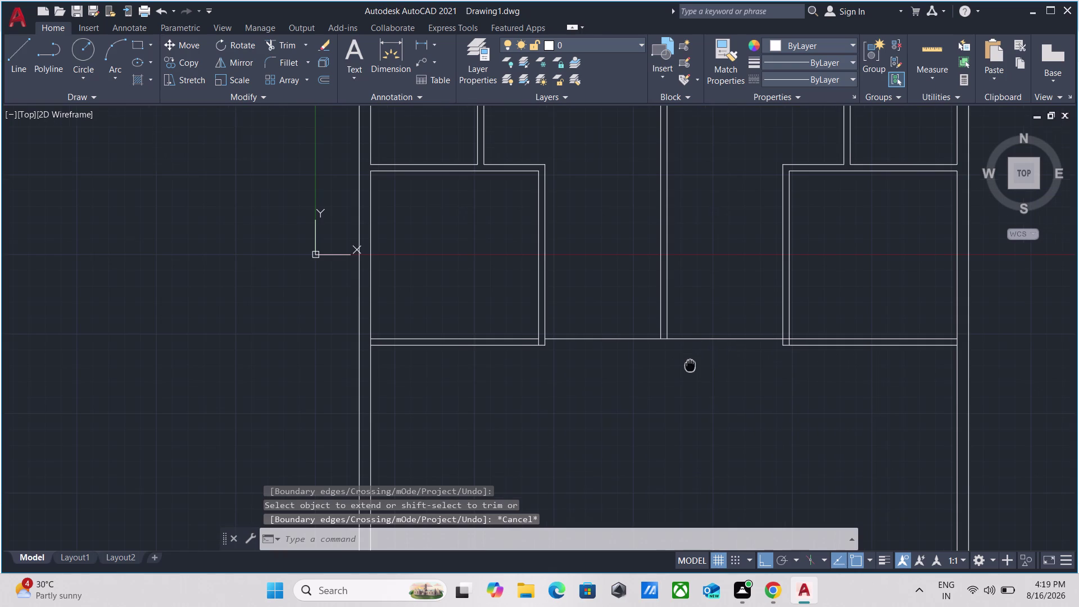
middle_drag(690, 365, 688, 367)
Trim the horizontal wall segments between the central partition lines.
text(tr)
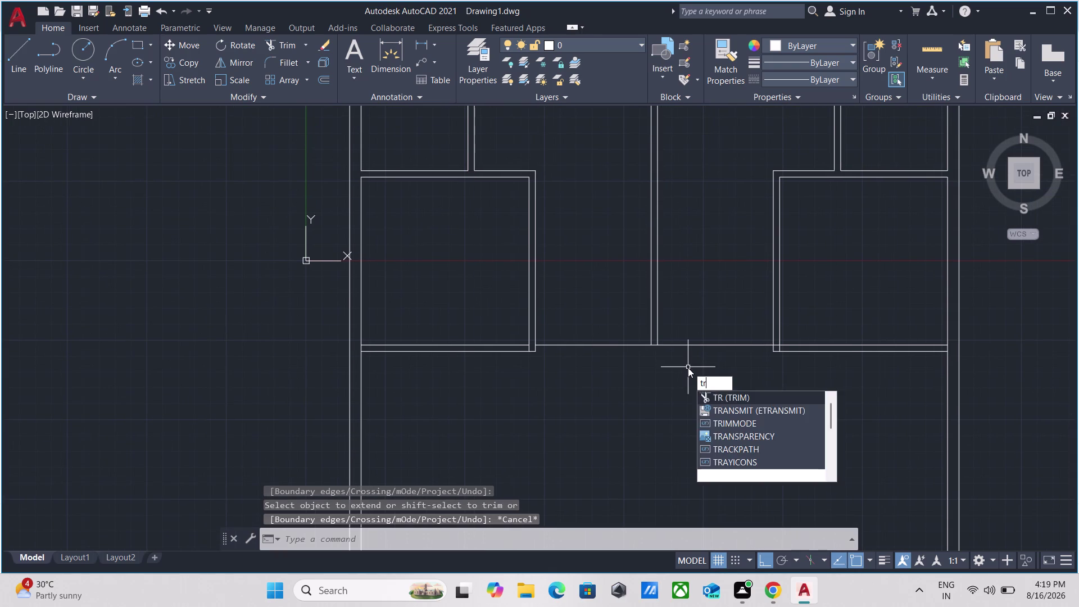
key(Return)
scroll(up, 3)
scroll(up, 3)
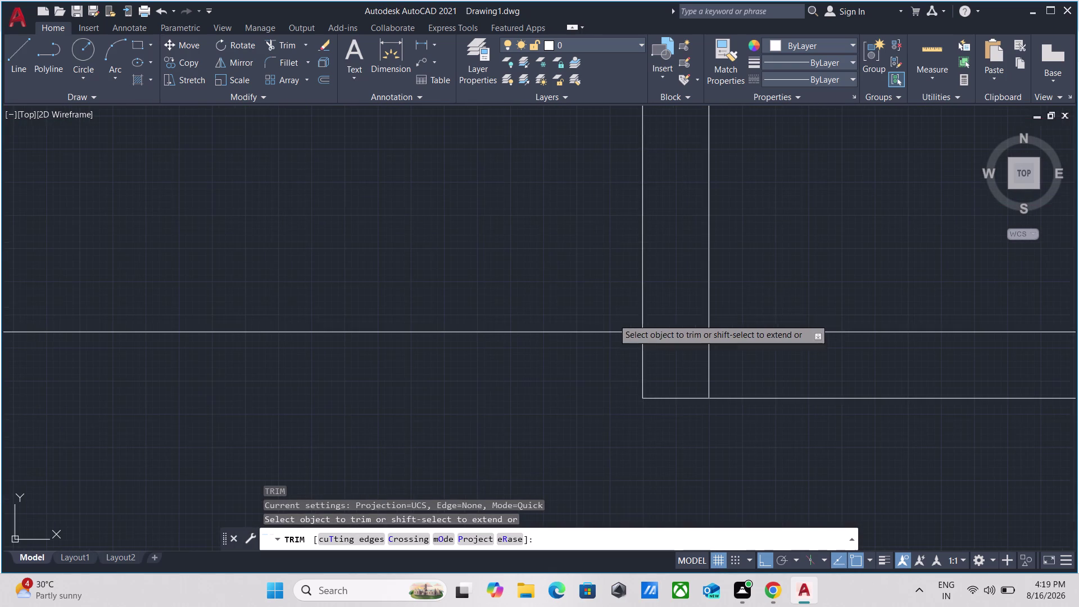
click(702, 310)
click(696, 357)
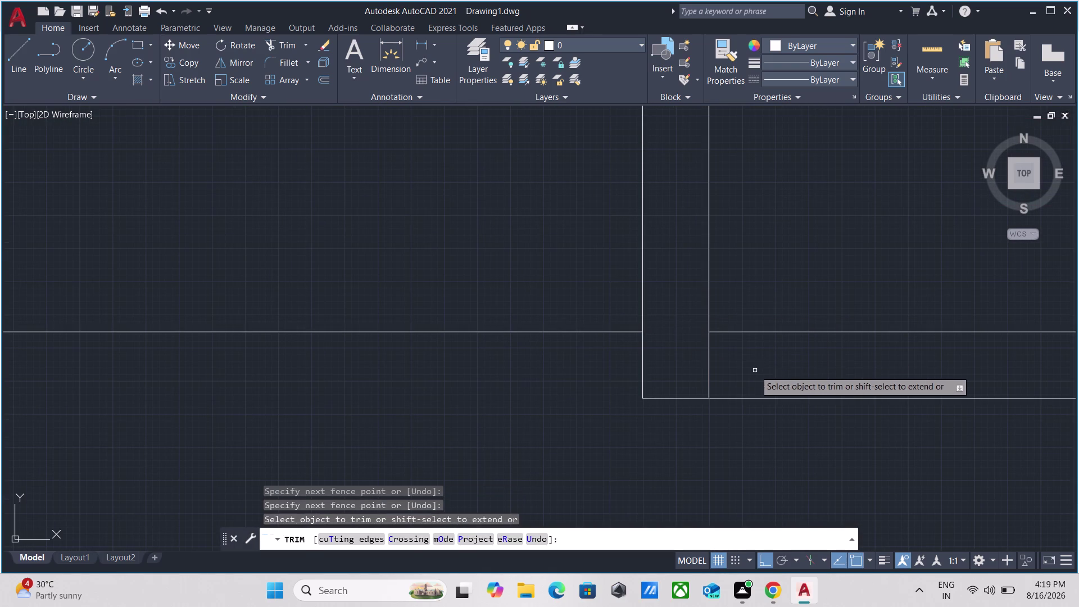
click(755, 367)
click(674, 360)
key(Escape)
Select the short horizontal wall line between the lower rooms and start OFFSET.
scroll(down, 3)
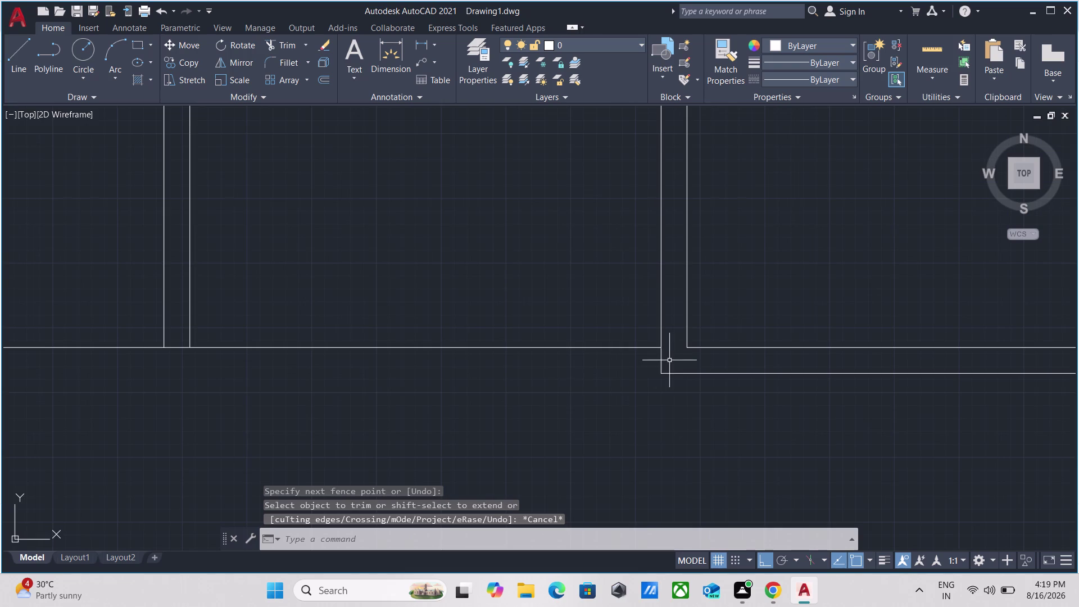
scroll(down, 3)
middle_drag(563, 389, 602, 390)
scroll(up, 3)
click(603, 391)
click(559, 319)
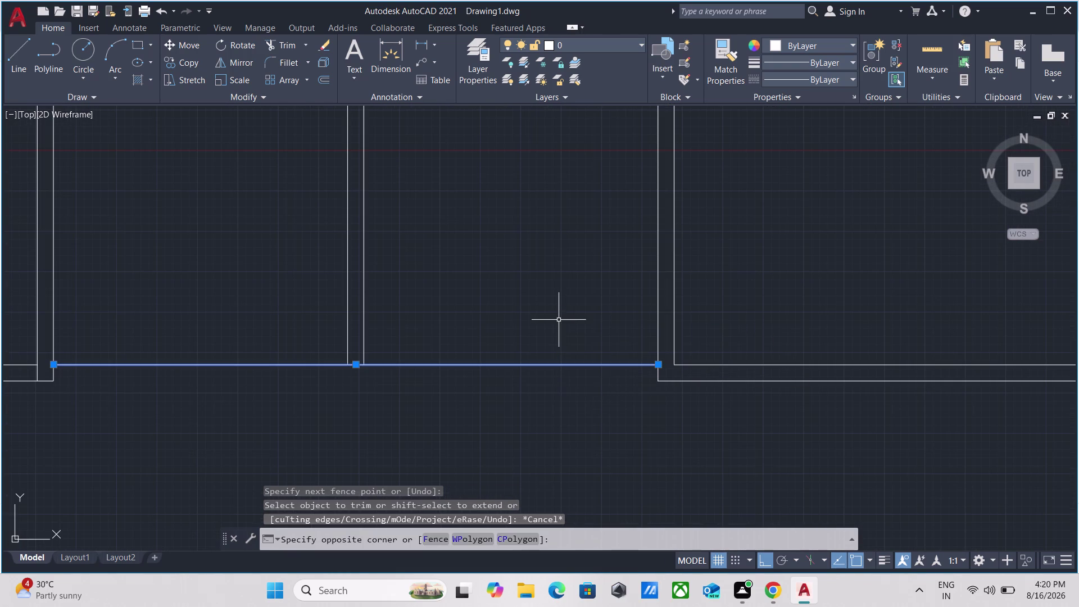
scroll(down, 3)
middle_drag(558, 320, 568, 337)
key(o)
key(Return)
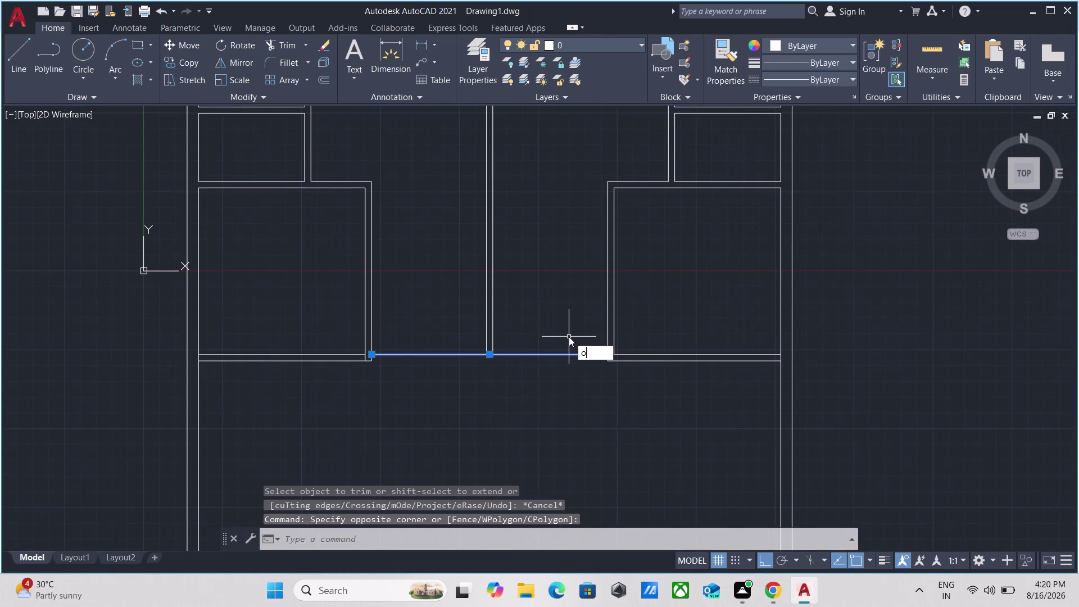
Enter a 5-inch offset distance for the short wall line between the lower rooms.
click(559, 348)
click(557, 372)
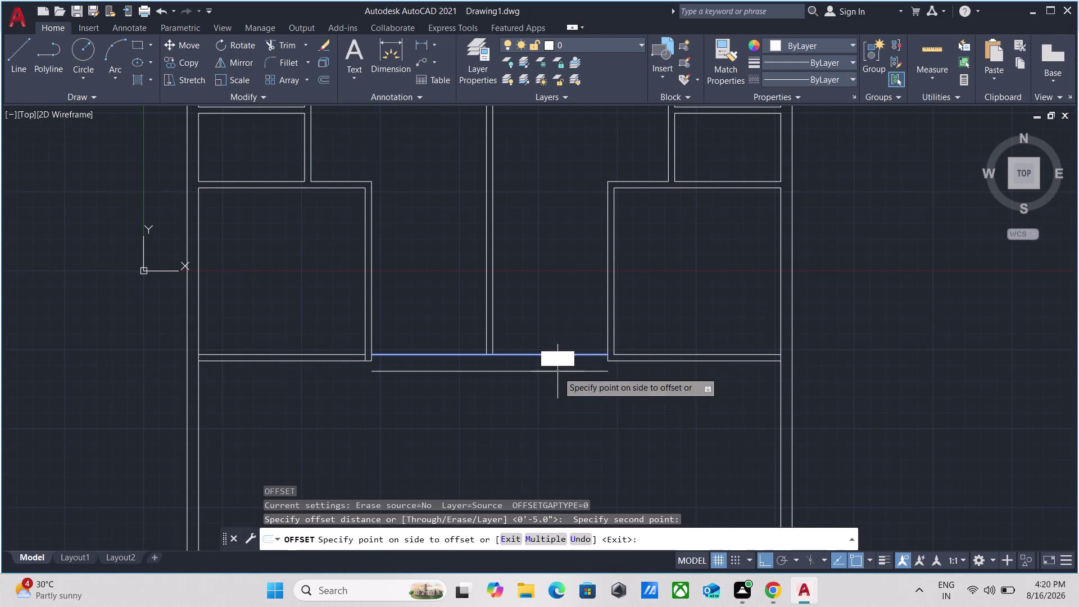
key(5)
key(Return)
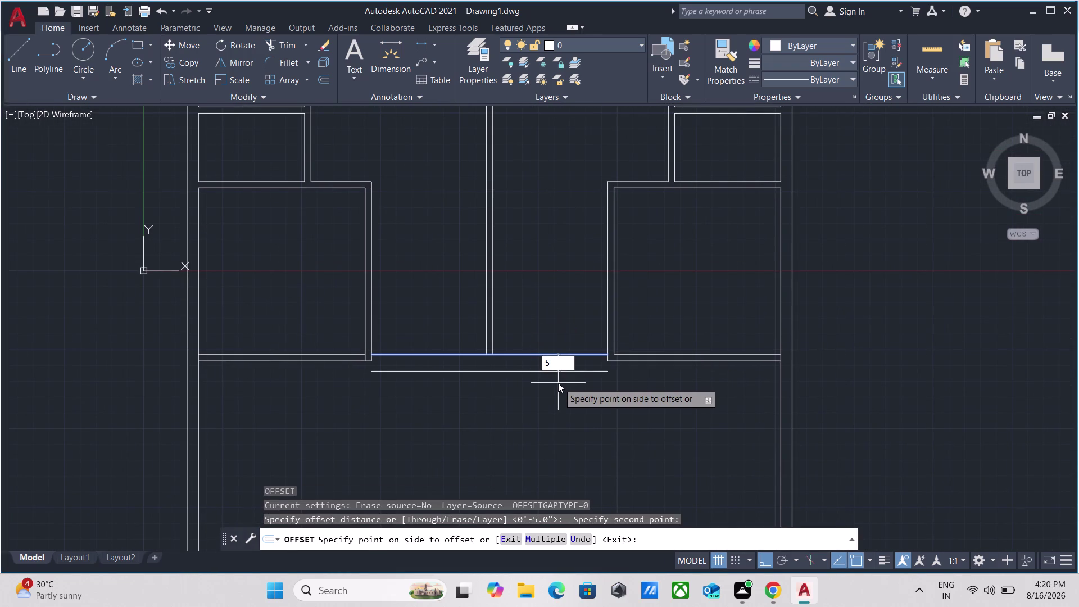
scroll(up, 3)
scroll(down, 3)
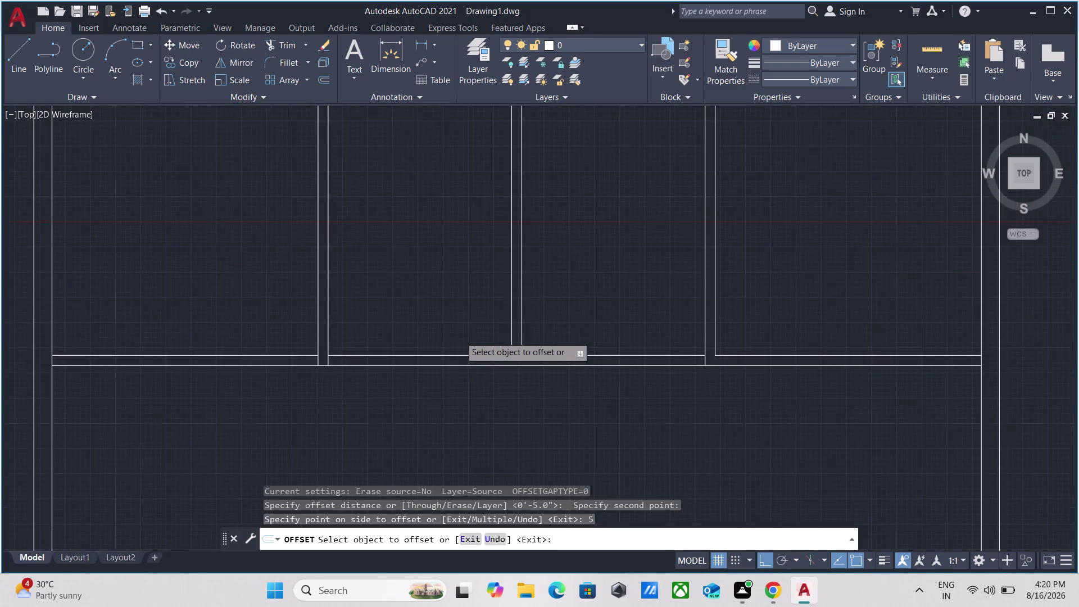
scroll(down, 3)
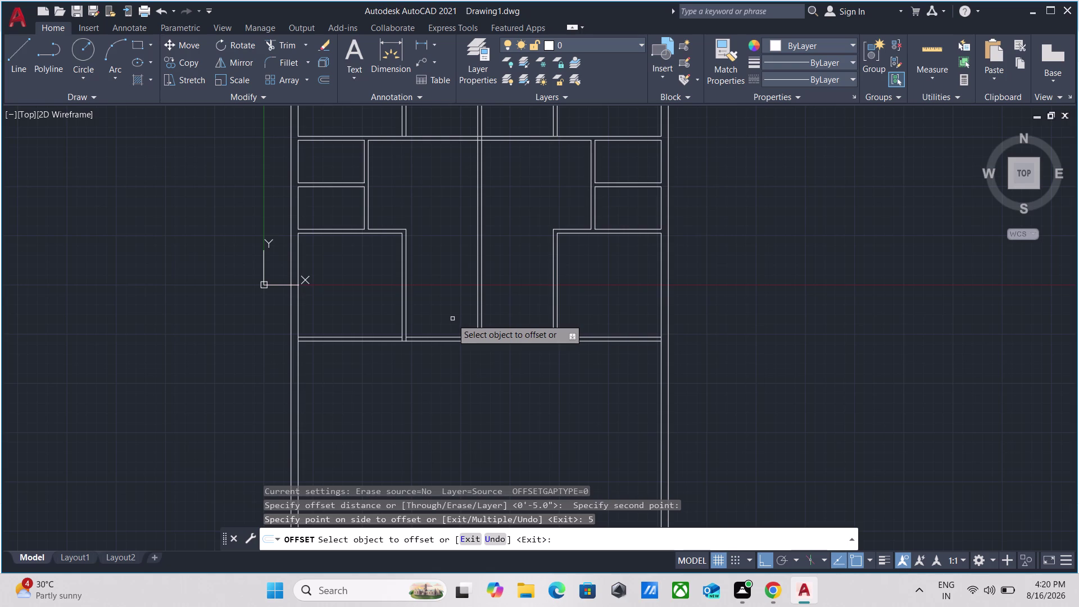
scroll(down, 3)
scroll(down, 3)
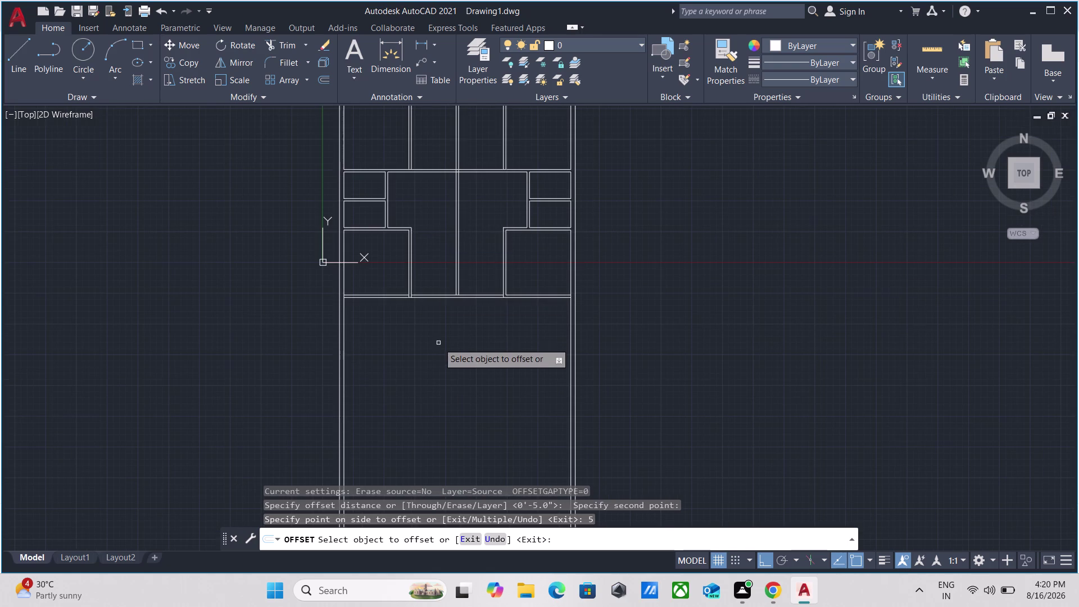
scroll(down, 3)
scroll(up, 3)
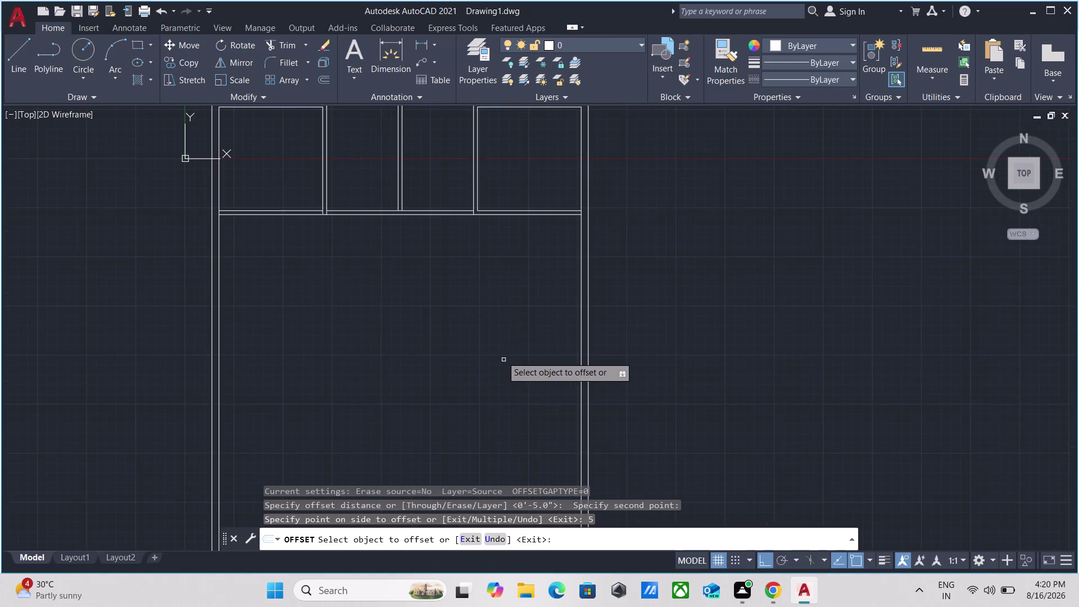
scroll(up, 3)
middle_drag(407, 300, 428, 389)
scroll(down, 3)
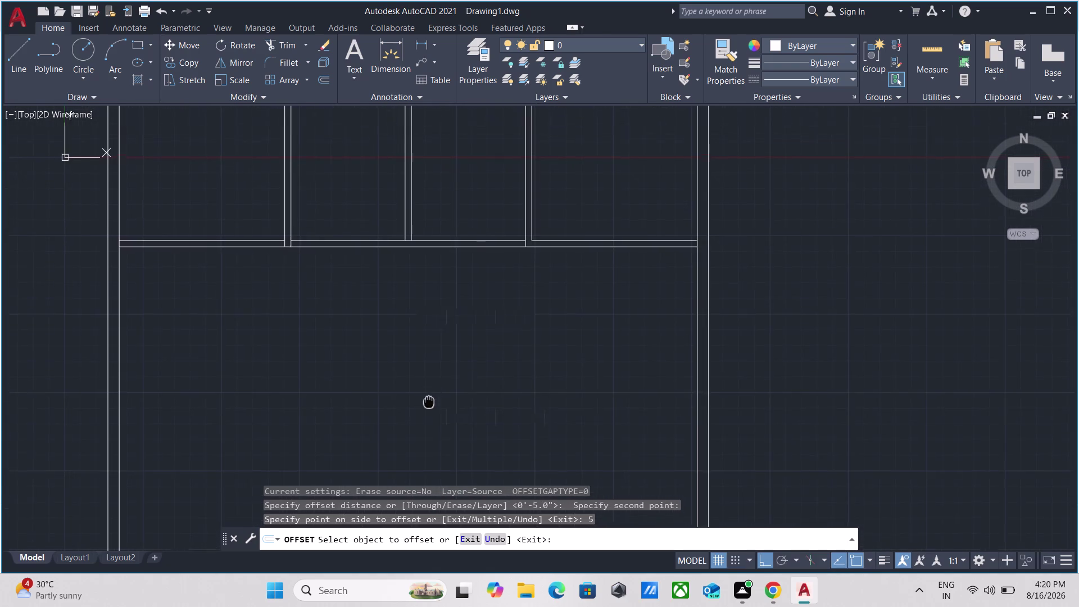